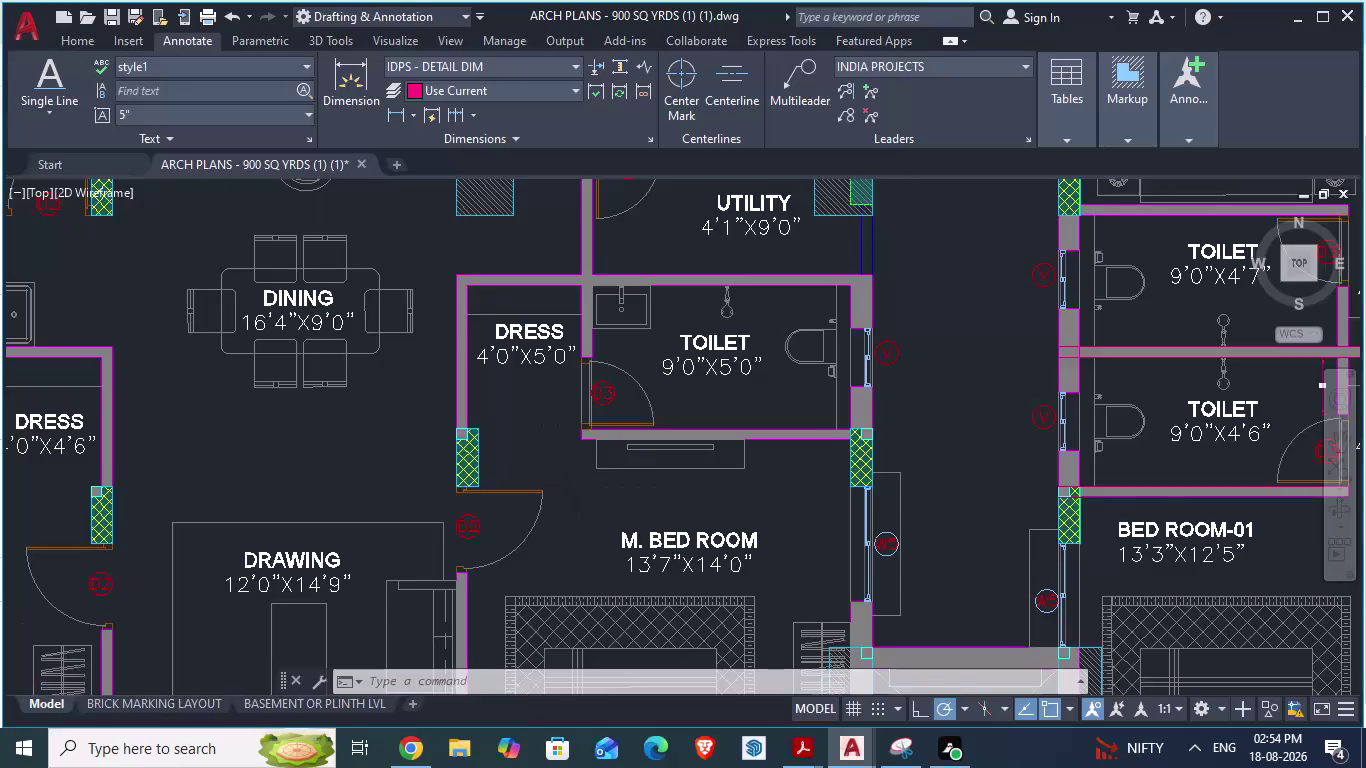
Zoom around the ARCH PLANS reference to find the wall opening above the utility room.
scroll(down, 3)
scroll(up, 3)
scroll(down, 3)
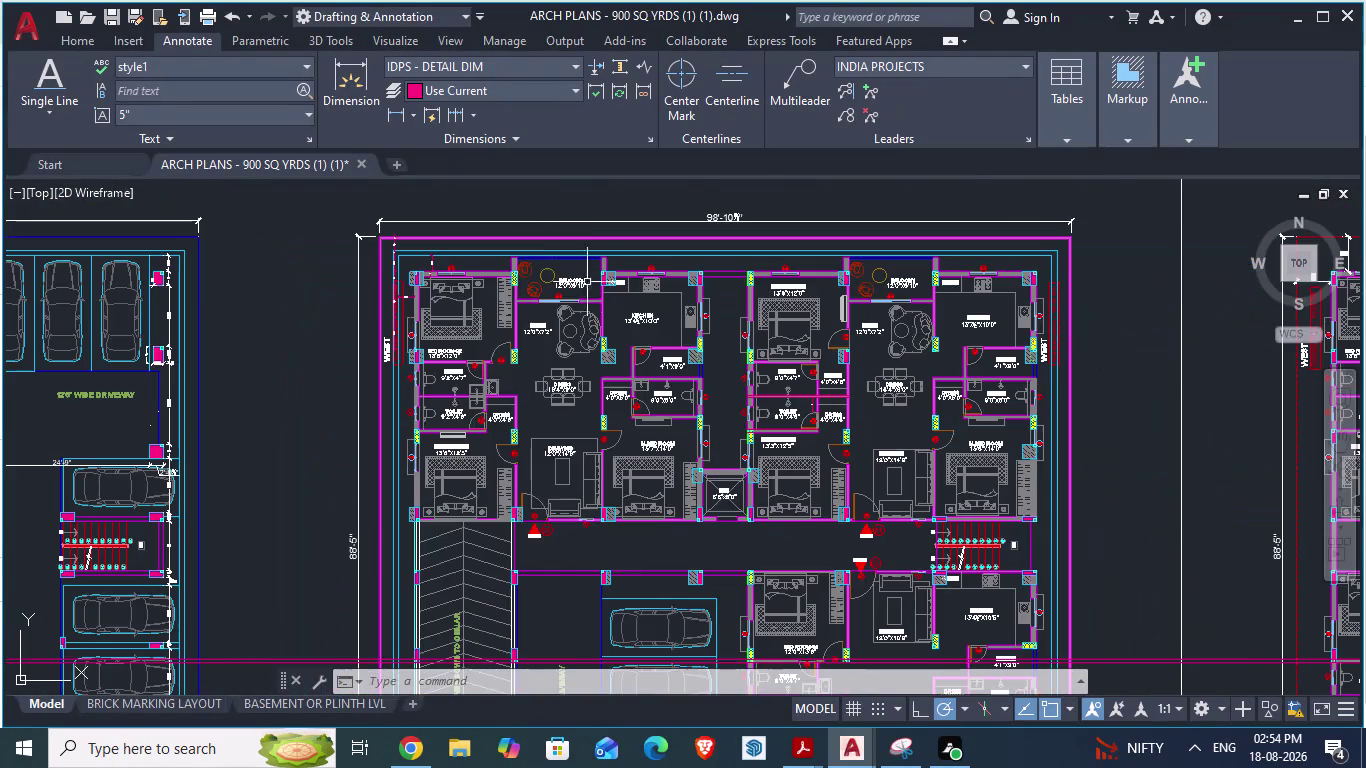
scroll(up, 3)
scroll(up, 3)
scroll(up, 3)
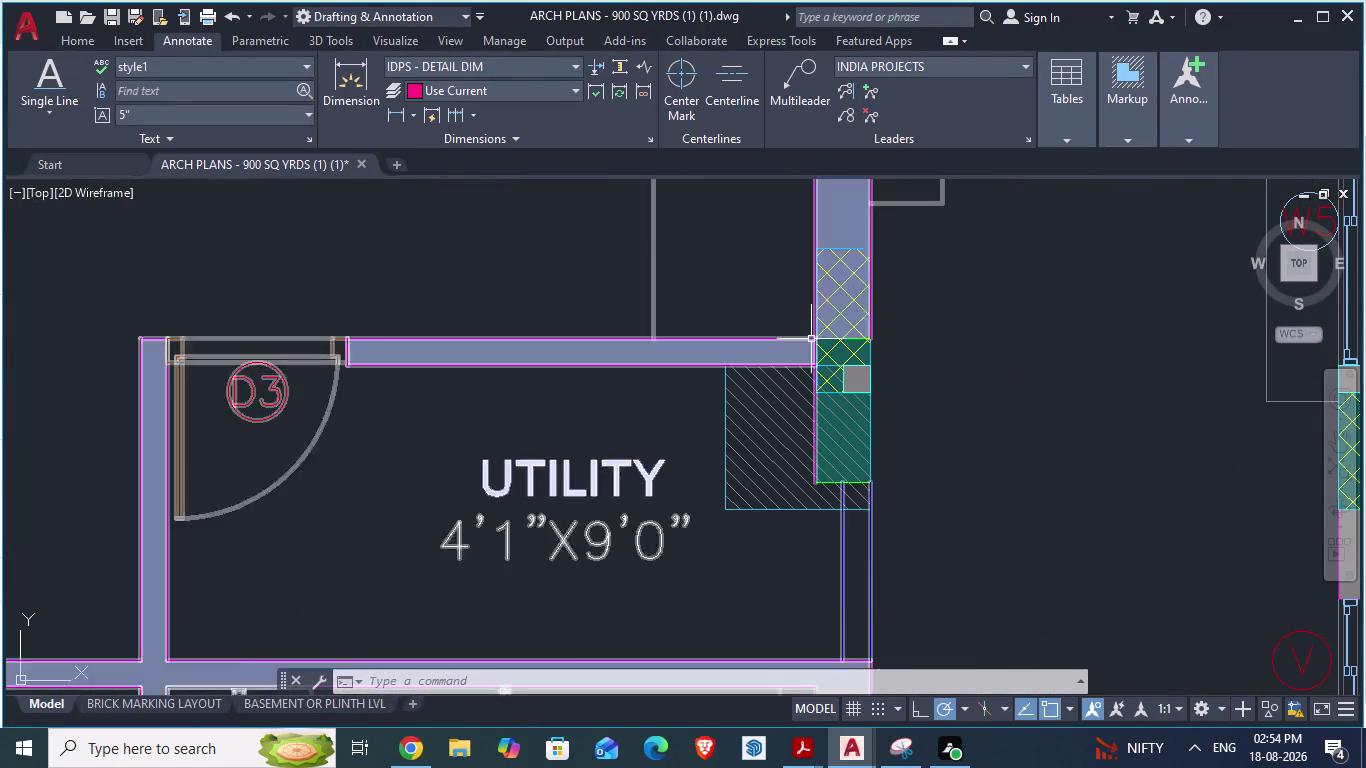
scroll(down, 3)
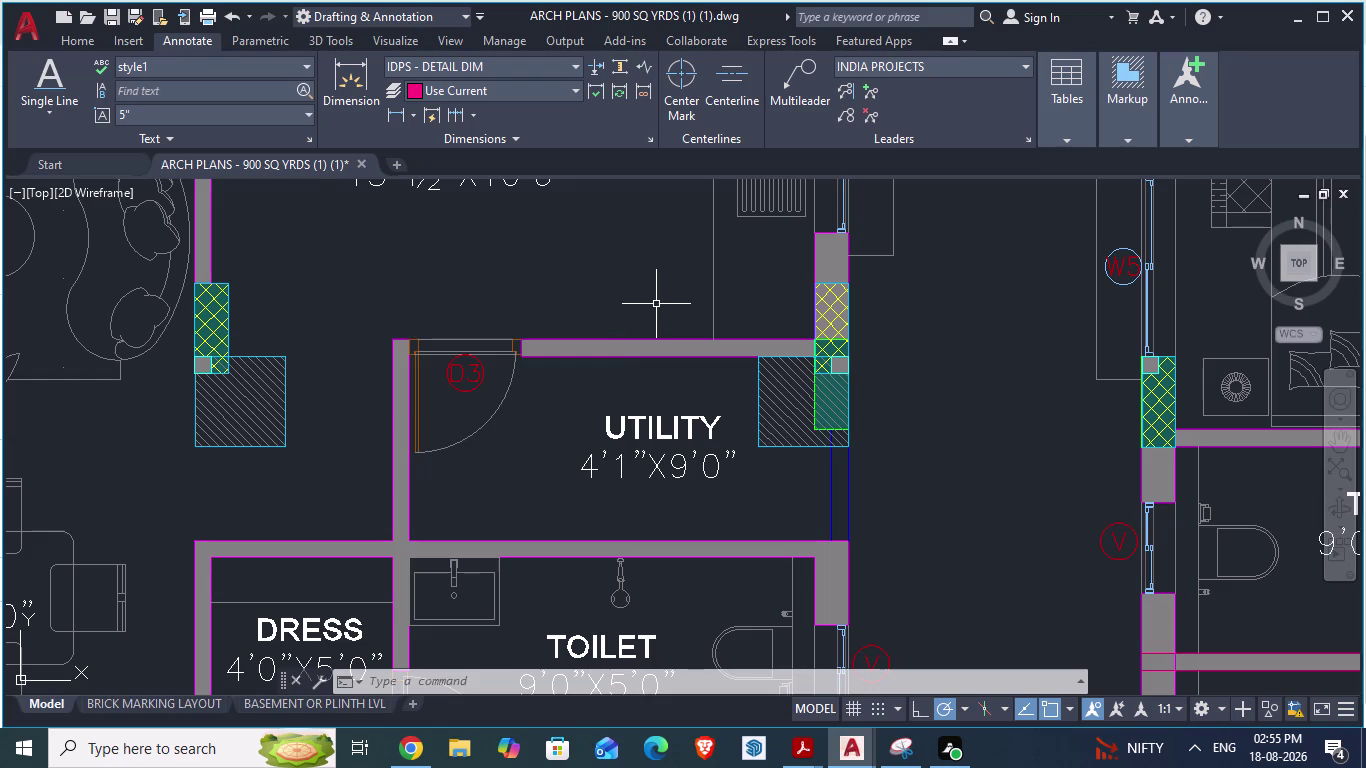
scroll(down, 3)
scroll(up, 3)
scroll(down, 3)
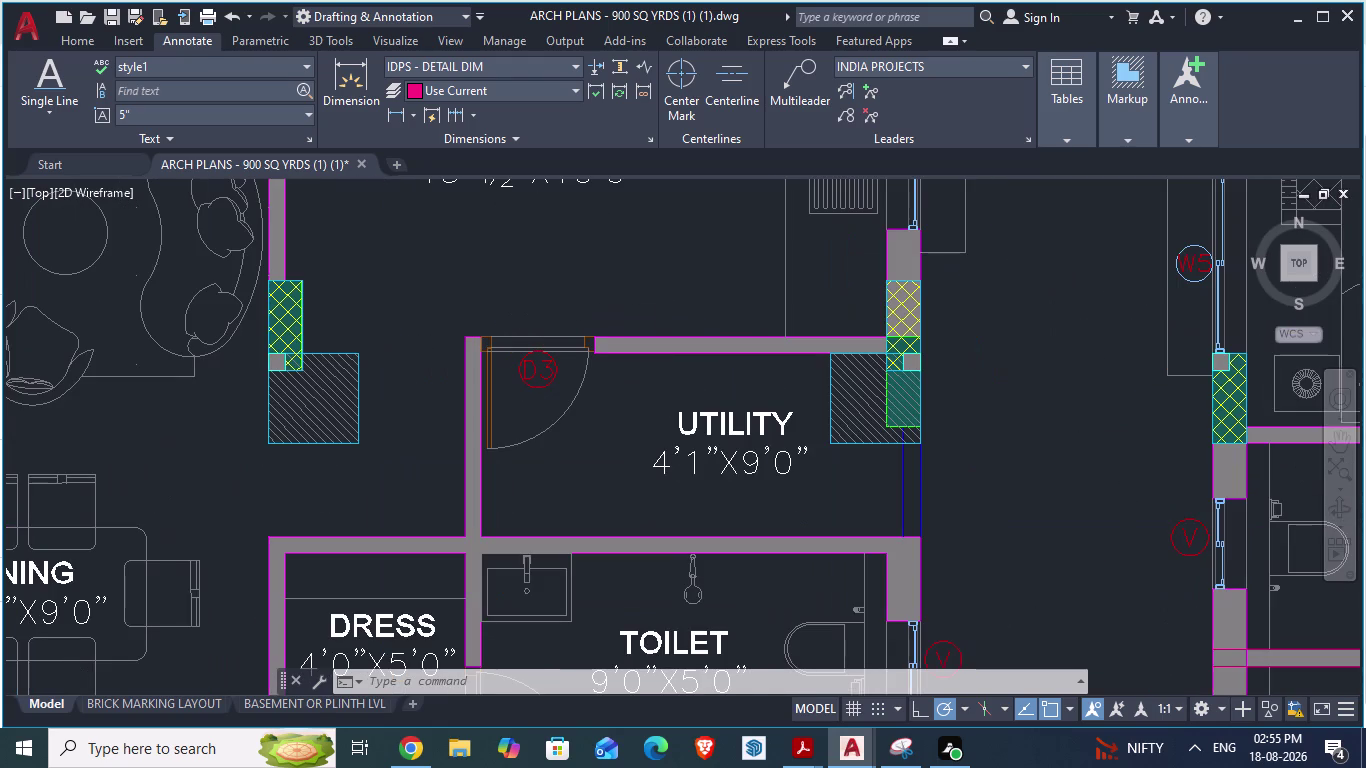
scroll(up, 3)
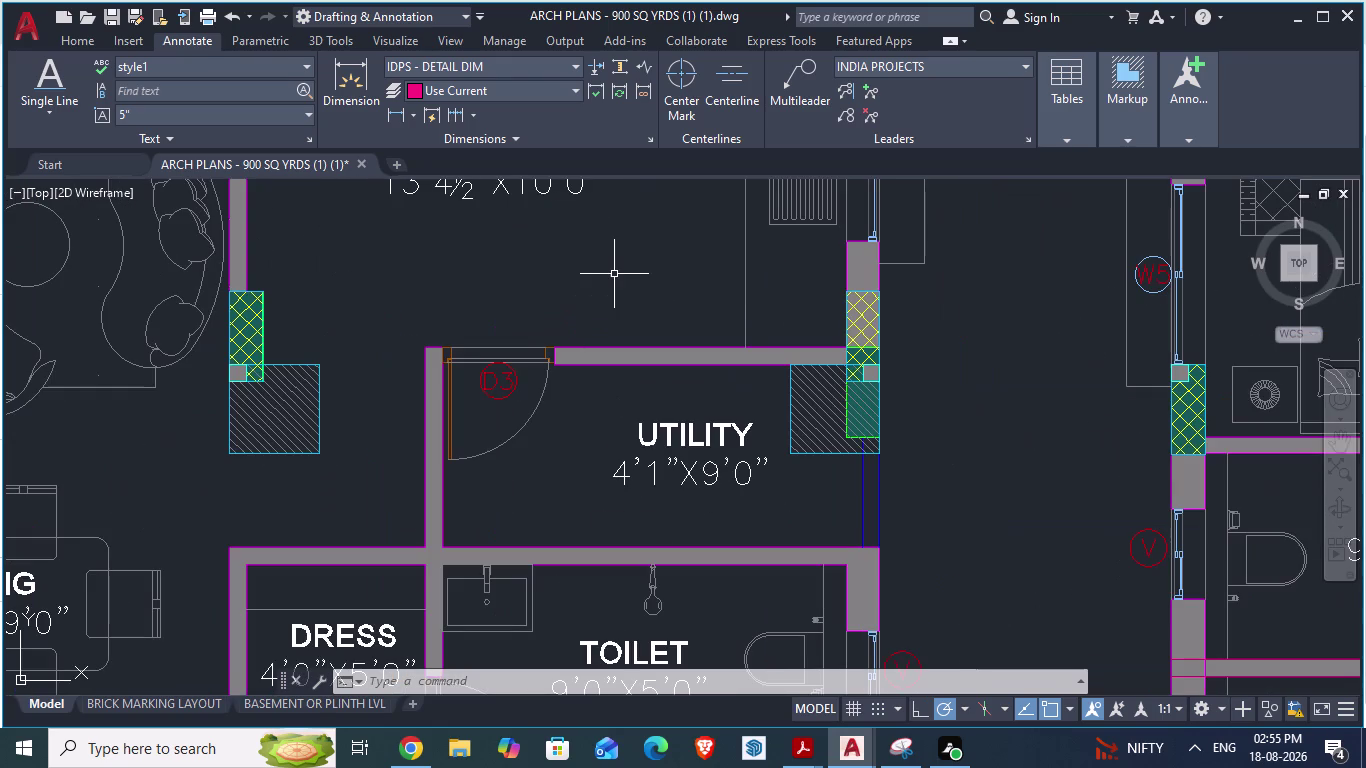
key(l)
key(Escape)
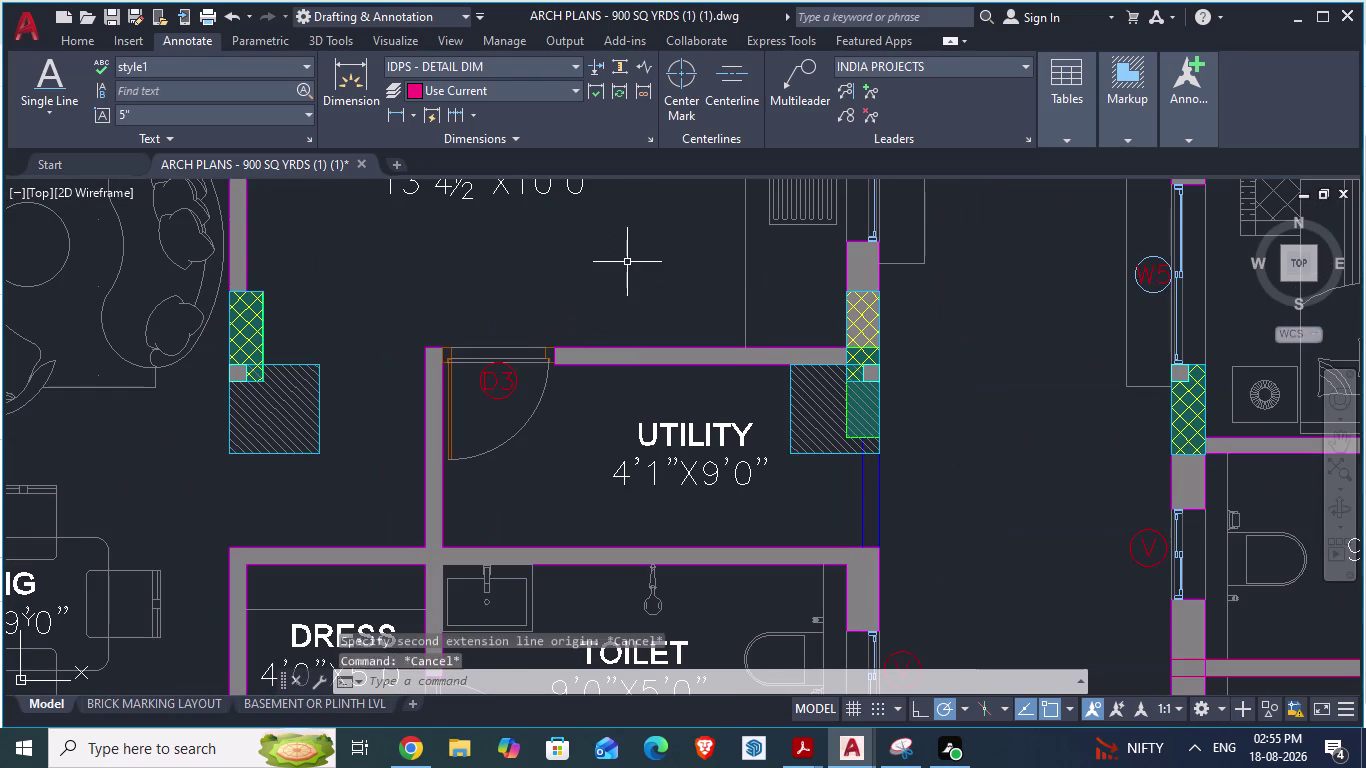
Measure the opening with an aligned dimension (5'-3"), then switch back to GF_AUTOCAD.
text(da)
key(Return)
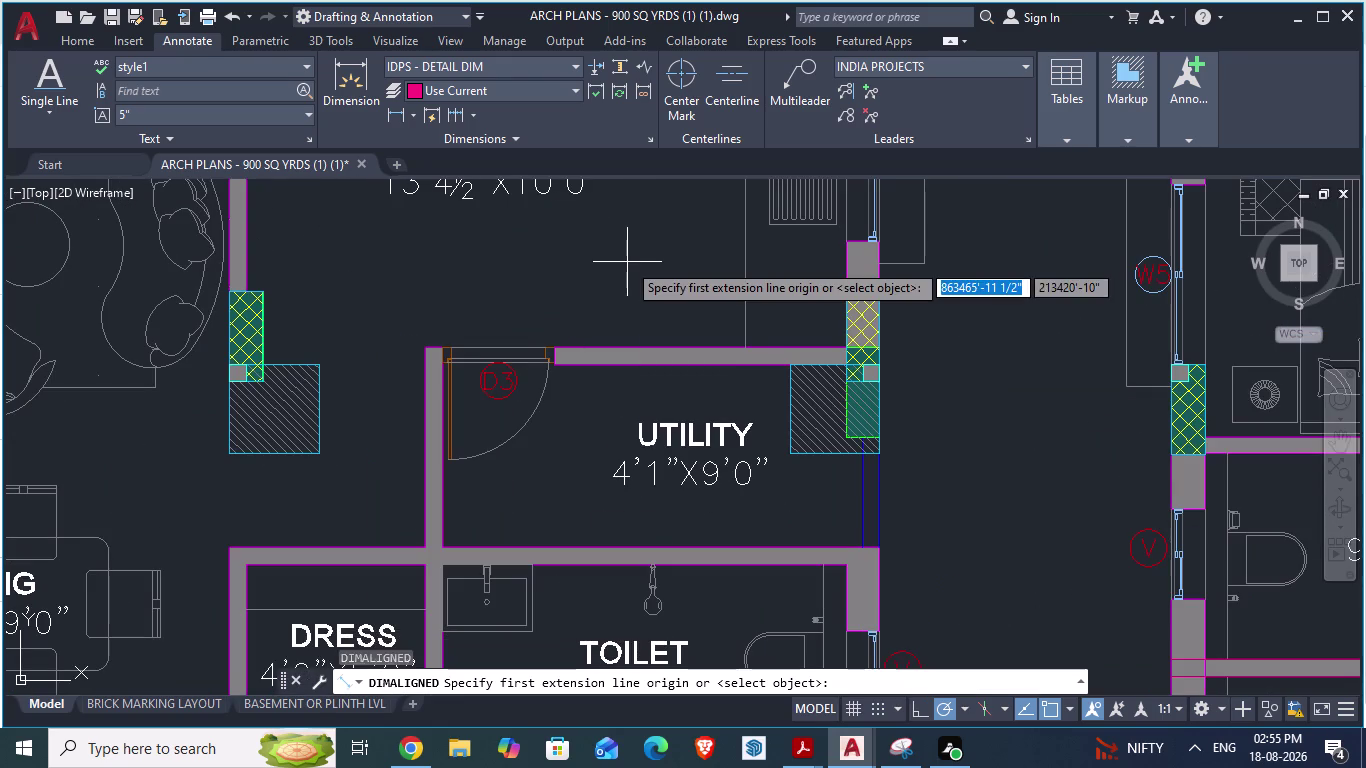
scroll(up, 3)
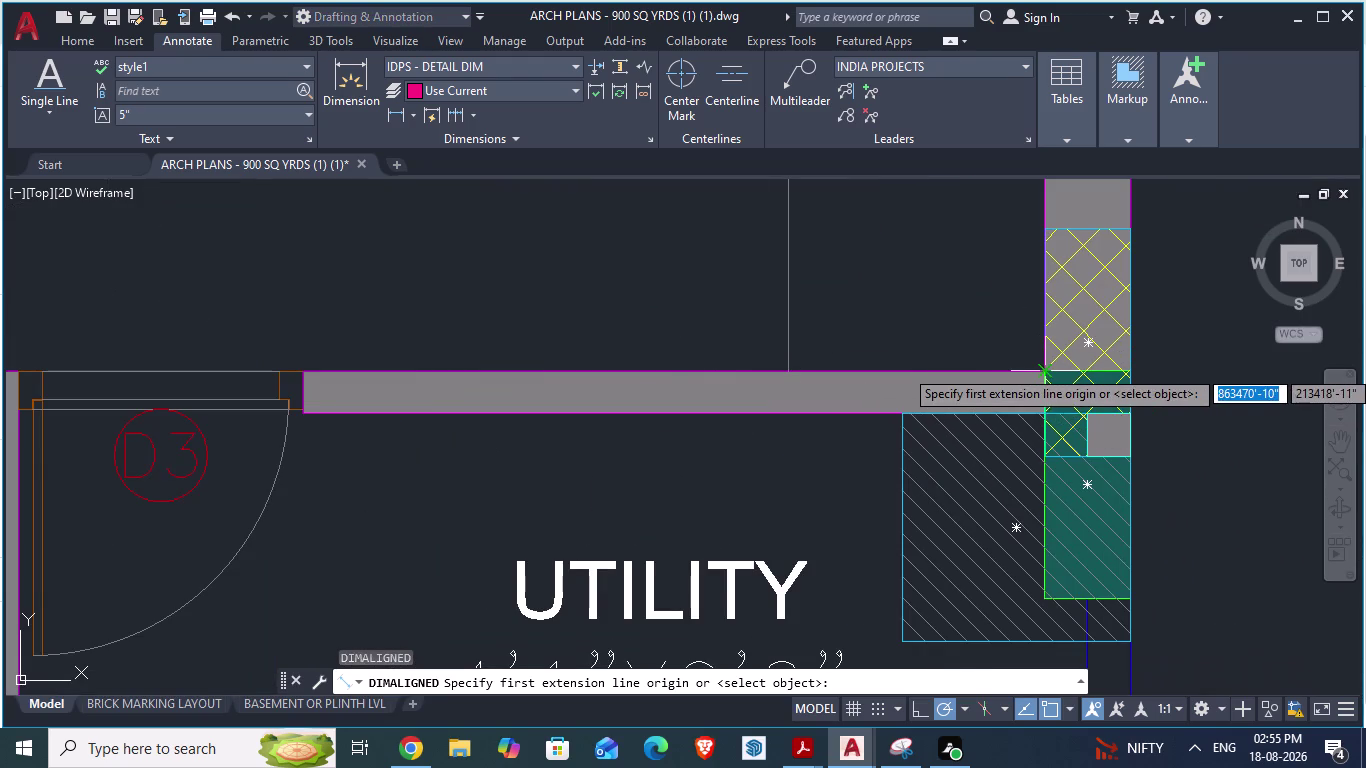
click(908, 416)
scroll(up, 3)
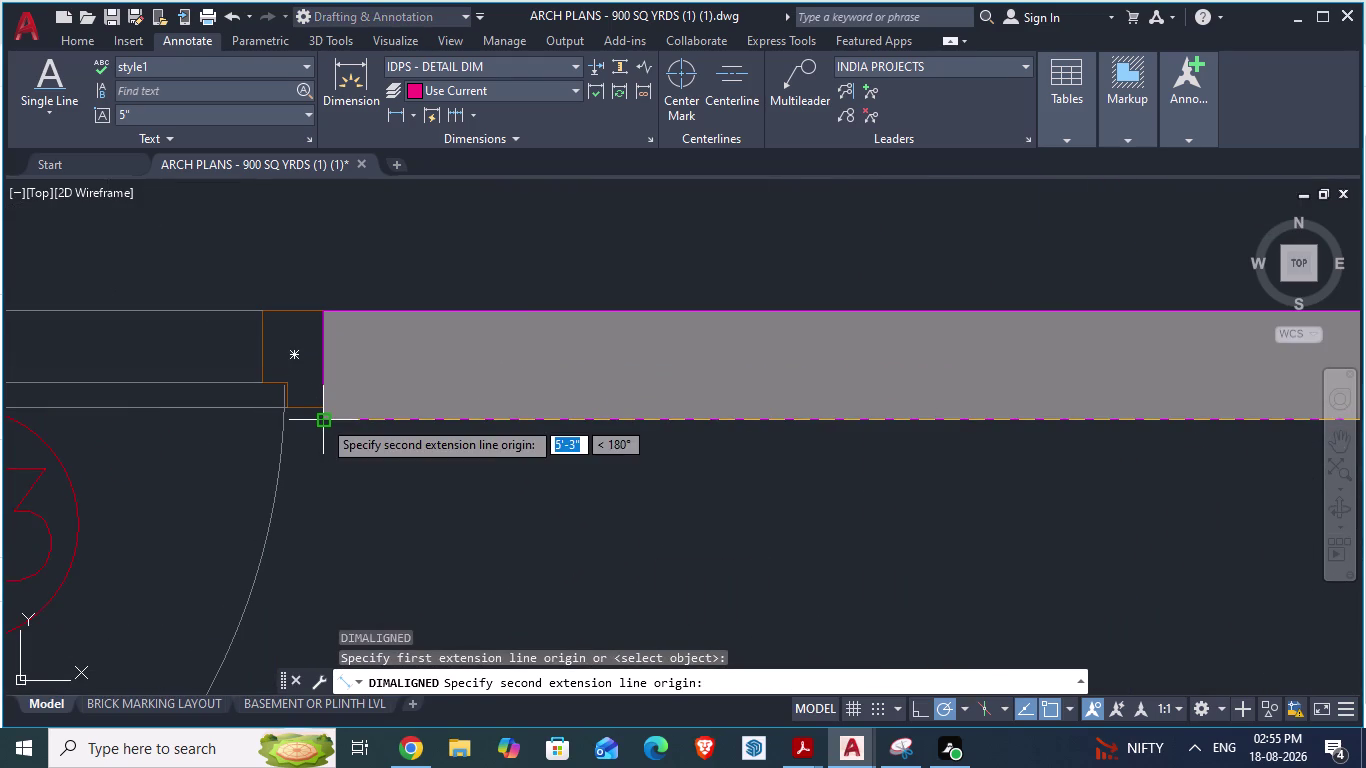
key(alt+Tab)
scroll(down, 3)
Place a 5'-3" aligned dimension from the wall corner along the dining-side wall.
scroll(up, 3)
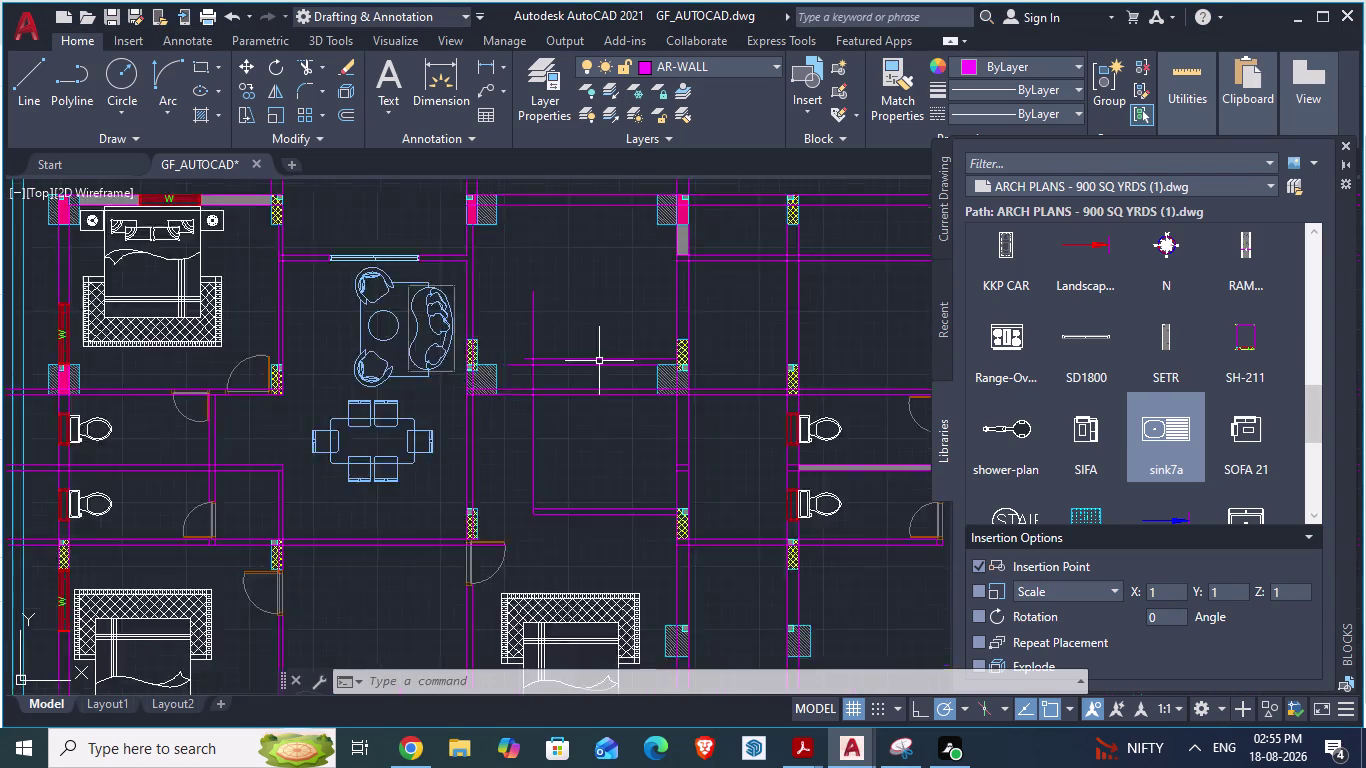
scroll(up, 3)
text(d)
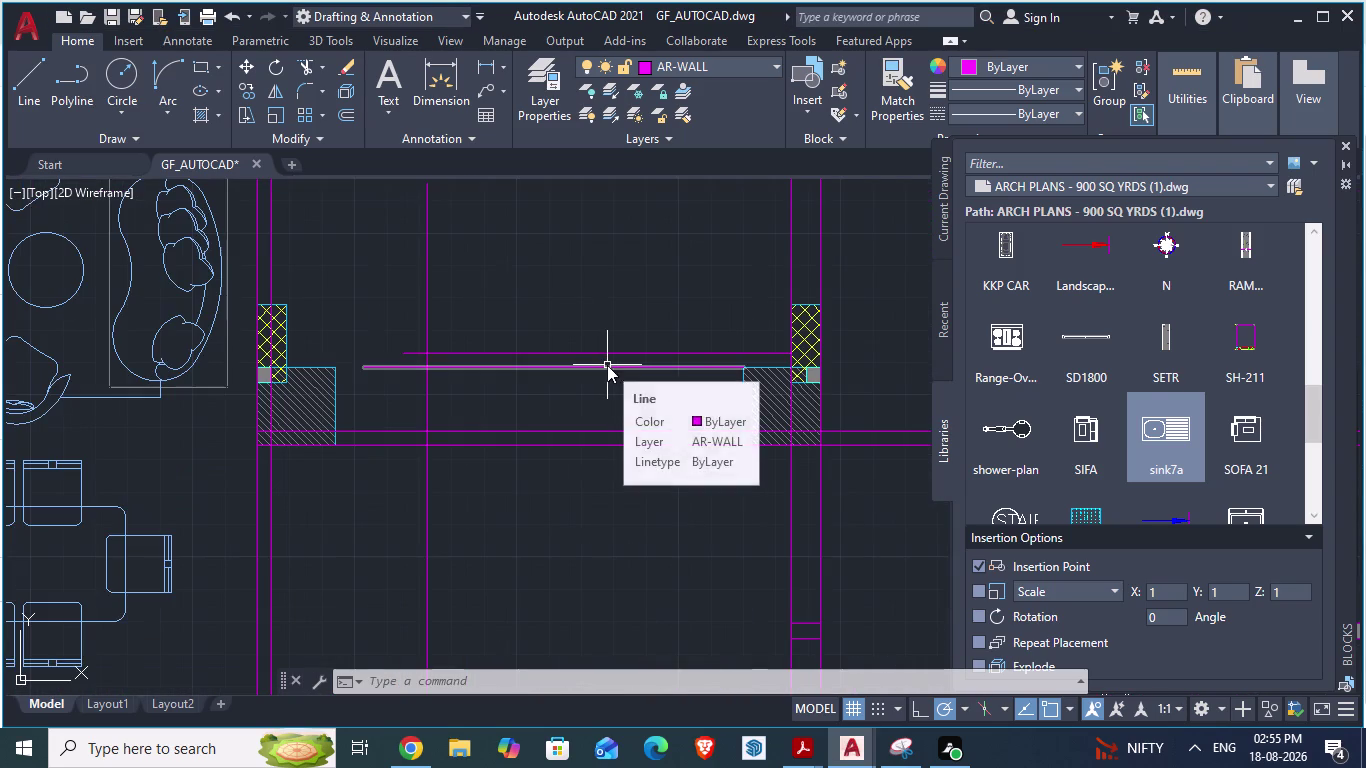
text(a)
key(Return)
scroll(up, 3)
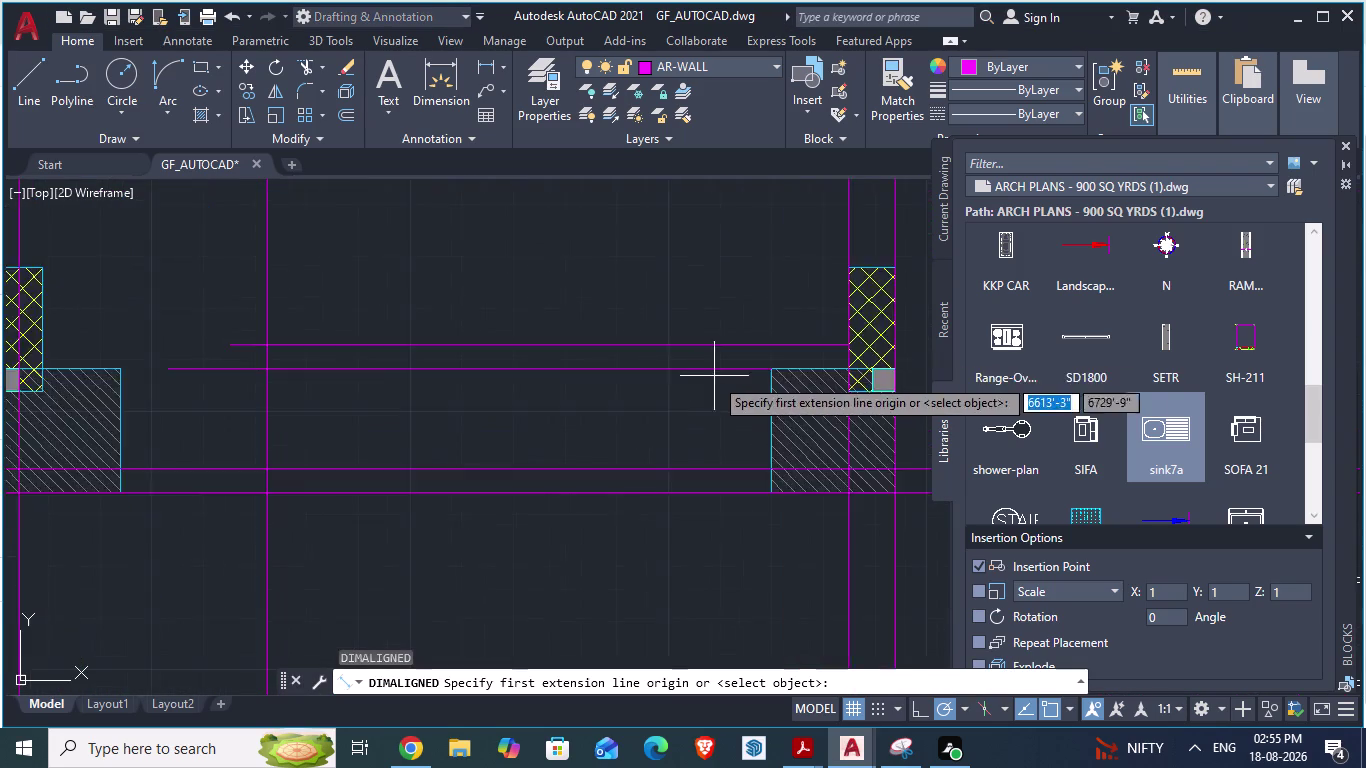
scroll(up, 3)
scroll(up, 3)
click(750, 378)
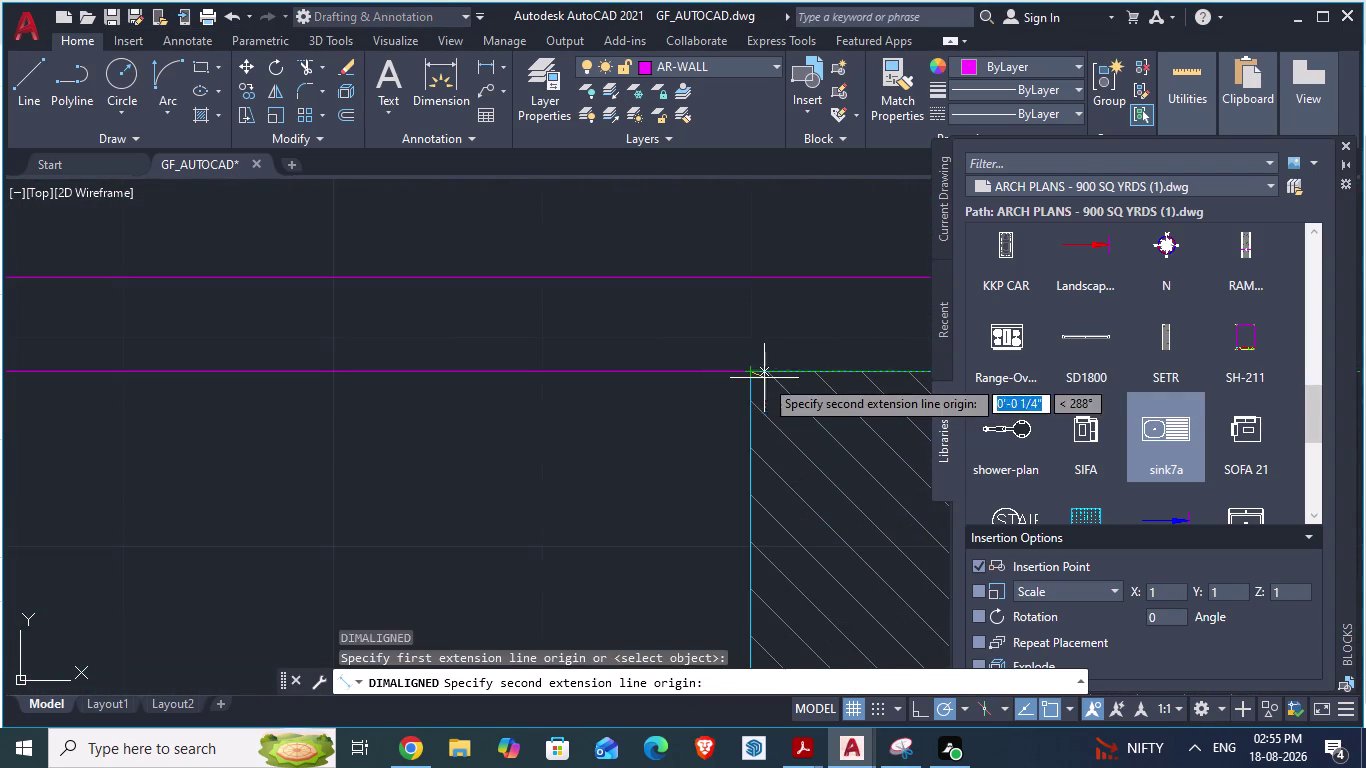
scroll(down, 3)
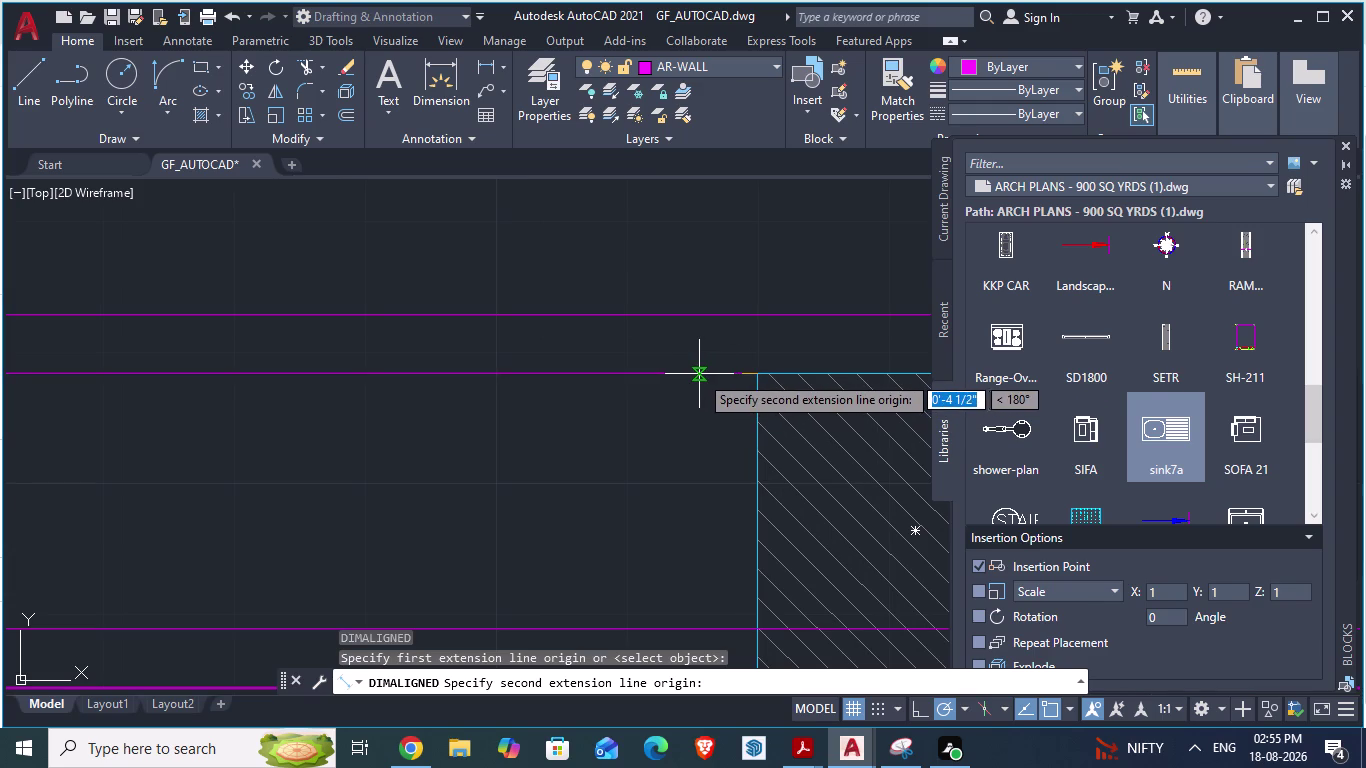
text(5')
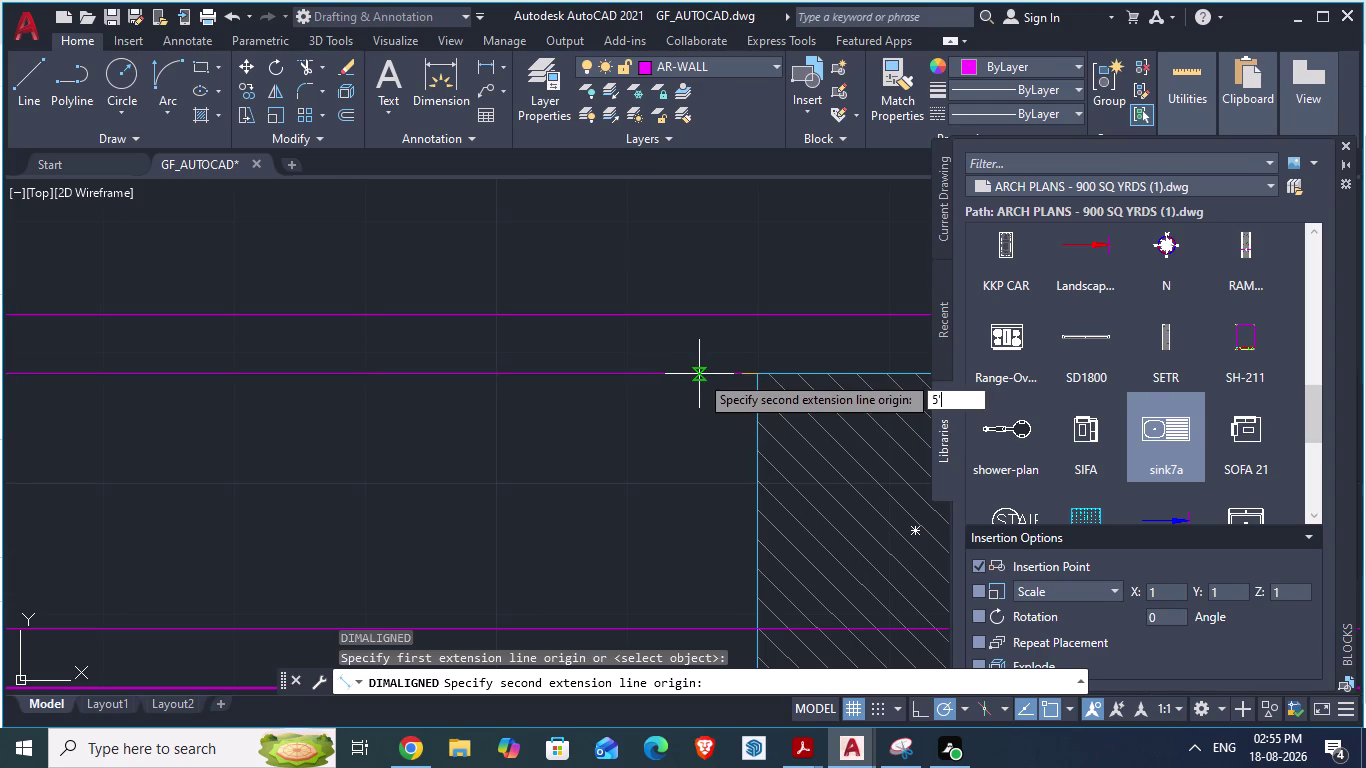
text(3")
key(Return)
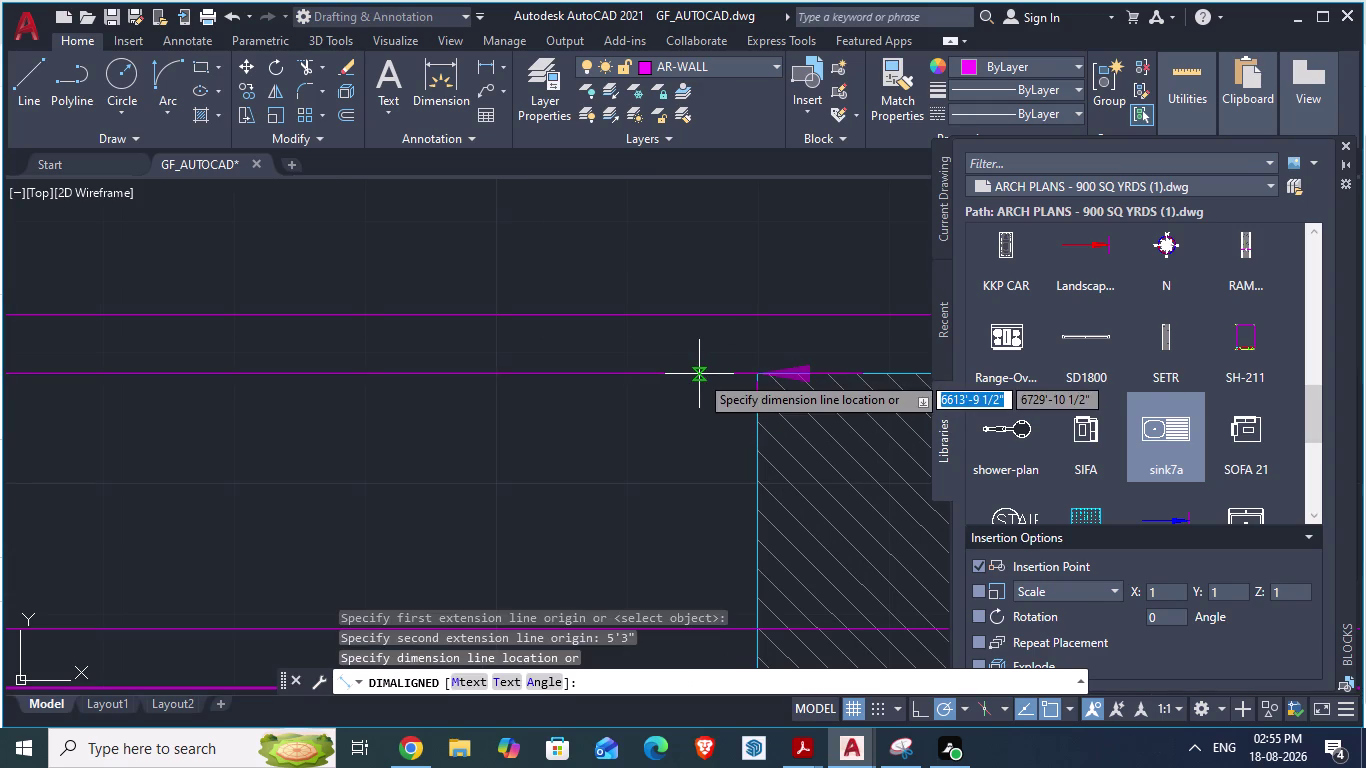
scroll(down, 3)
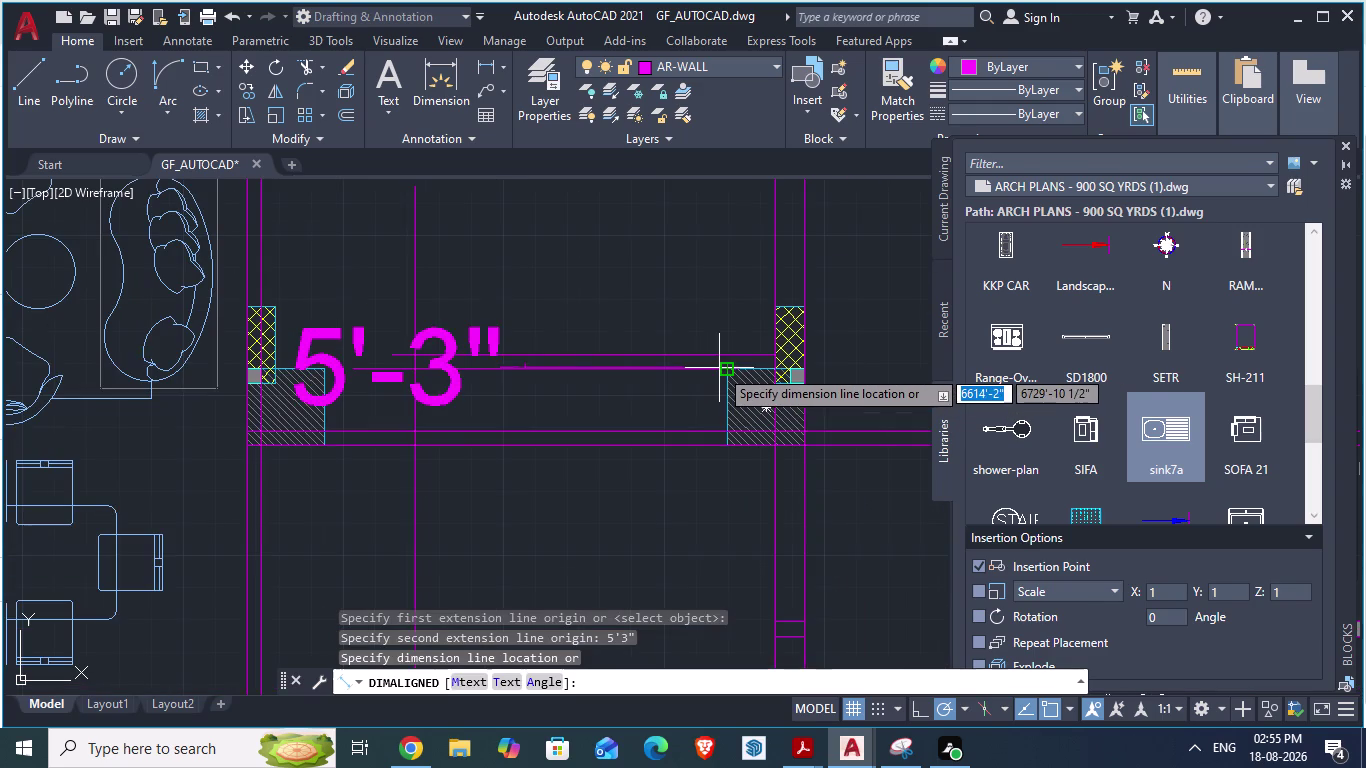
click(483, 418)
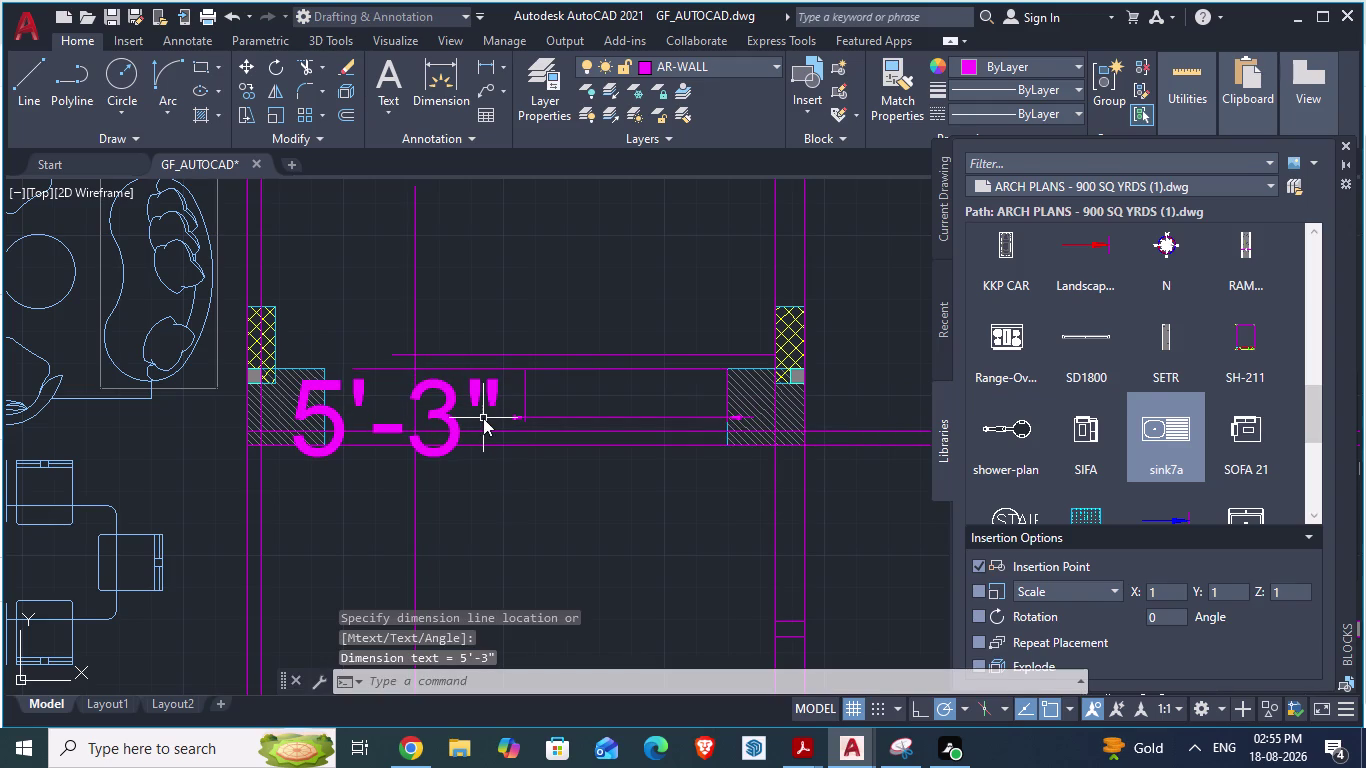
Draw a short vertical guide line up from the 5'-3" point.
key(Return)
scroll(up, 3)
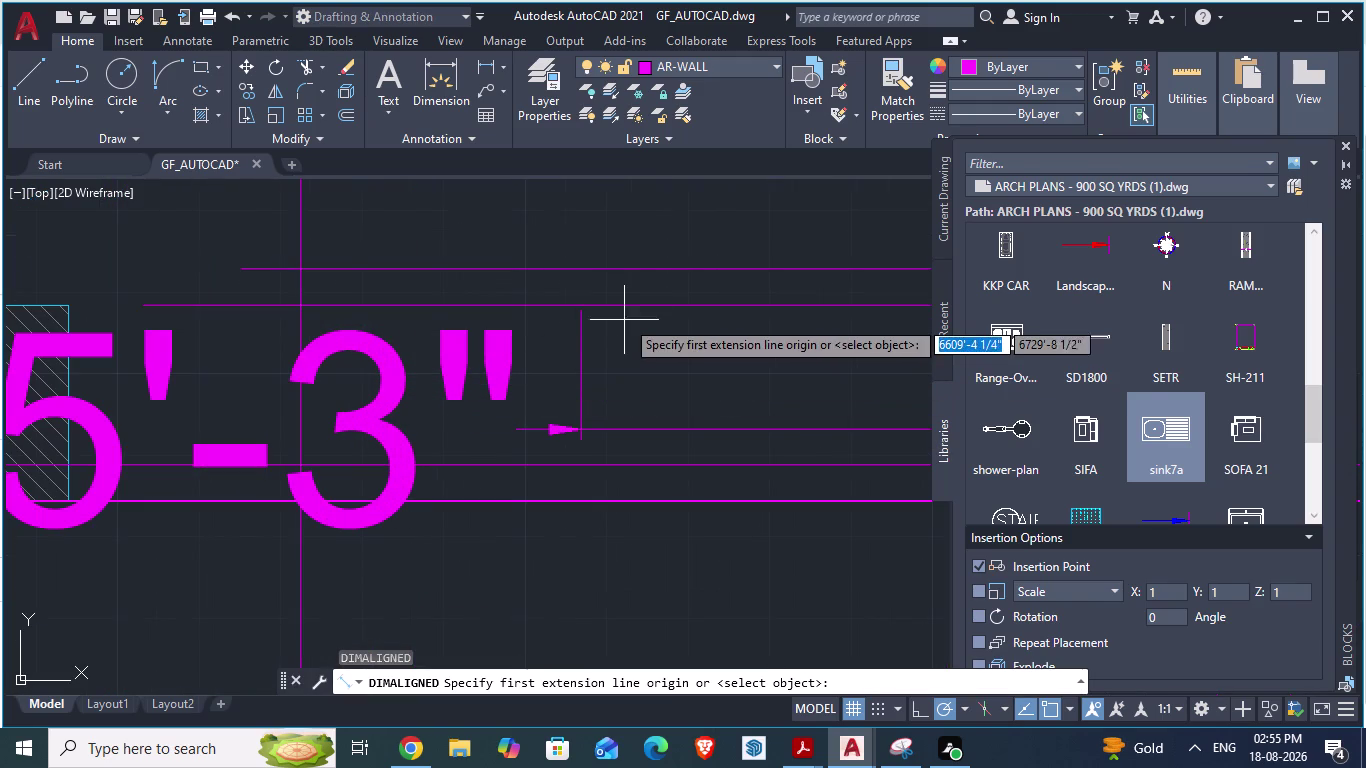
key(l)
key(Return)
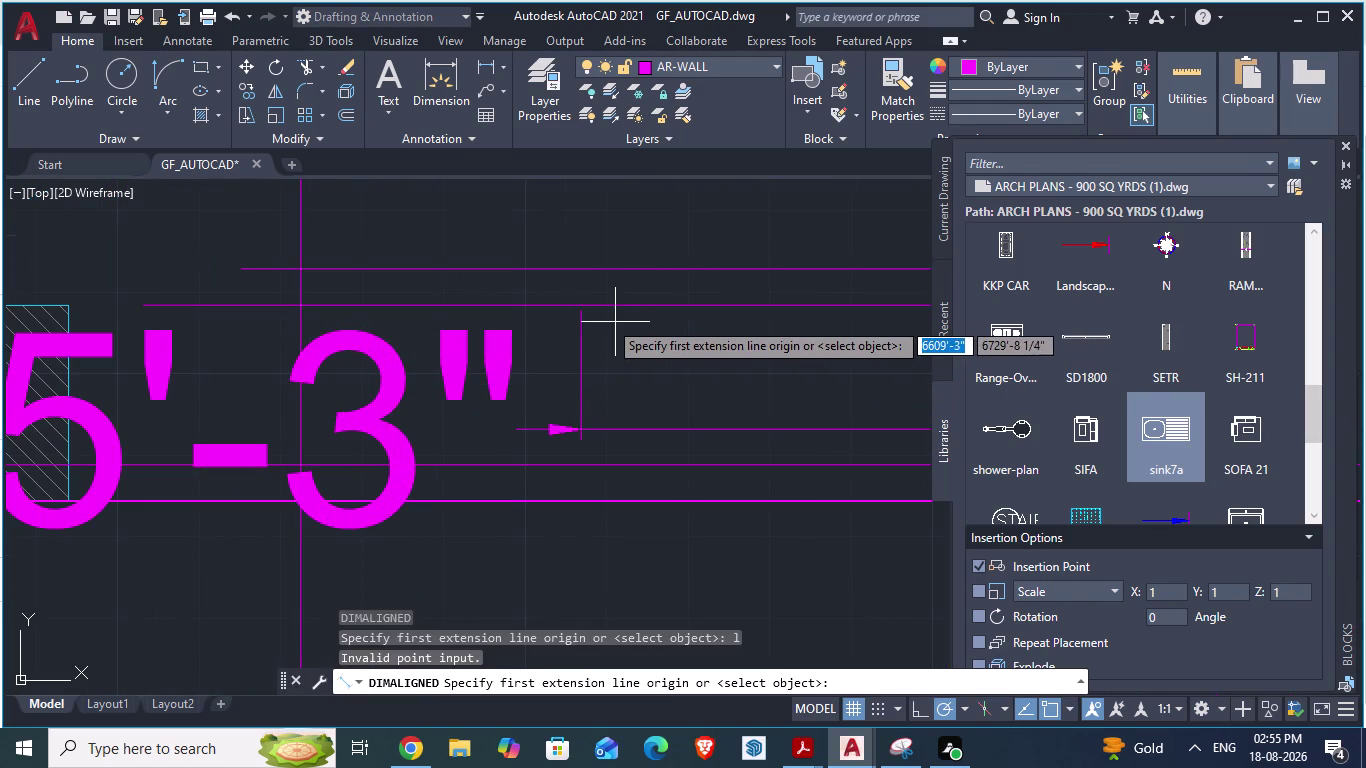
click(579, 316)
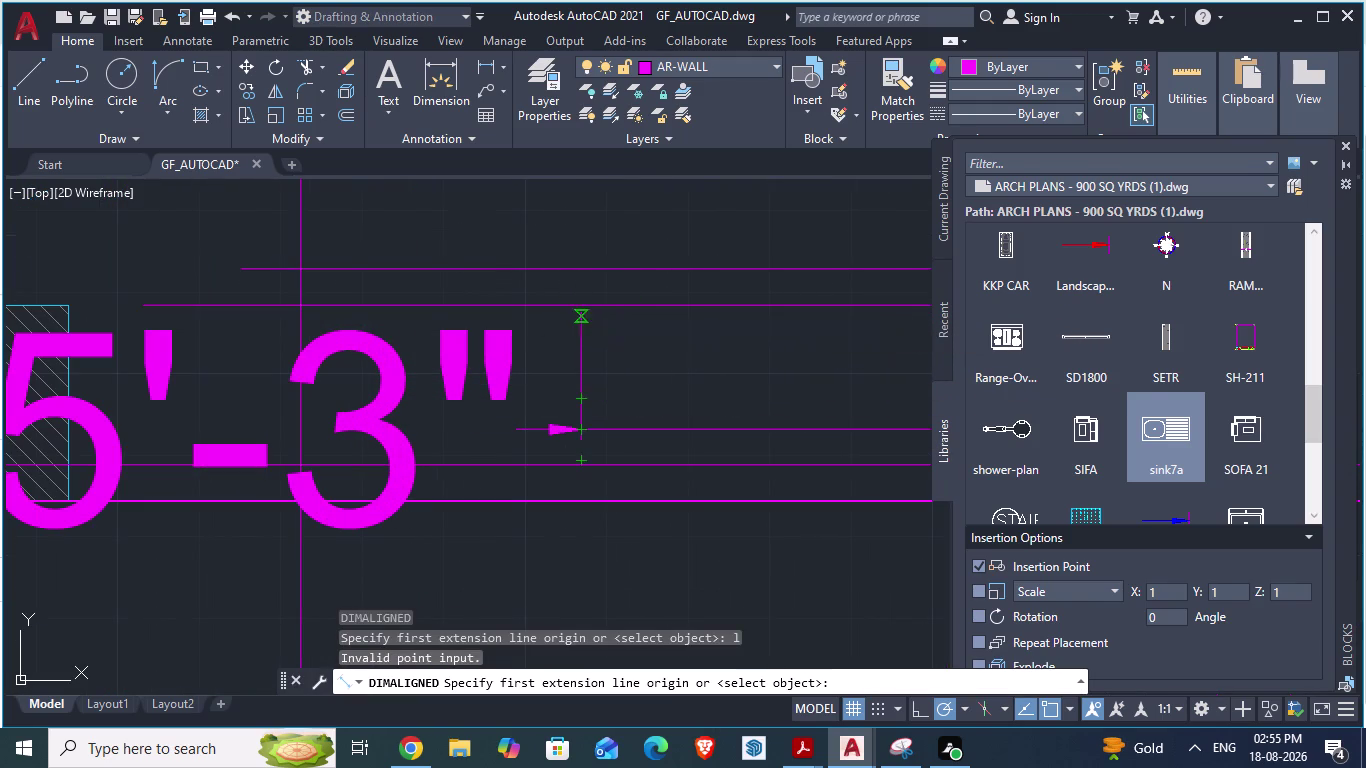
click(585, 244)
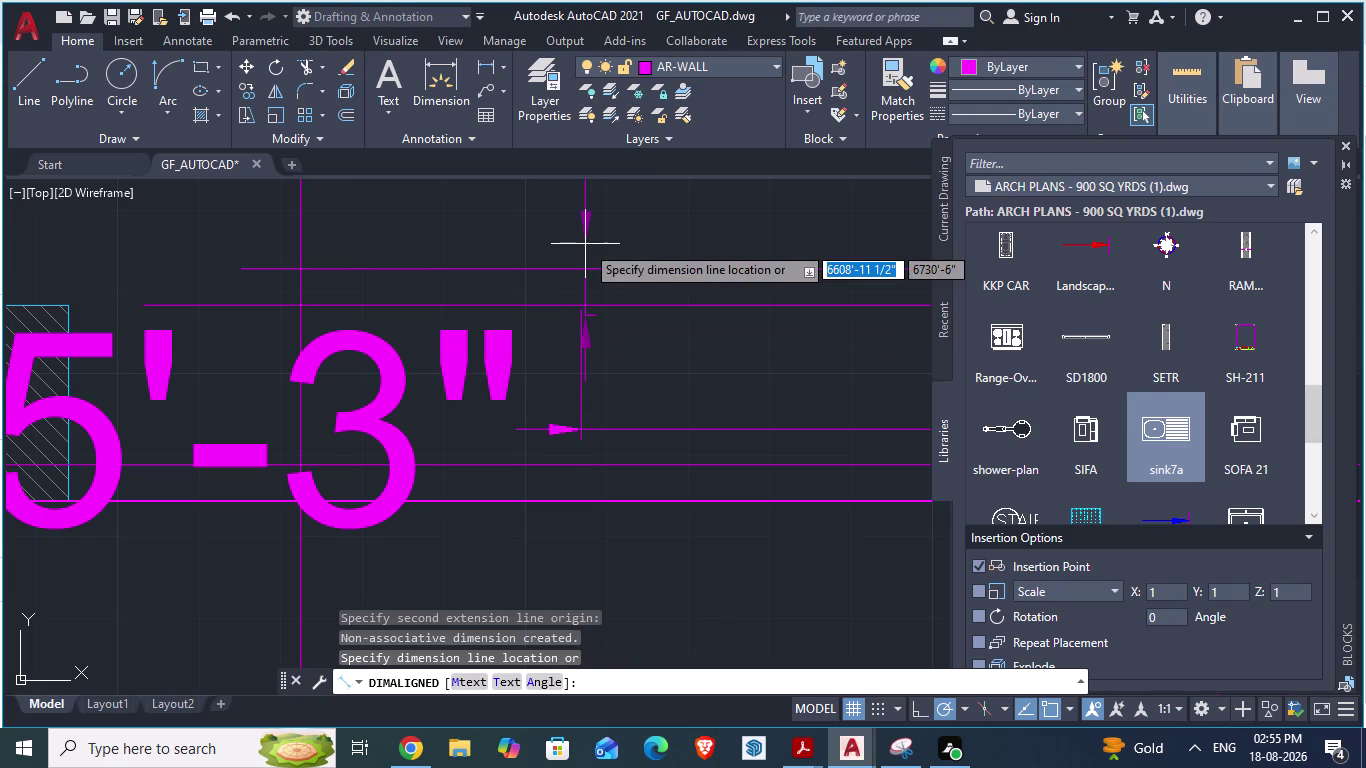
key(Return)
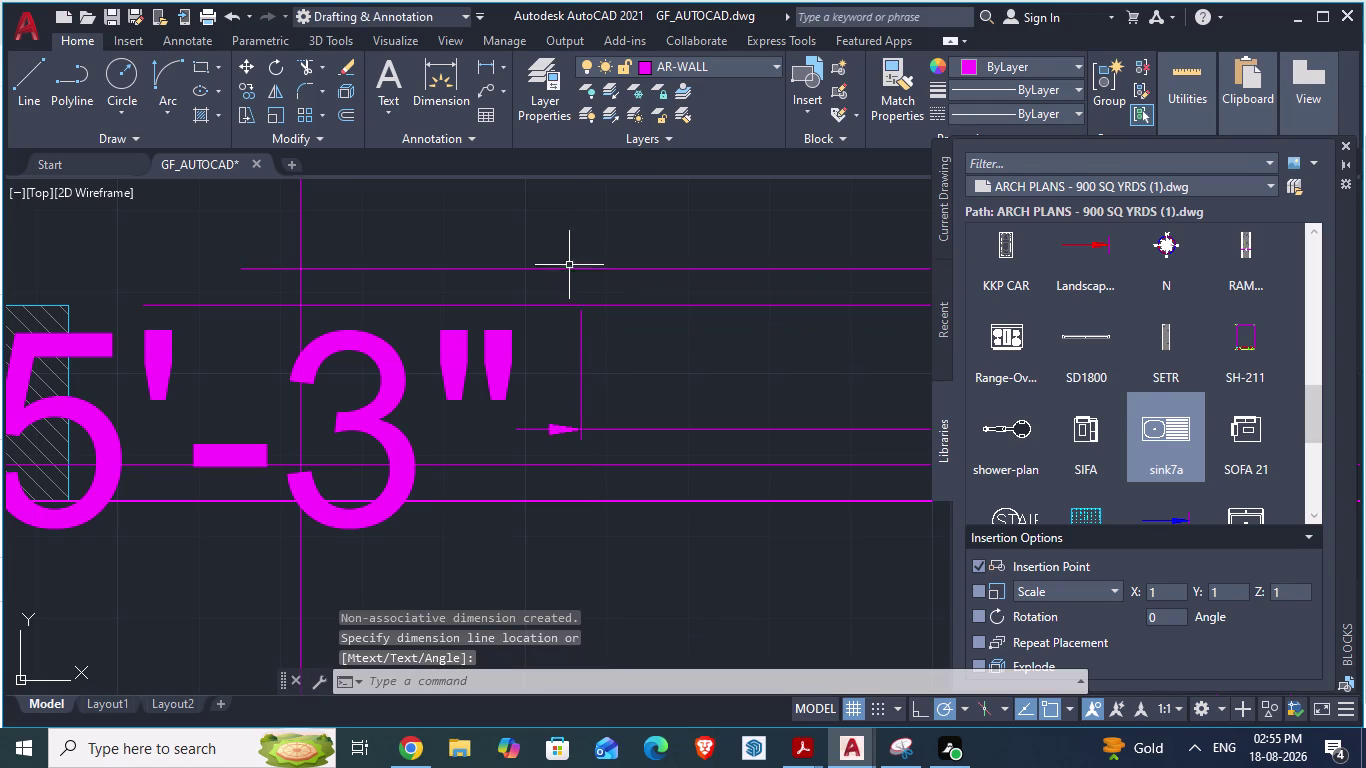
scroll(up, 3)
key(l)
key(Return)
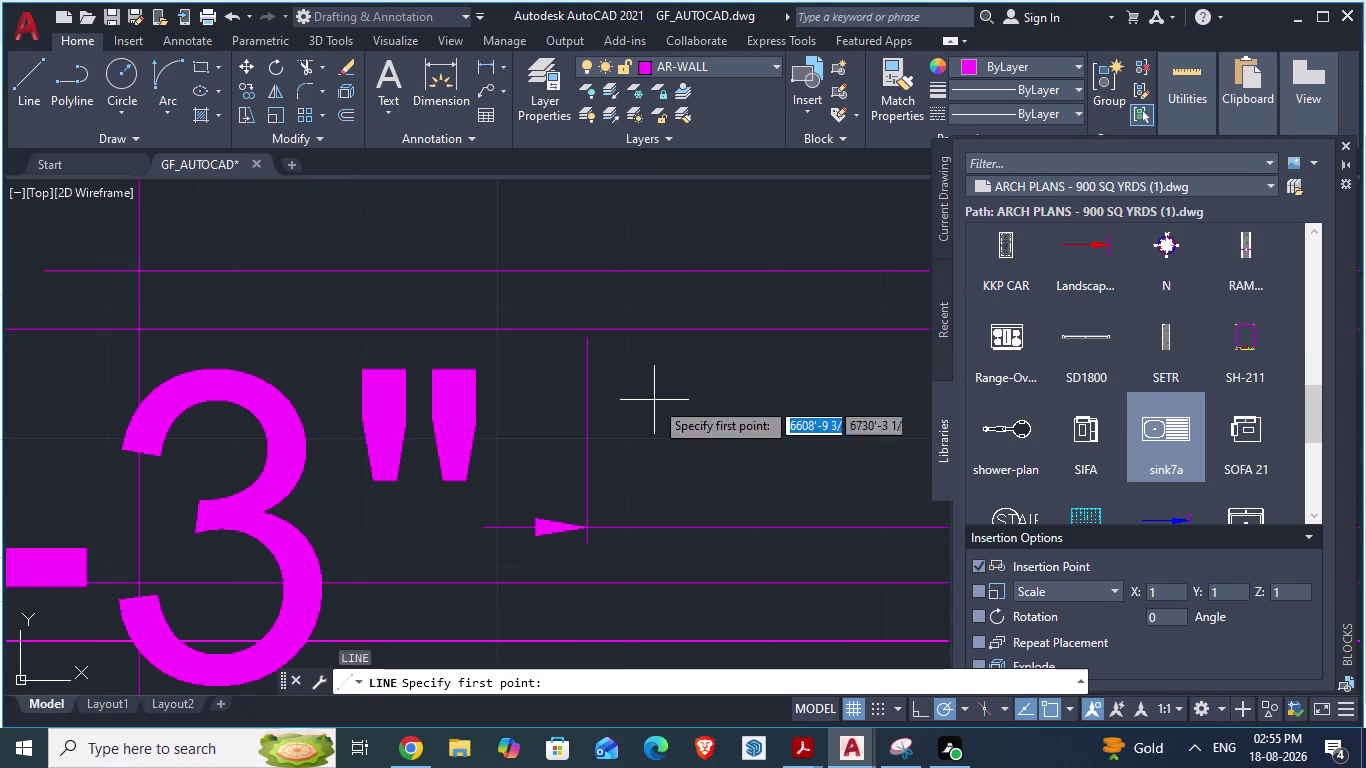
click(594, 340)
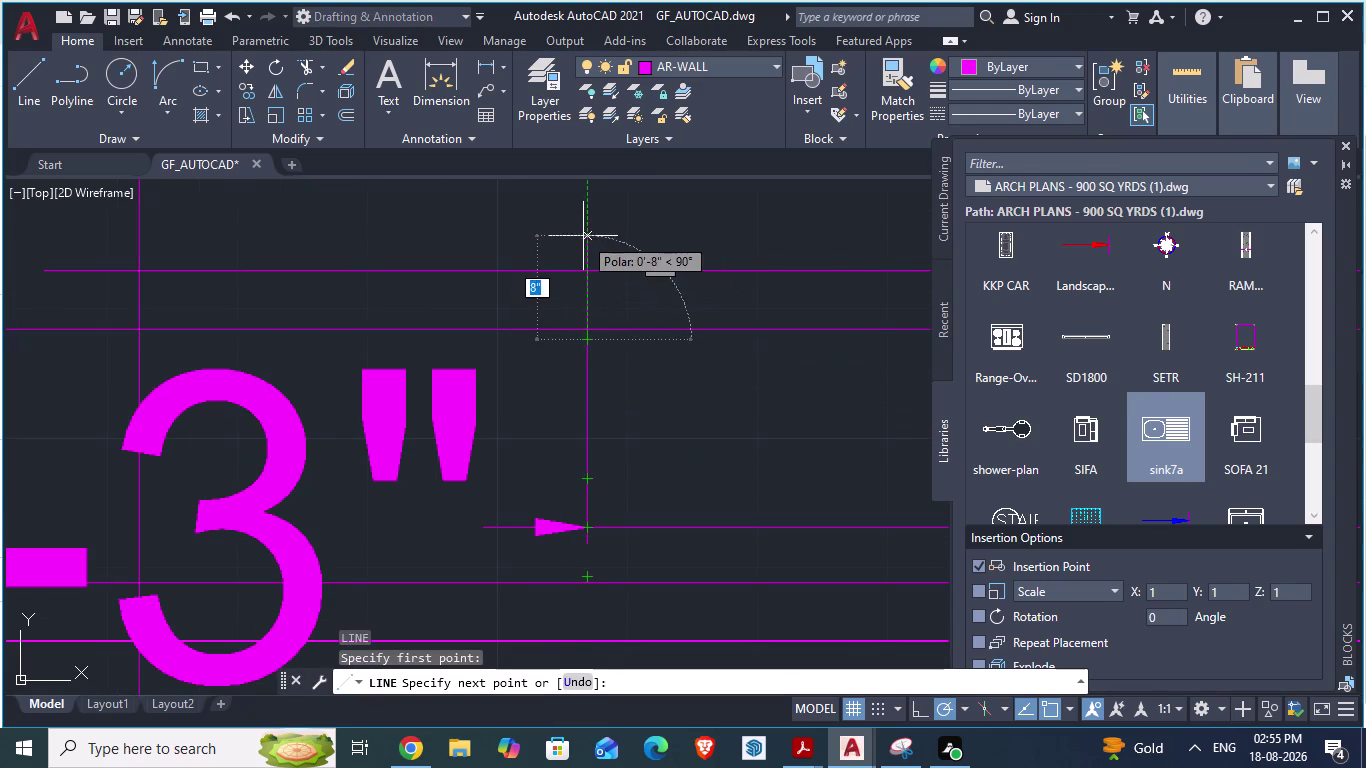
click(582, 236)
key(Return)
Delete the temporary 5'-3" dimension.
scroll(down, 3)
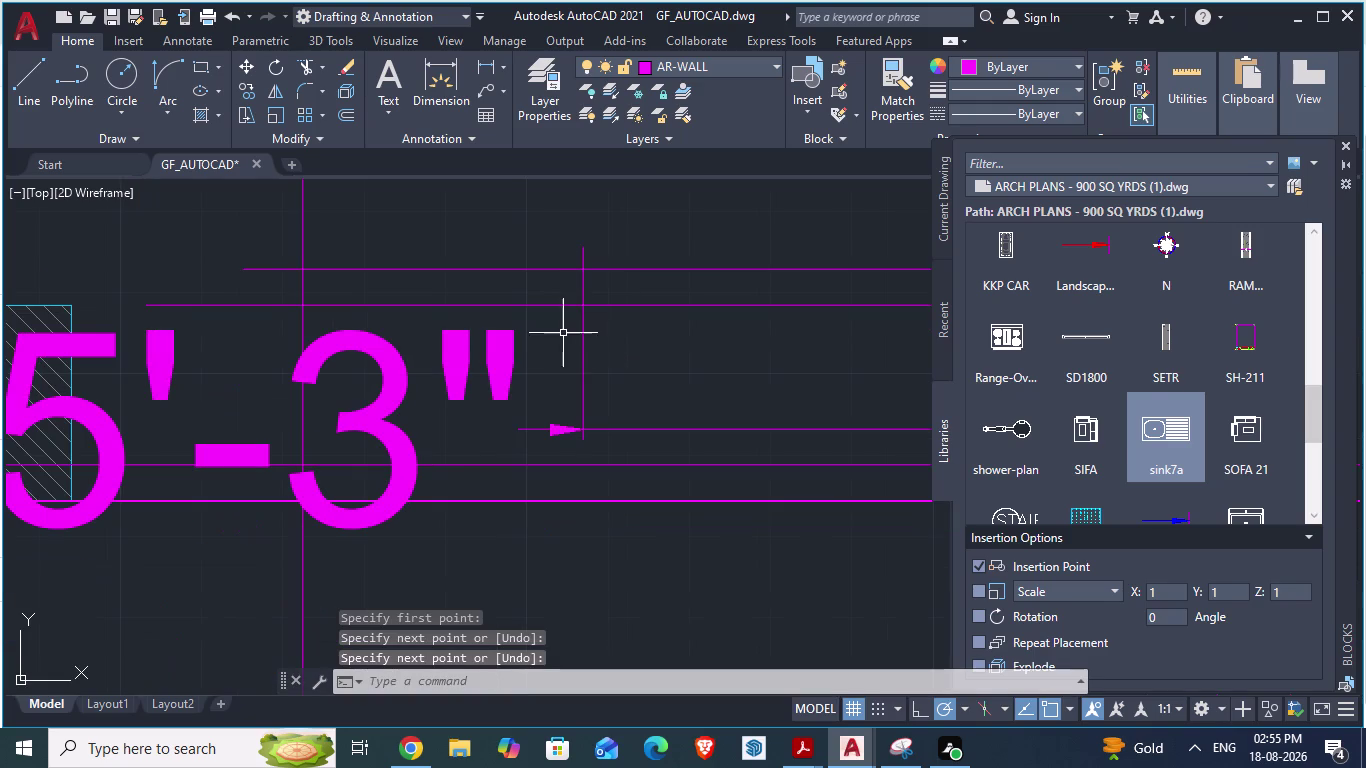
key(Escape)
click(550, 432)
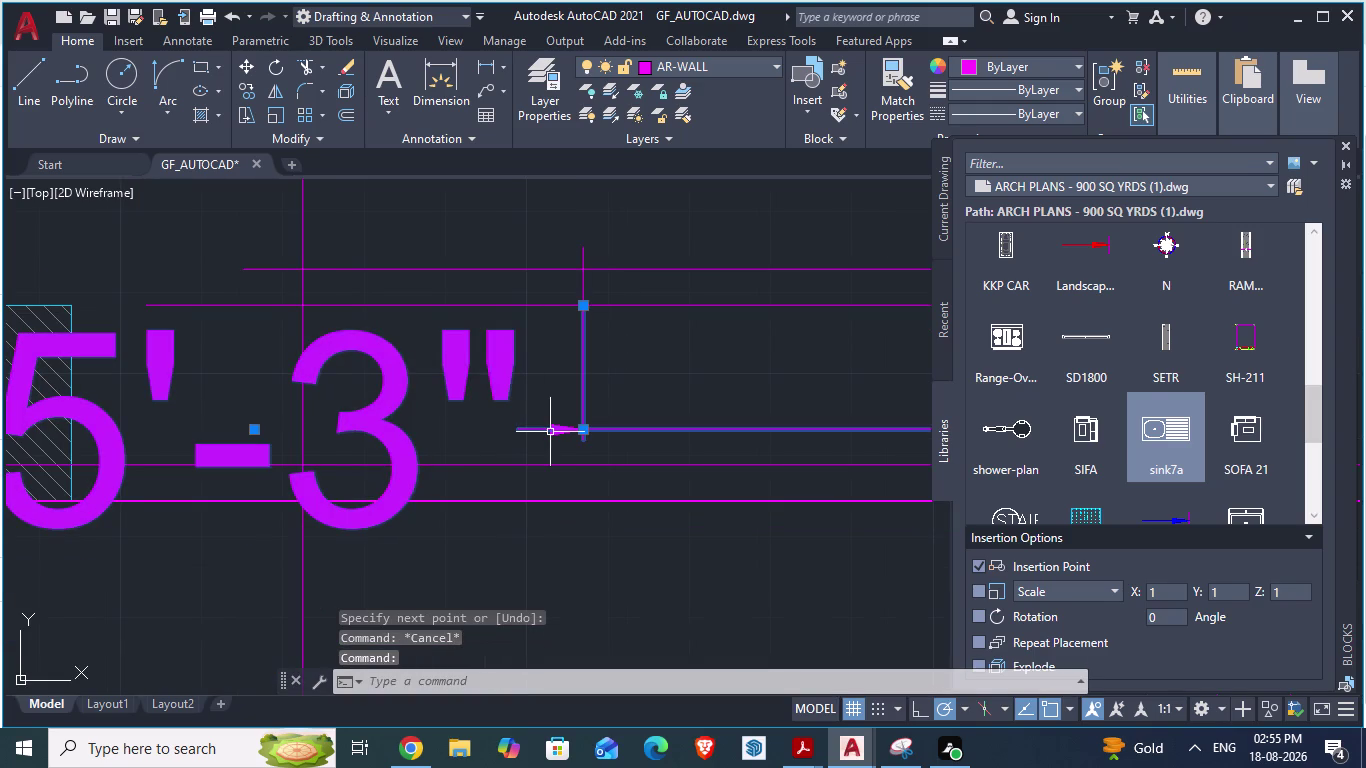
key(Delete)
scroll(down, 3)
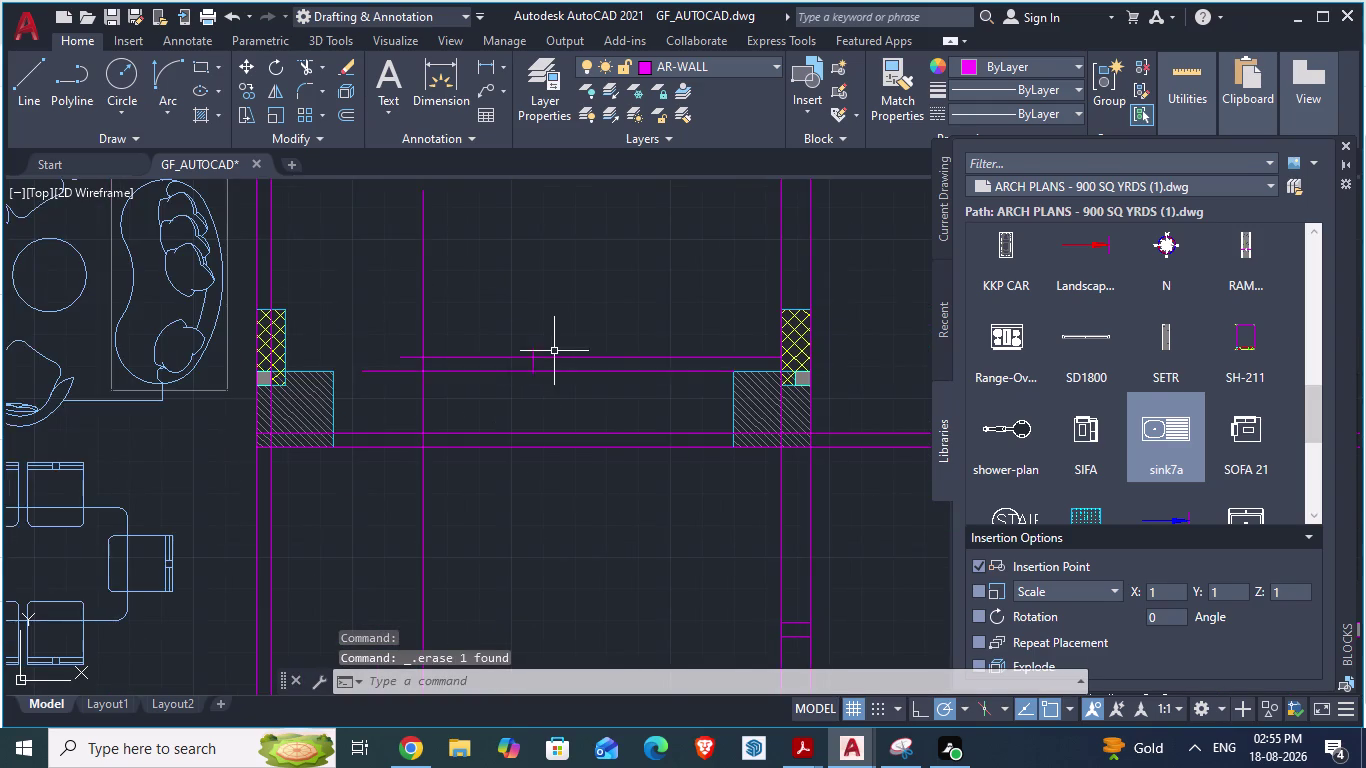
Fence-trim the stray line segments across the wall opening between the two columns.
scroll(up, 3)
text(tr)
key(Return)
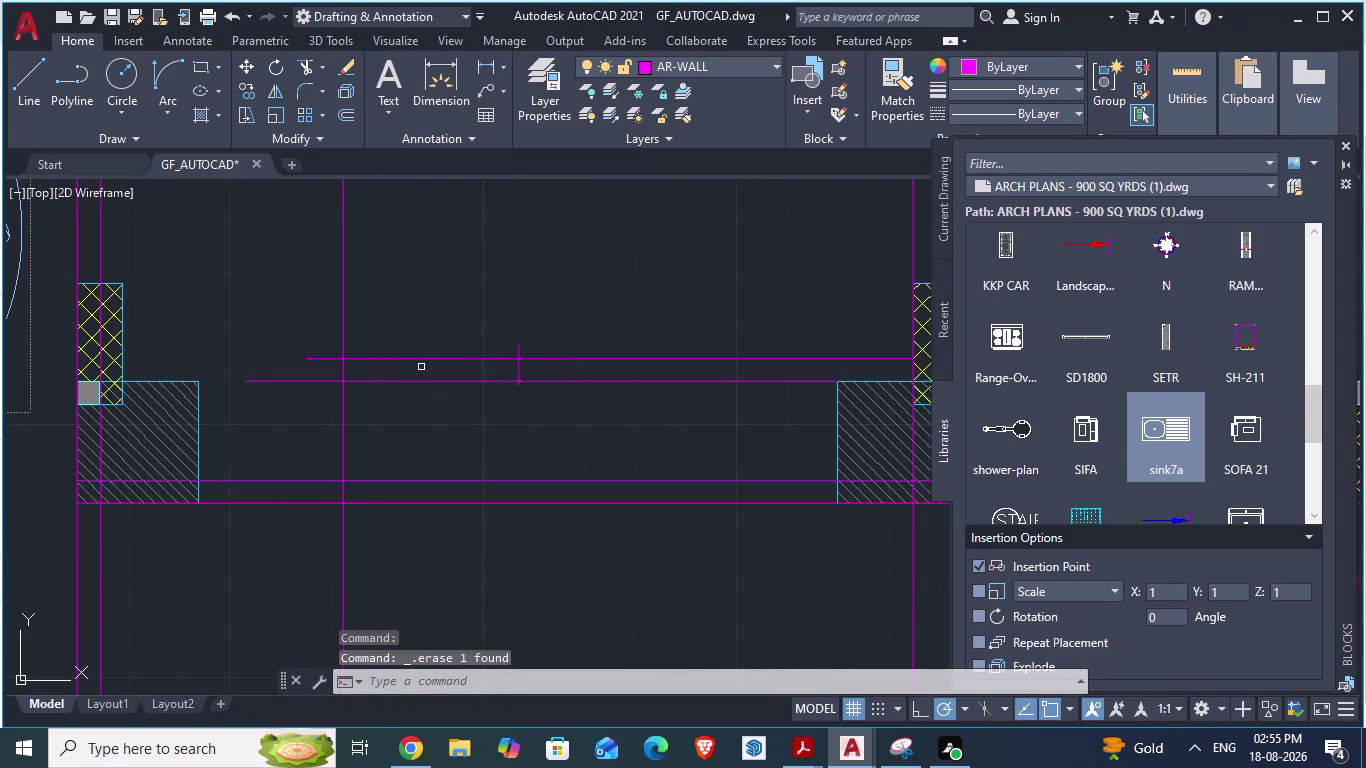
drag(435, 318, 435, 431)
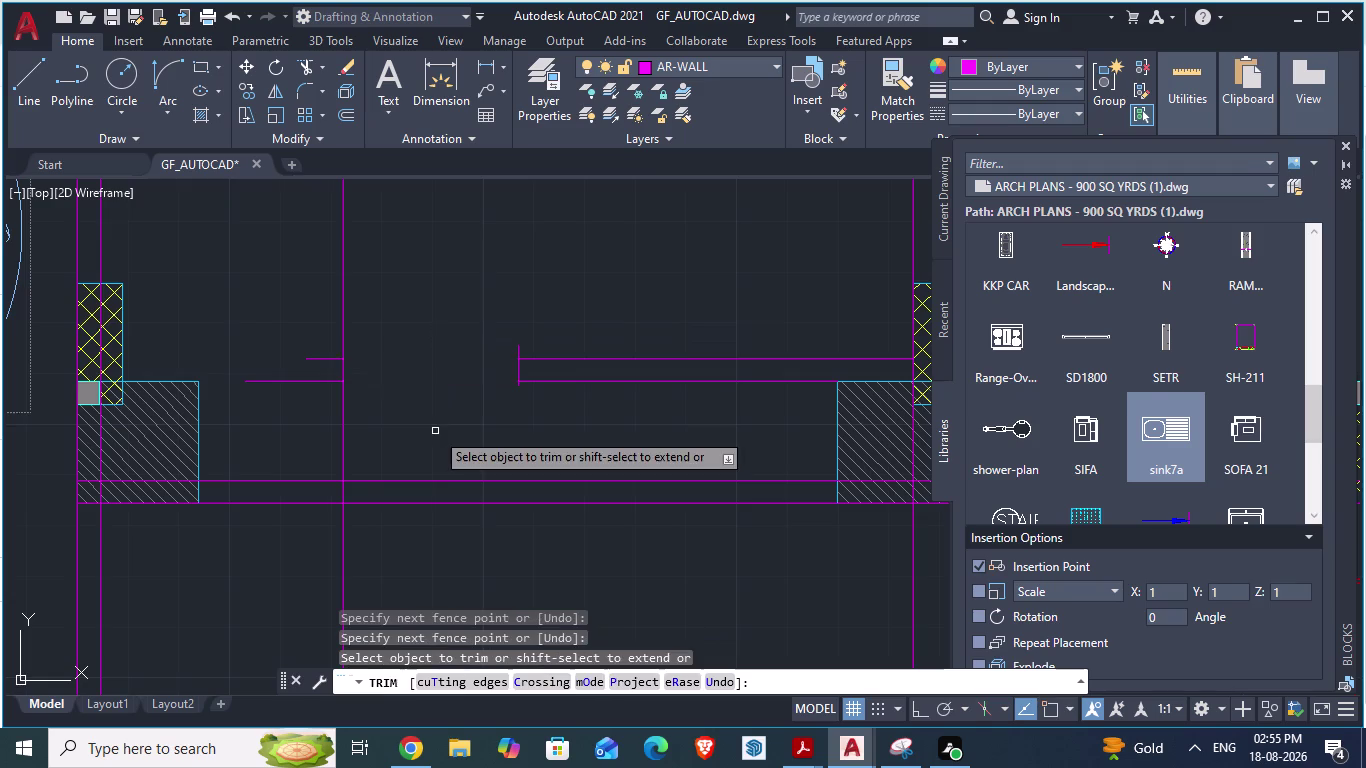
scroll(up, 3)
drag(324, 343, 367, 447)
drag(357, 351, 357, 390)
drag(635, 339, 694, 348)
scroll(up, 3)
click(602, 376)
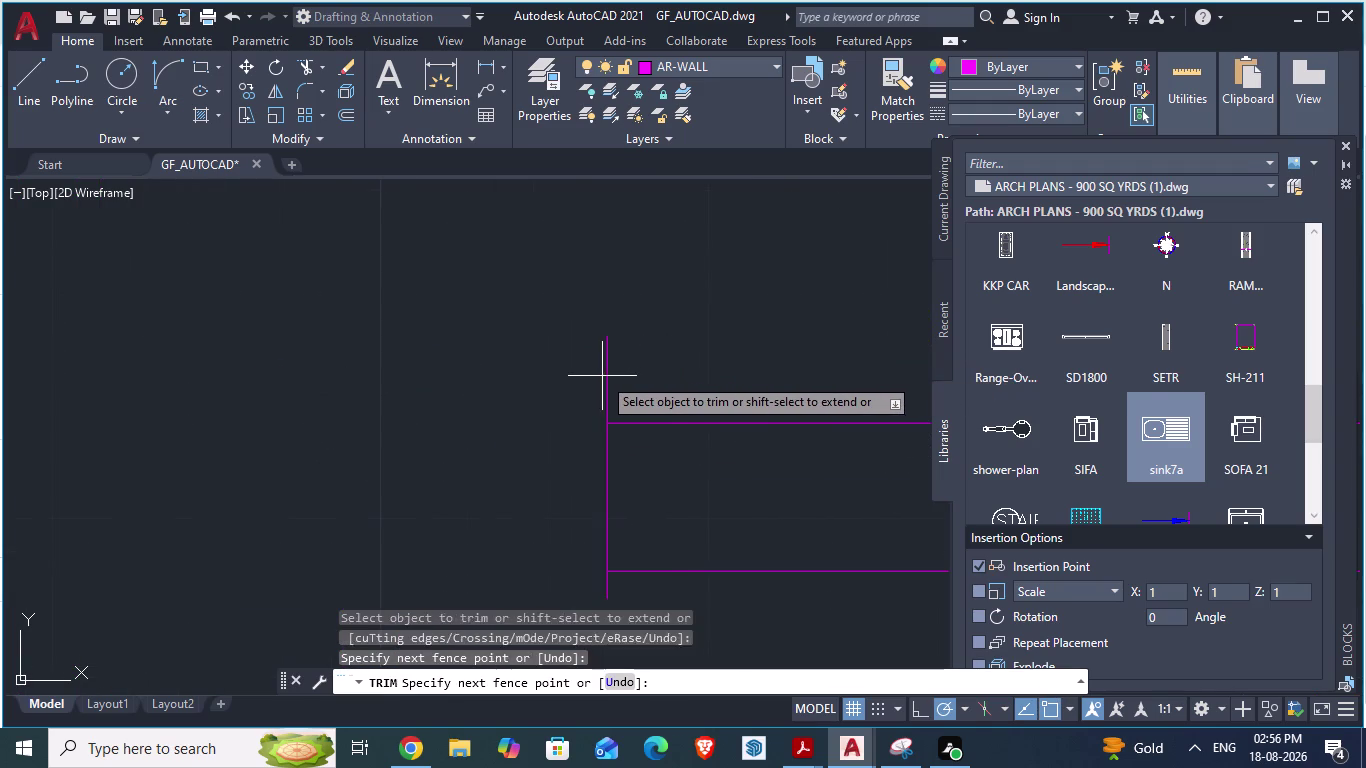
click(617, 377)
scroll(down, 3)
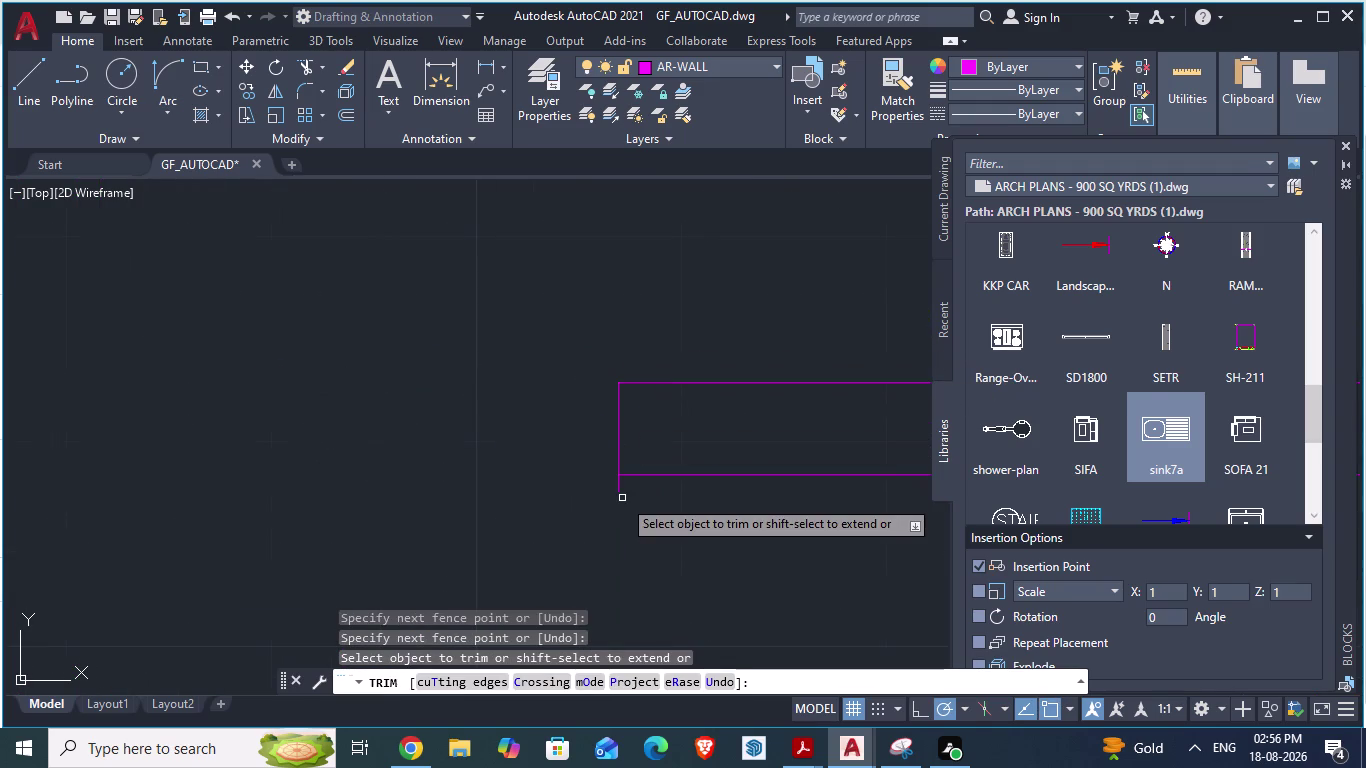
click(620, 481)
Save GF_AUTOCAD and switch to the ARCH PLANS reference.
scroll(down, 3)
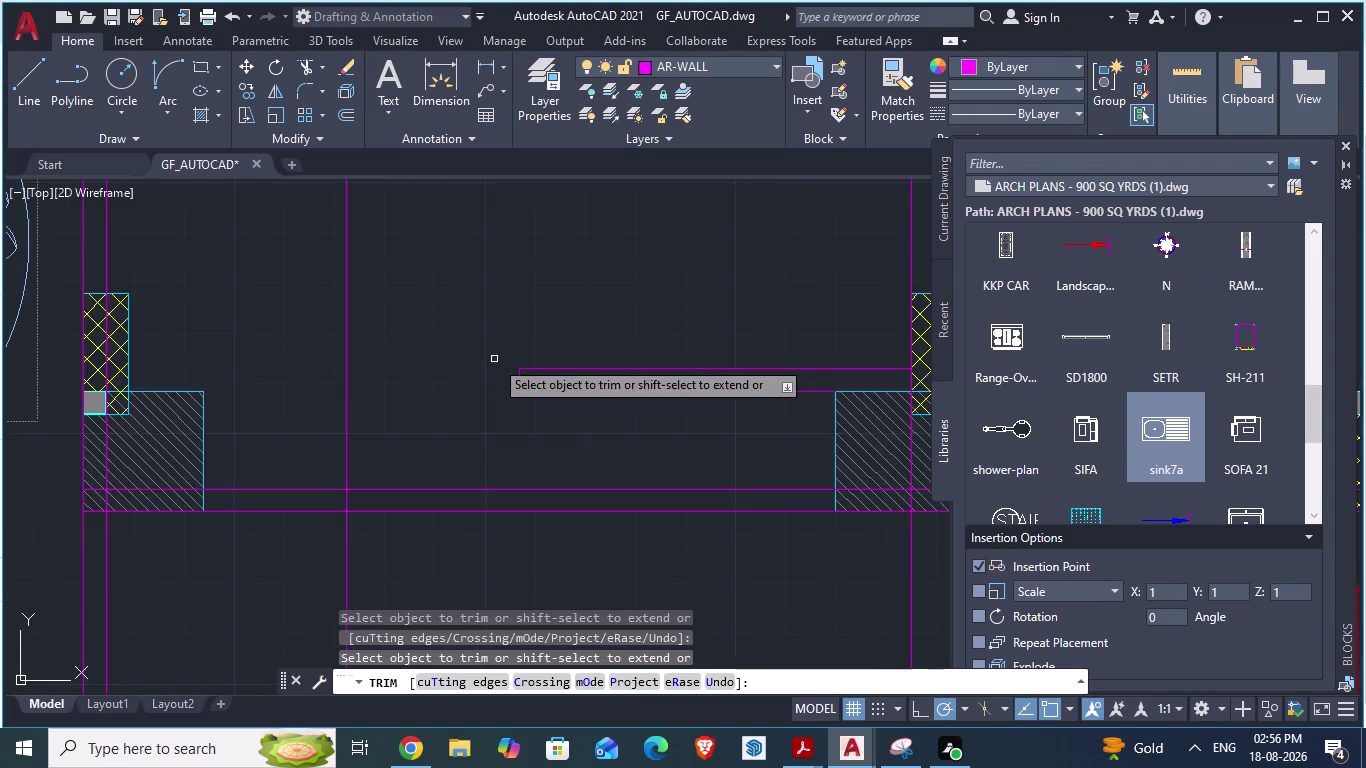
scroll(down, 3)
key(ctrl+s)
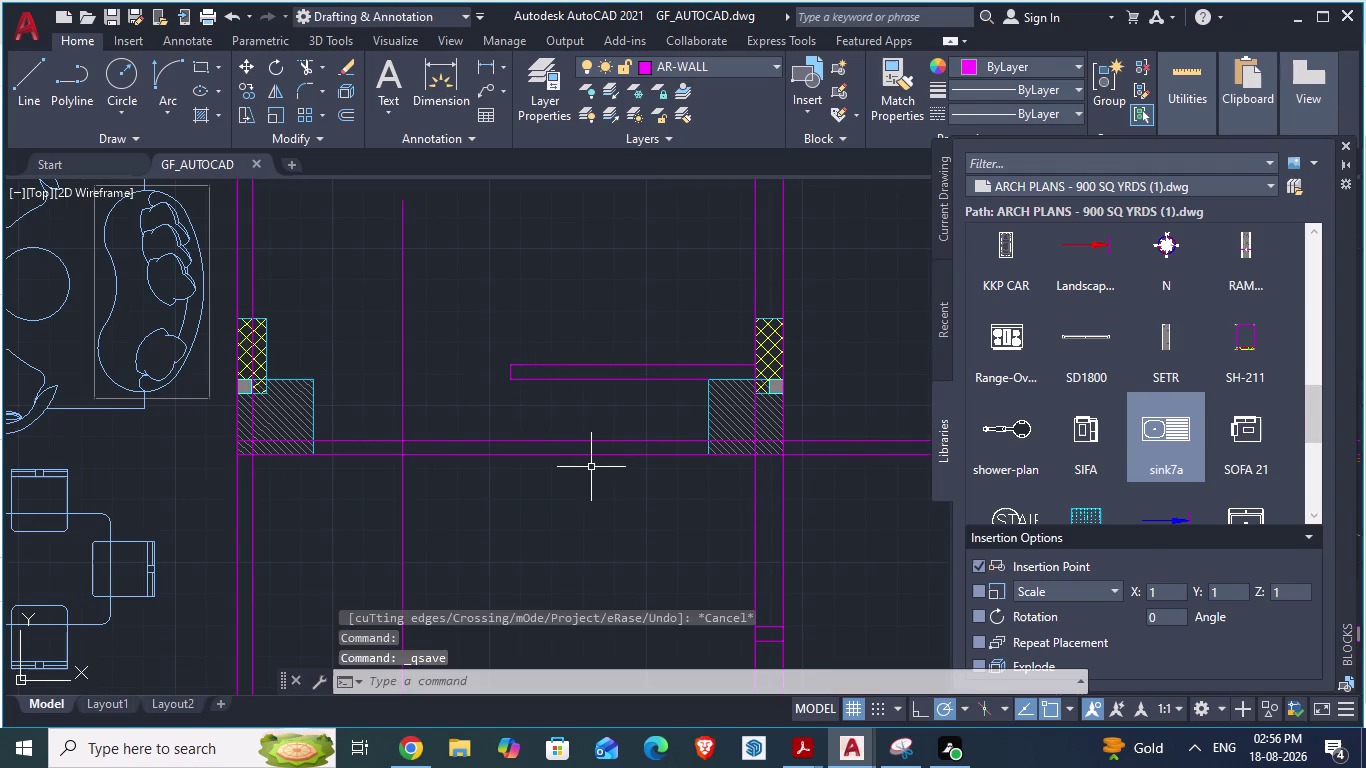
key(alt+Tab)
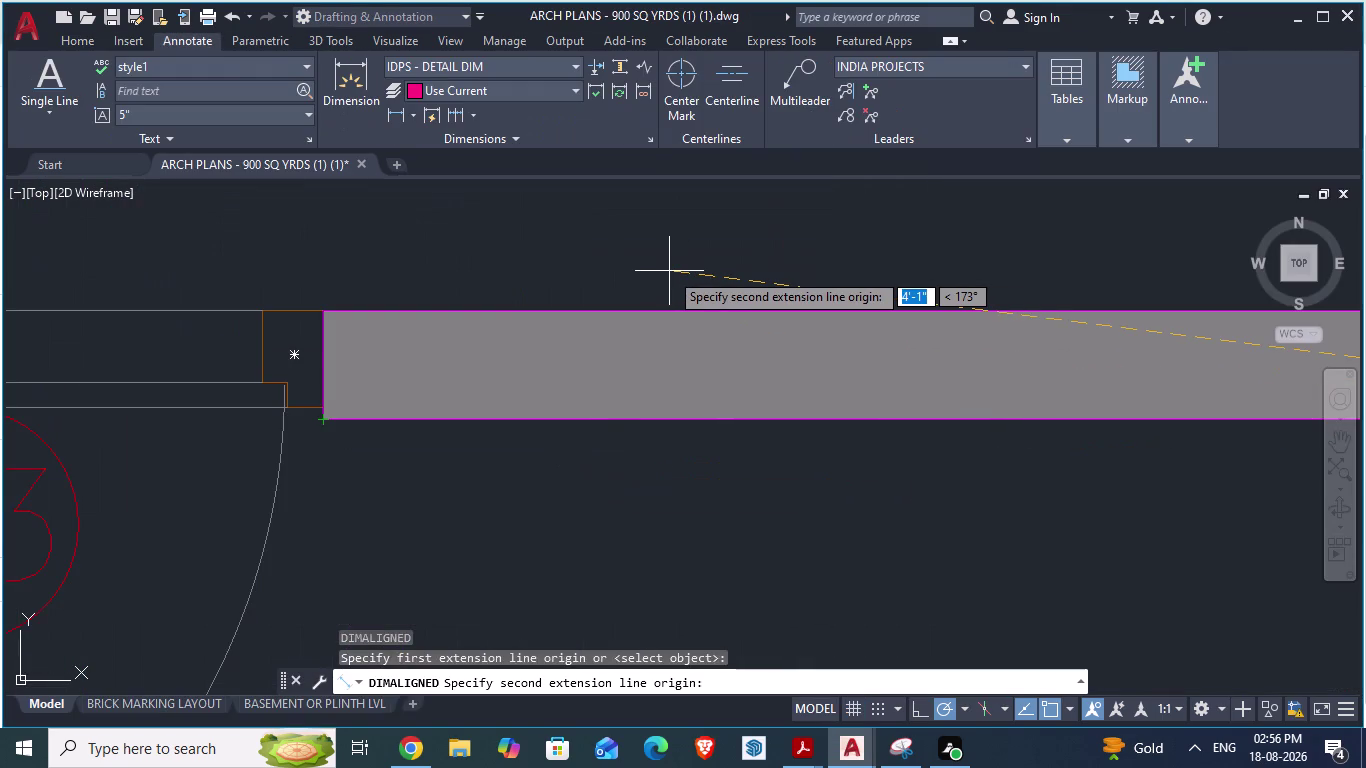
key(Escape)
scroll(down, 3)
scroll(down, 3)
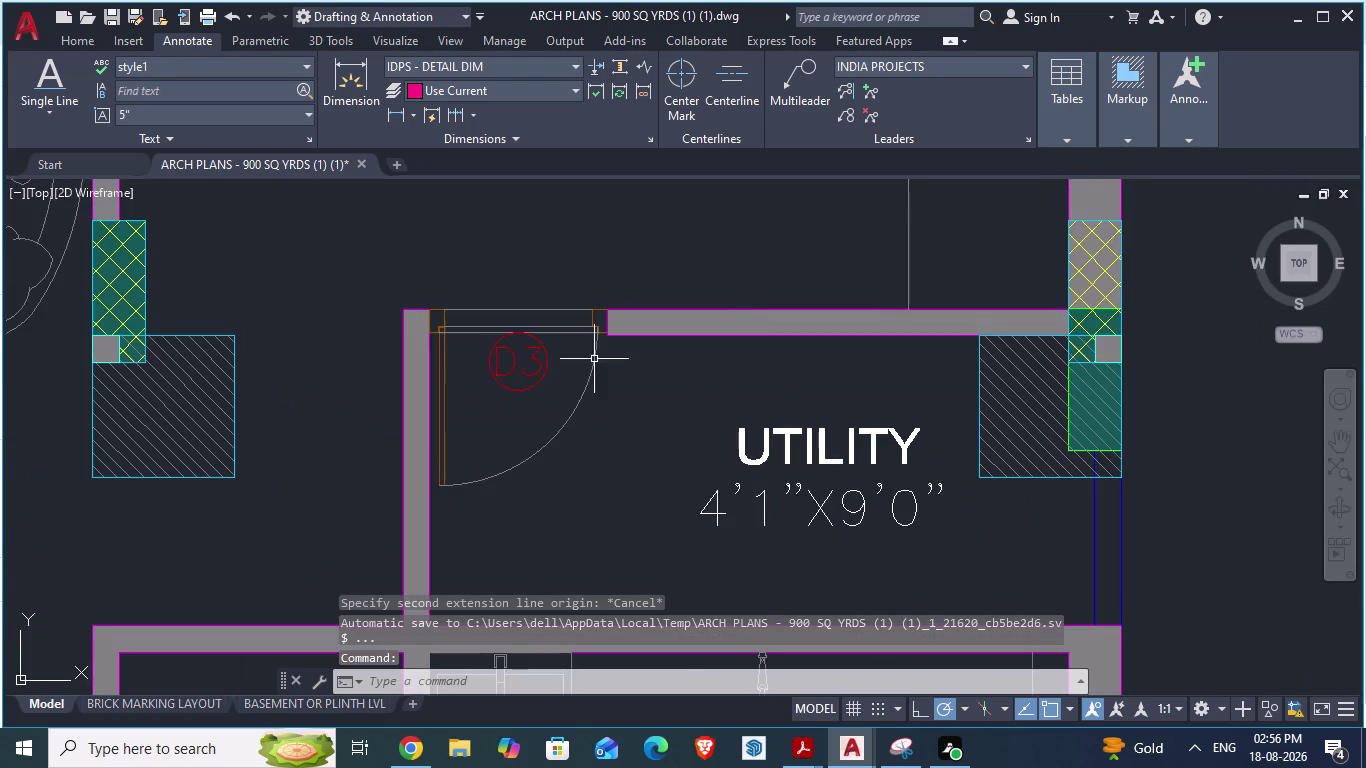
scroll(up, 3)
scroll(down, 3)
scroll(up, 3)
scroll(up, 3)
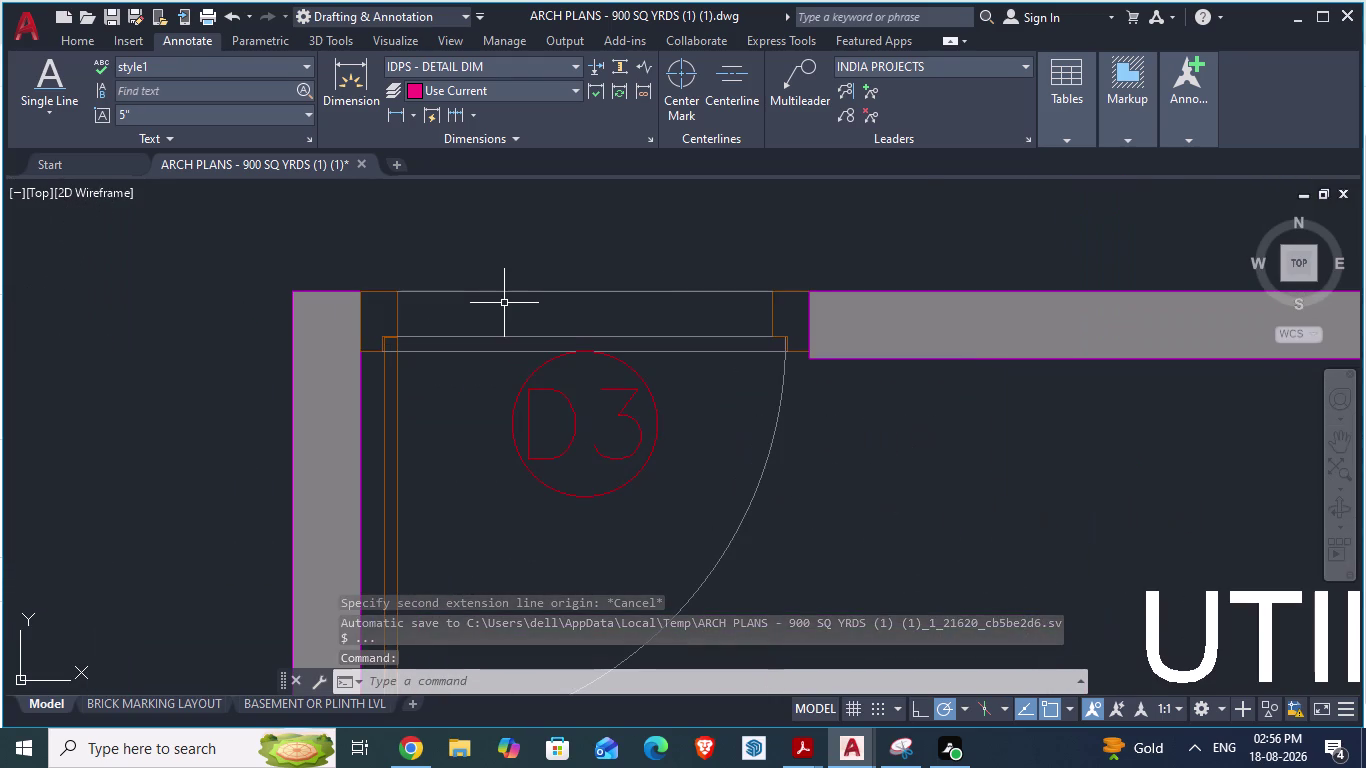
text(da)
key(Return)
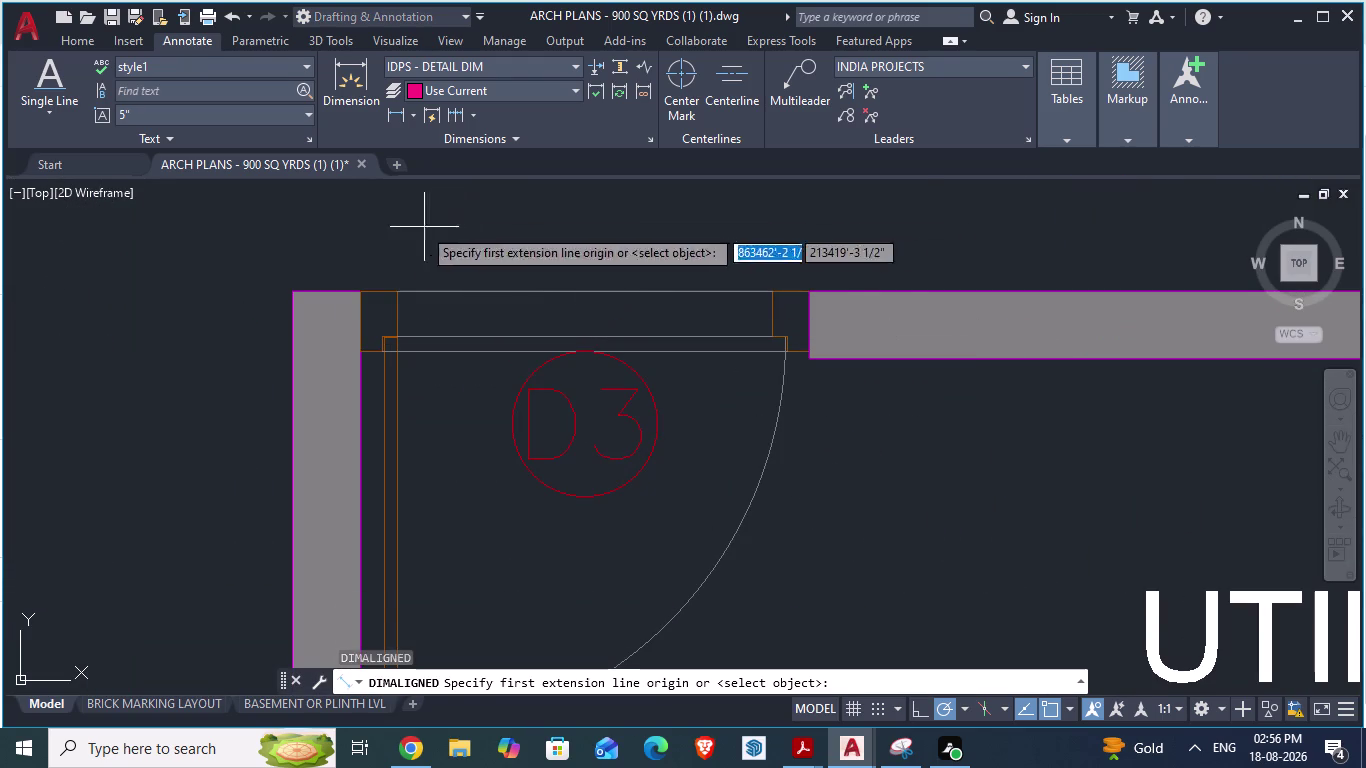
click(366, 292)
scroll(up, 3)
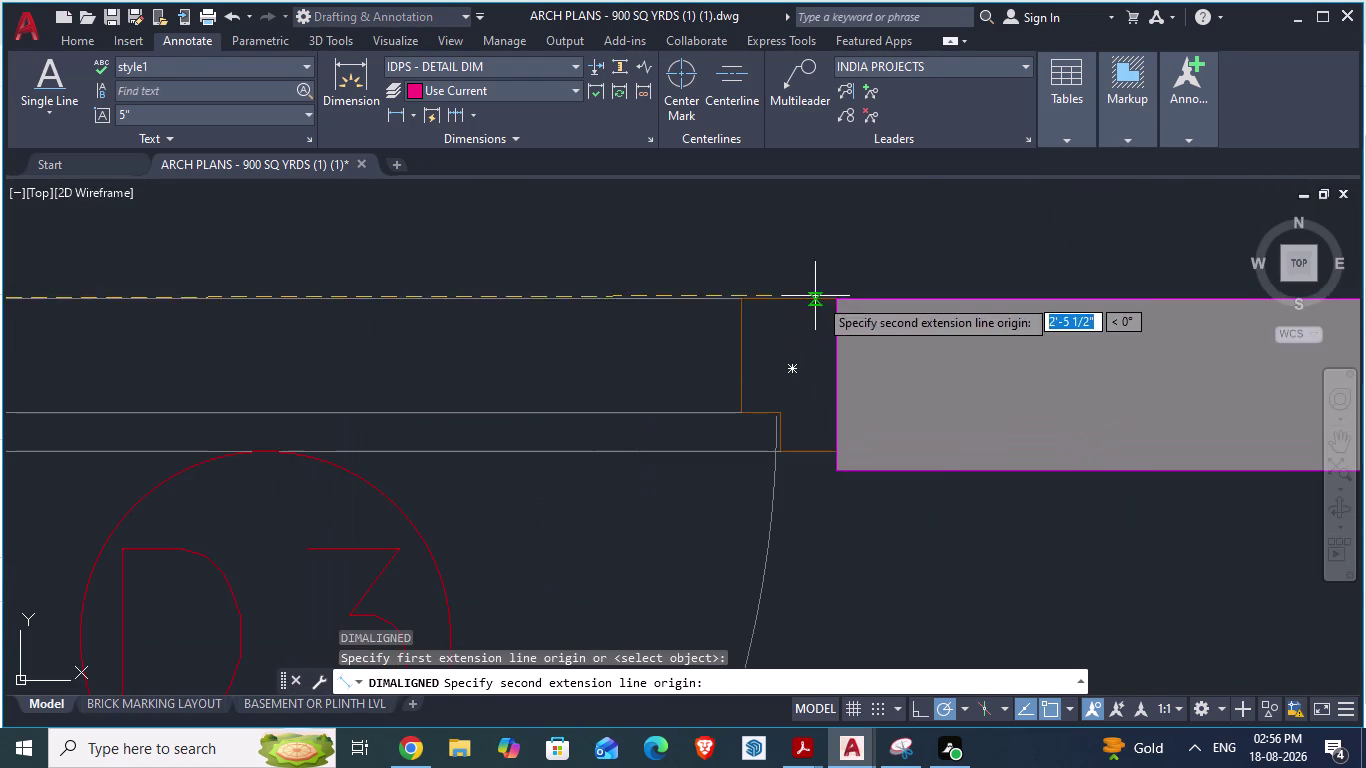
key(alt+Tab)
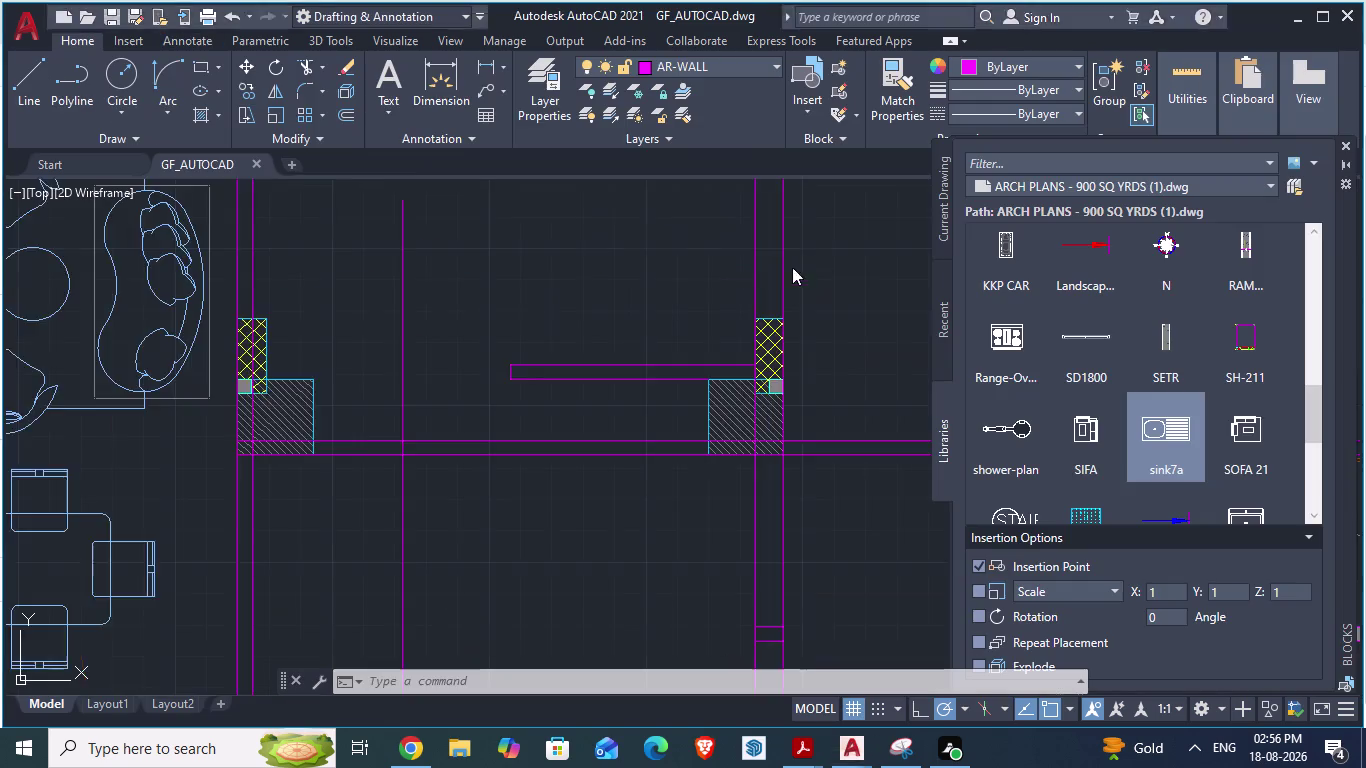
scroll(down, 3)
scroll(up, 3)
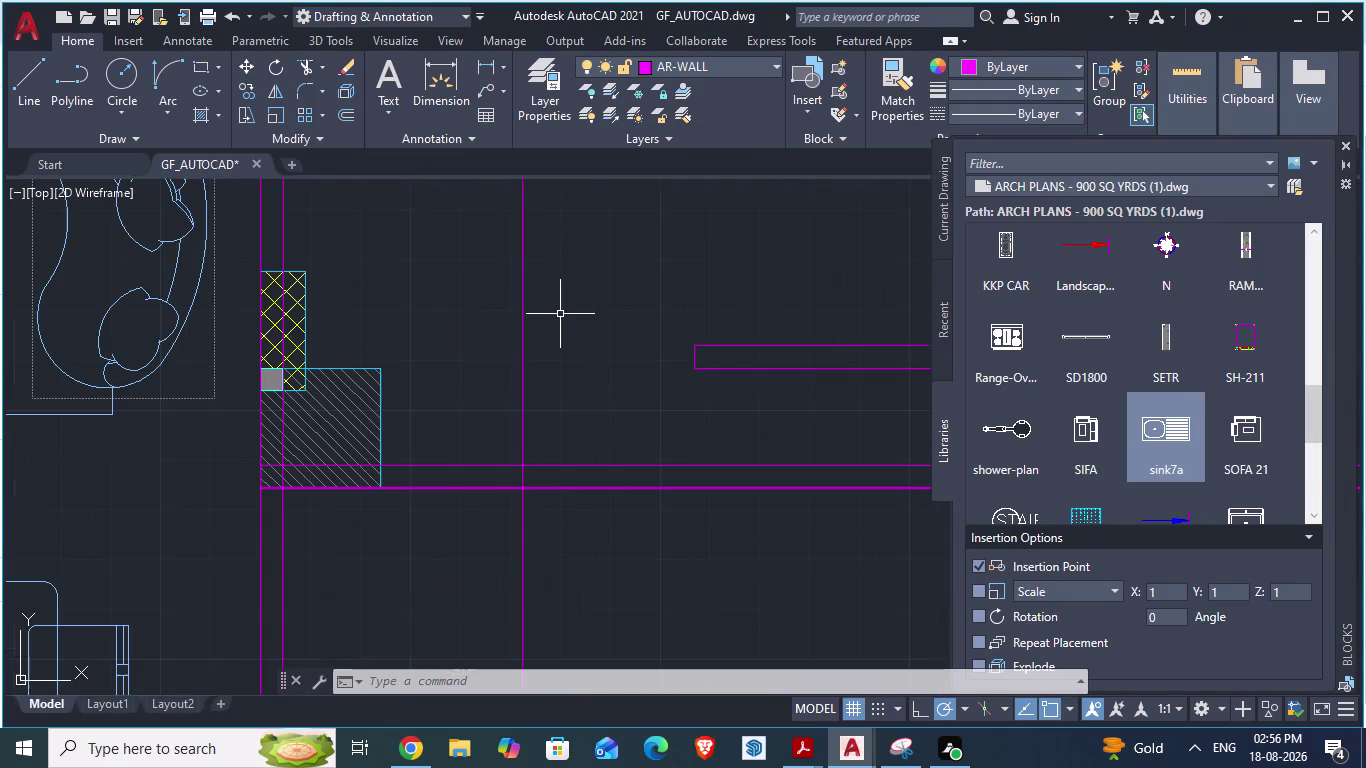
scroll(down, 3)
key(Escape)
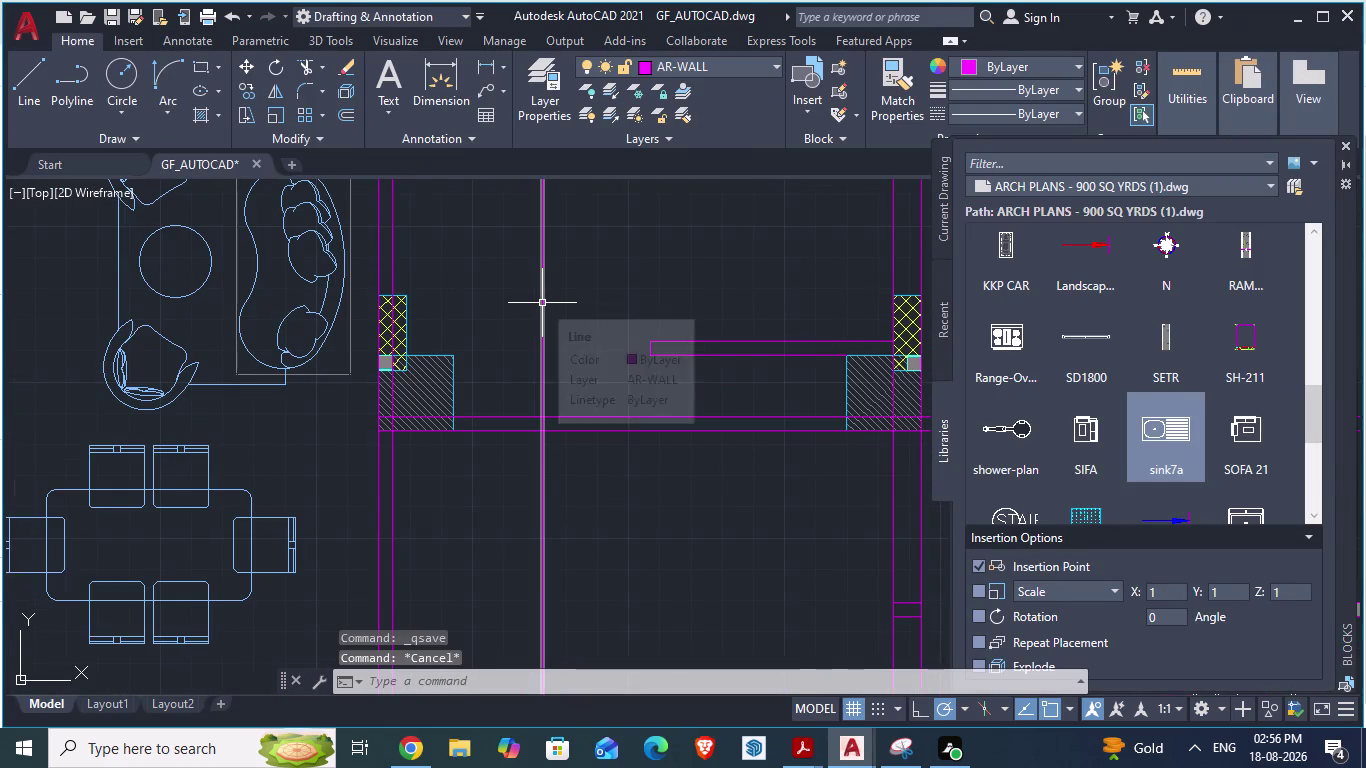
Offset the vertical wall line 4 1/2" to its right.
key(o)
key(Return)
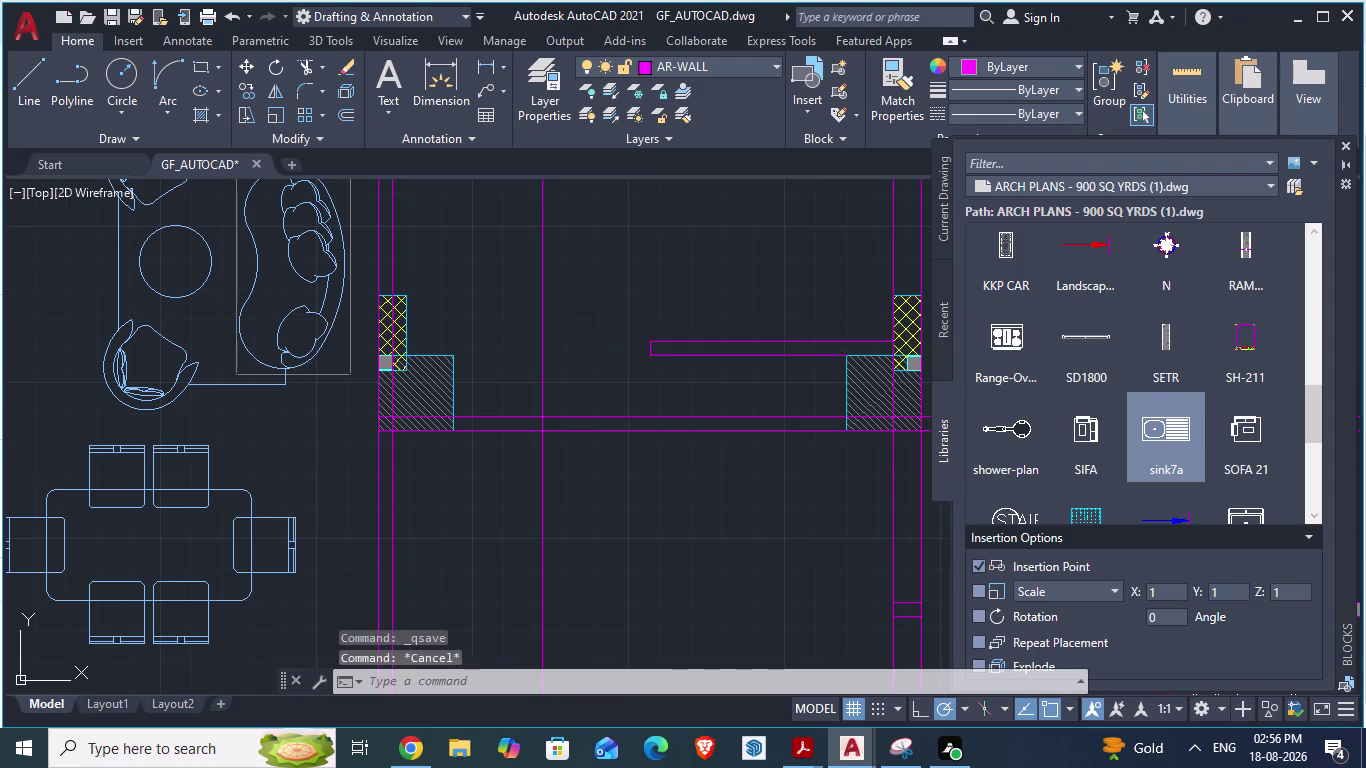
text(4.5)
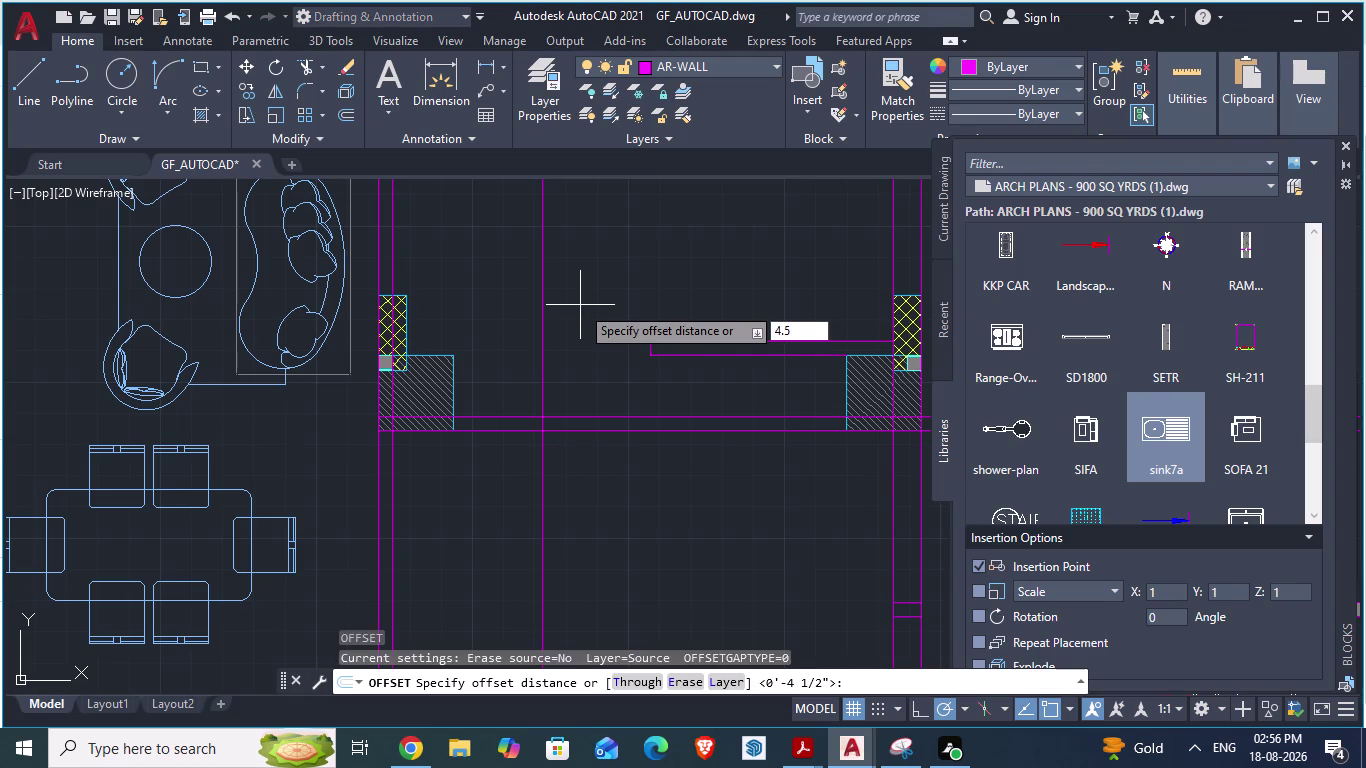
text(")
key(Return)
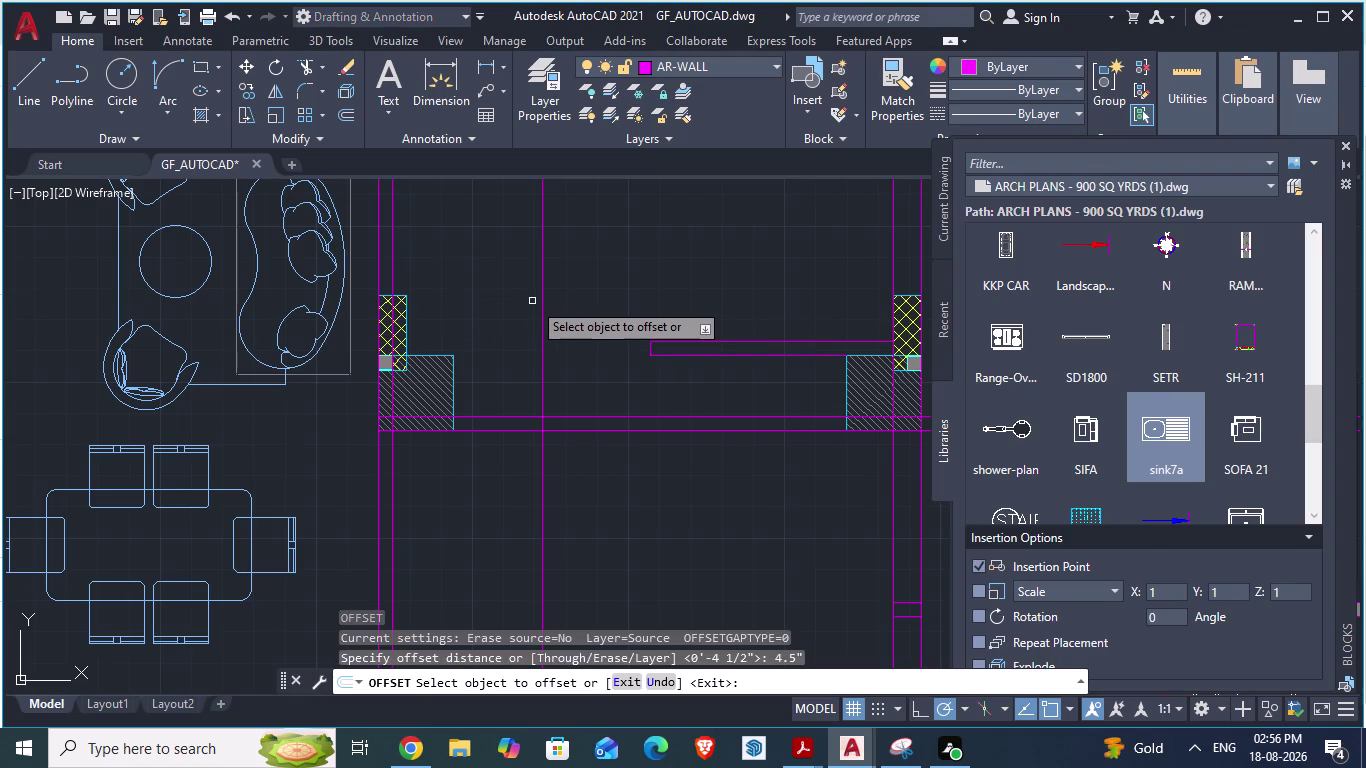
click(541, 301)
click(579, 306)
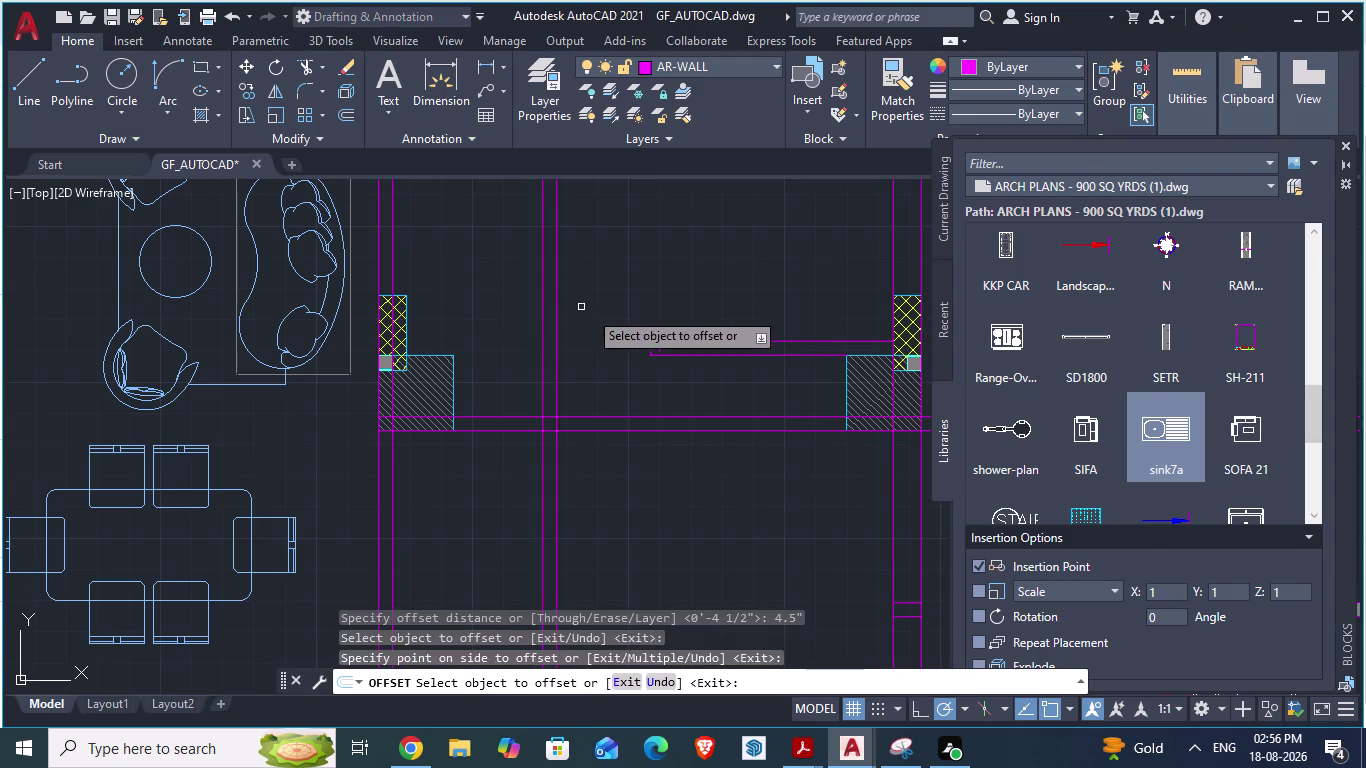
scroll(up, 3)
key(space)
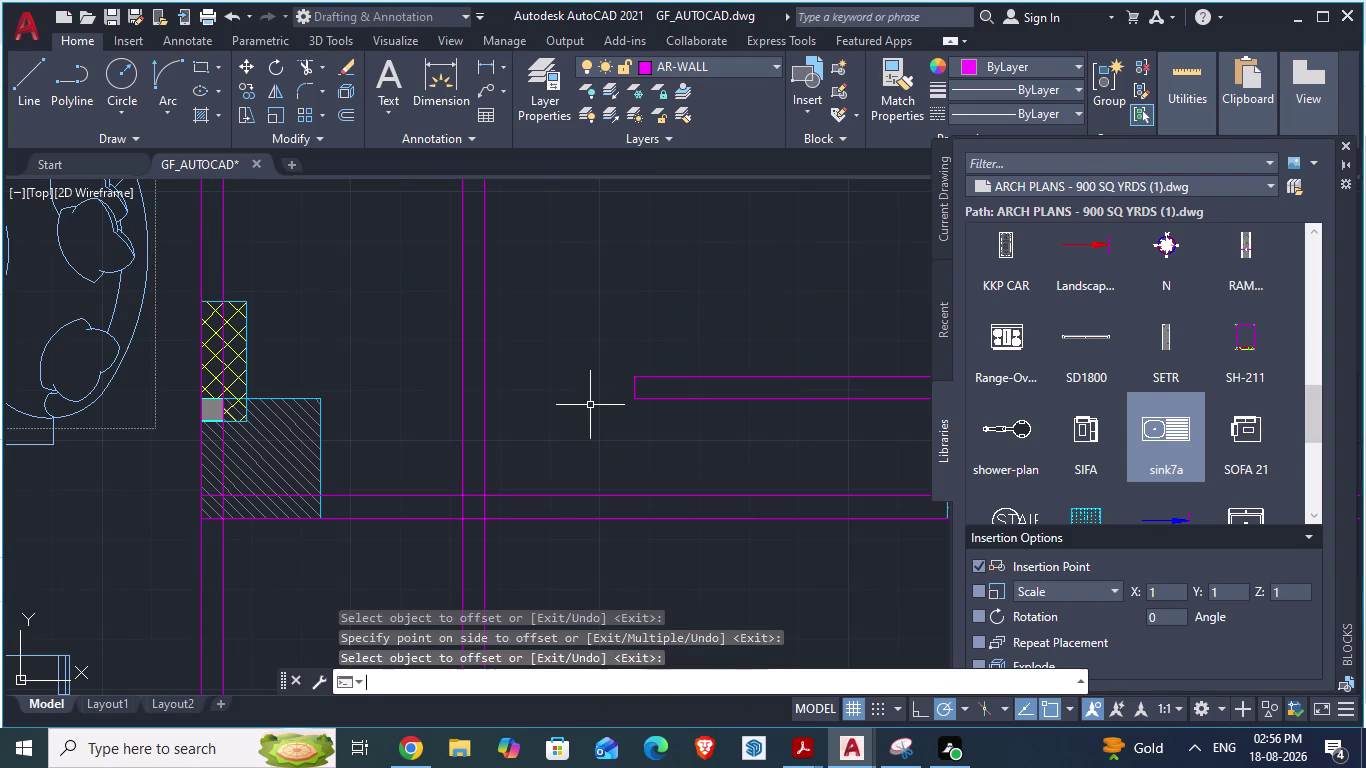
Start a line from the short wall's lower corner, then cancel it.
key(l)
key(Return)
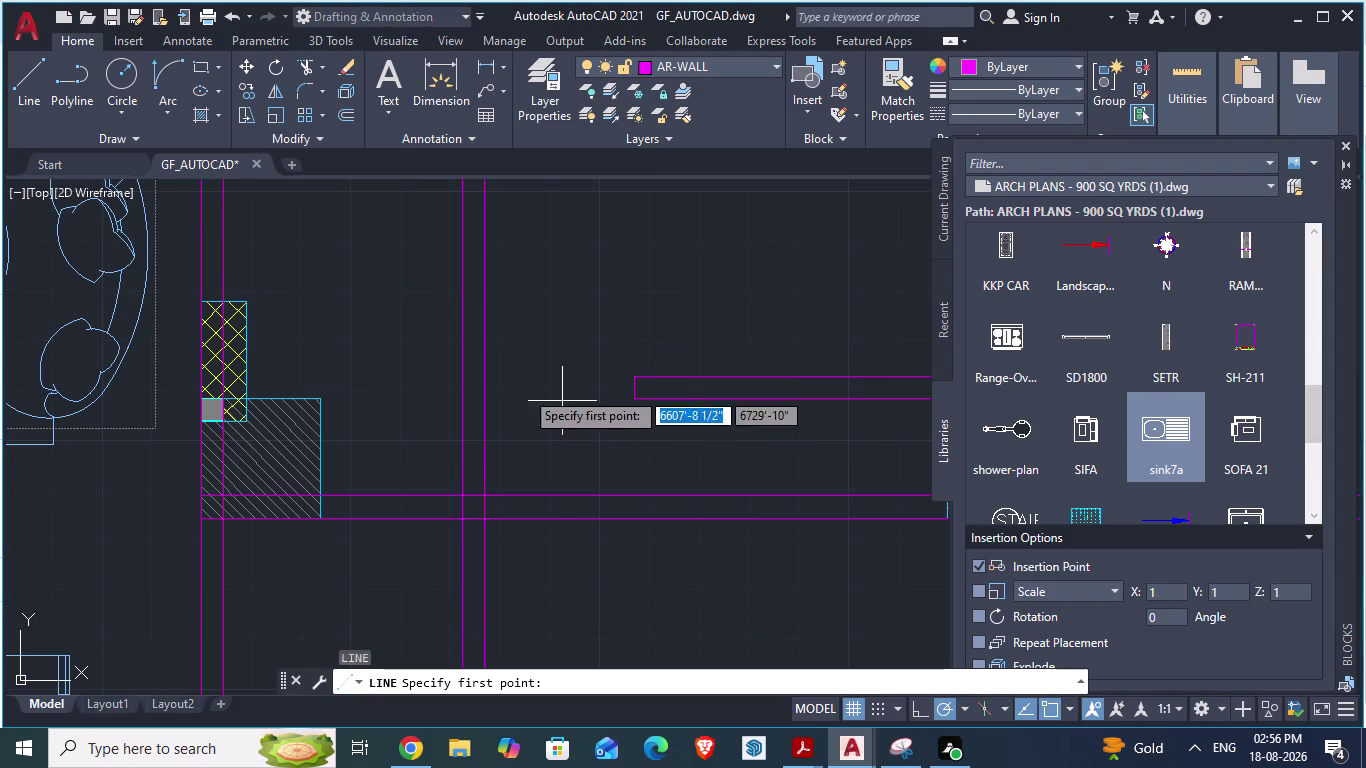
click(487, 397)
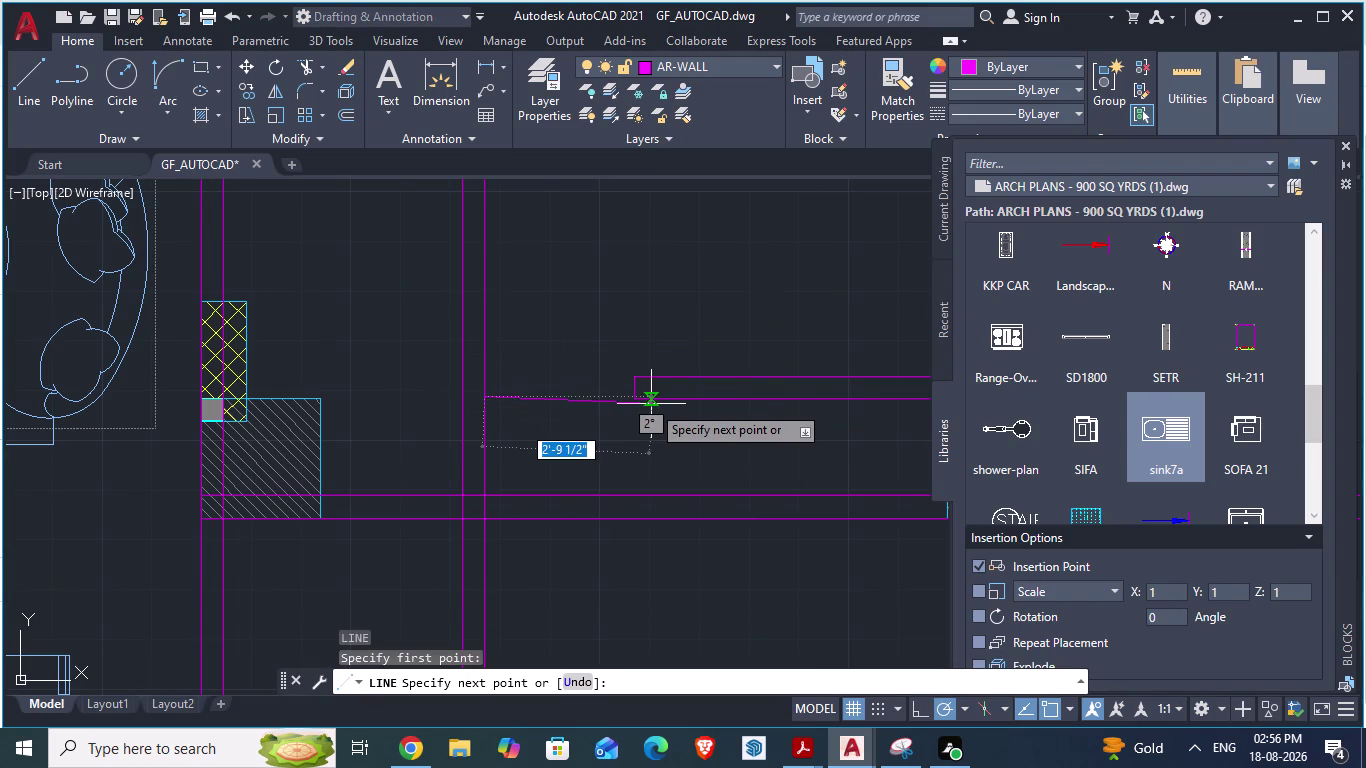
scroll(up, 3)
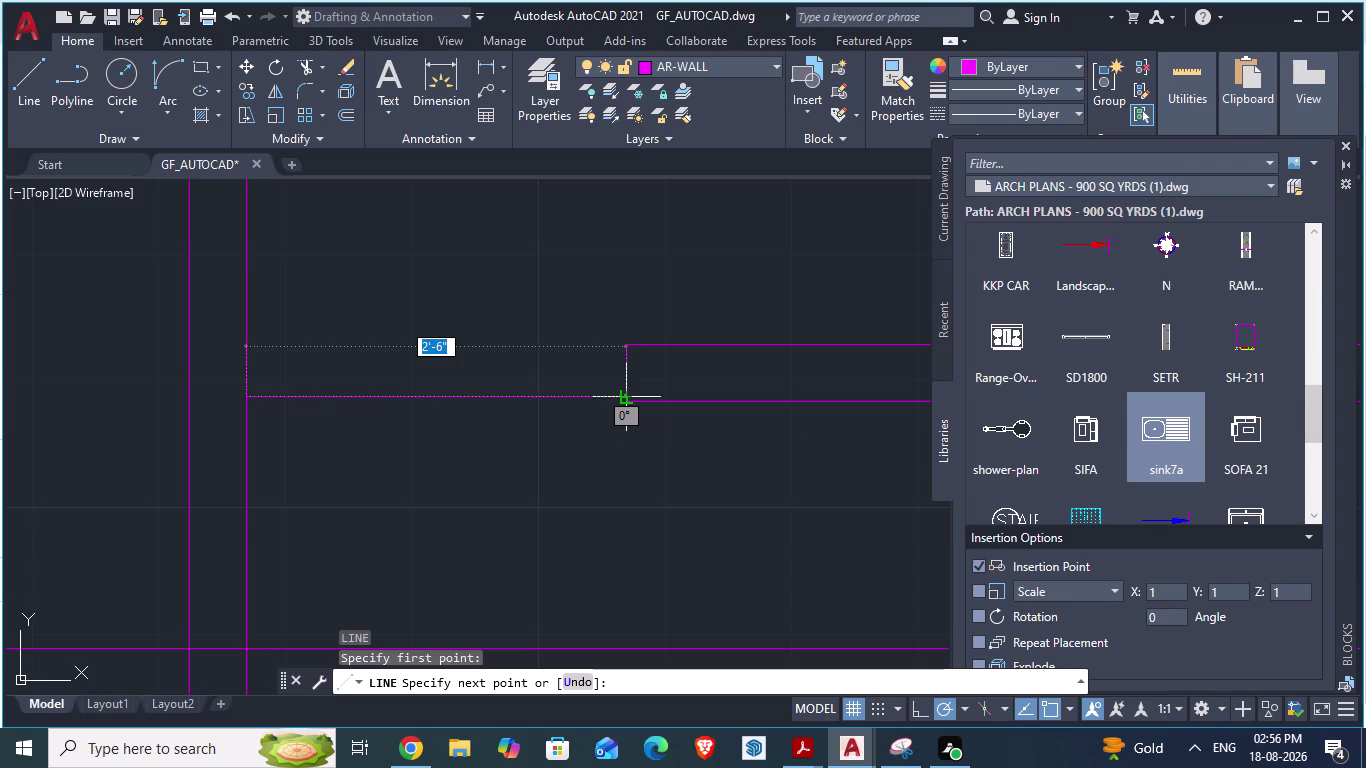
key(Escape)
scroll(down, 3)
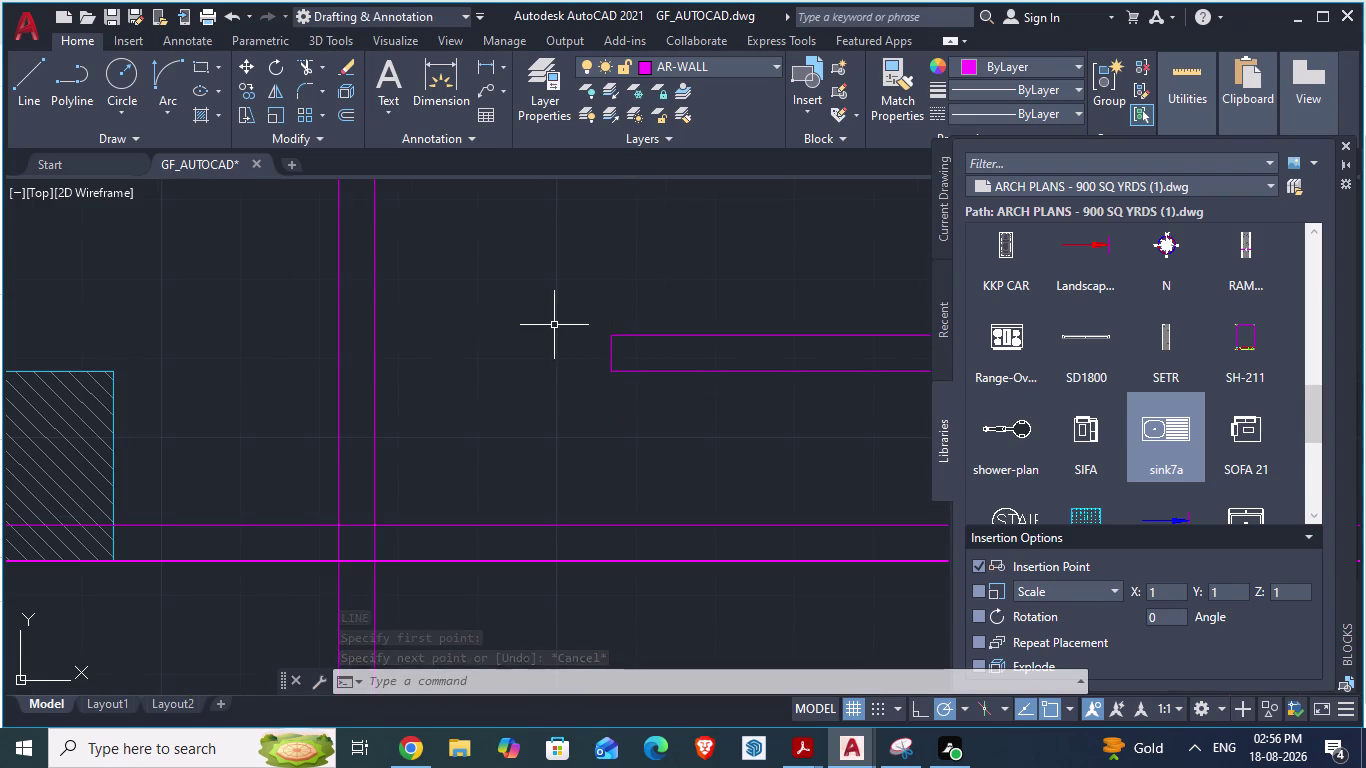
Extend the short wall's top and bottom edges to both wall lines, then save.
key(e)
key(x)
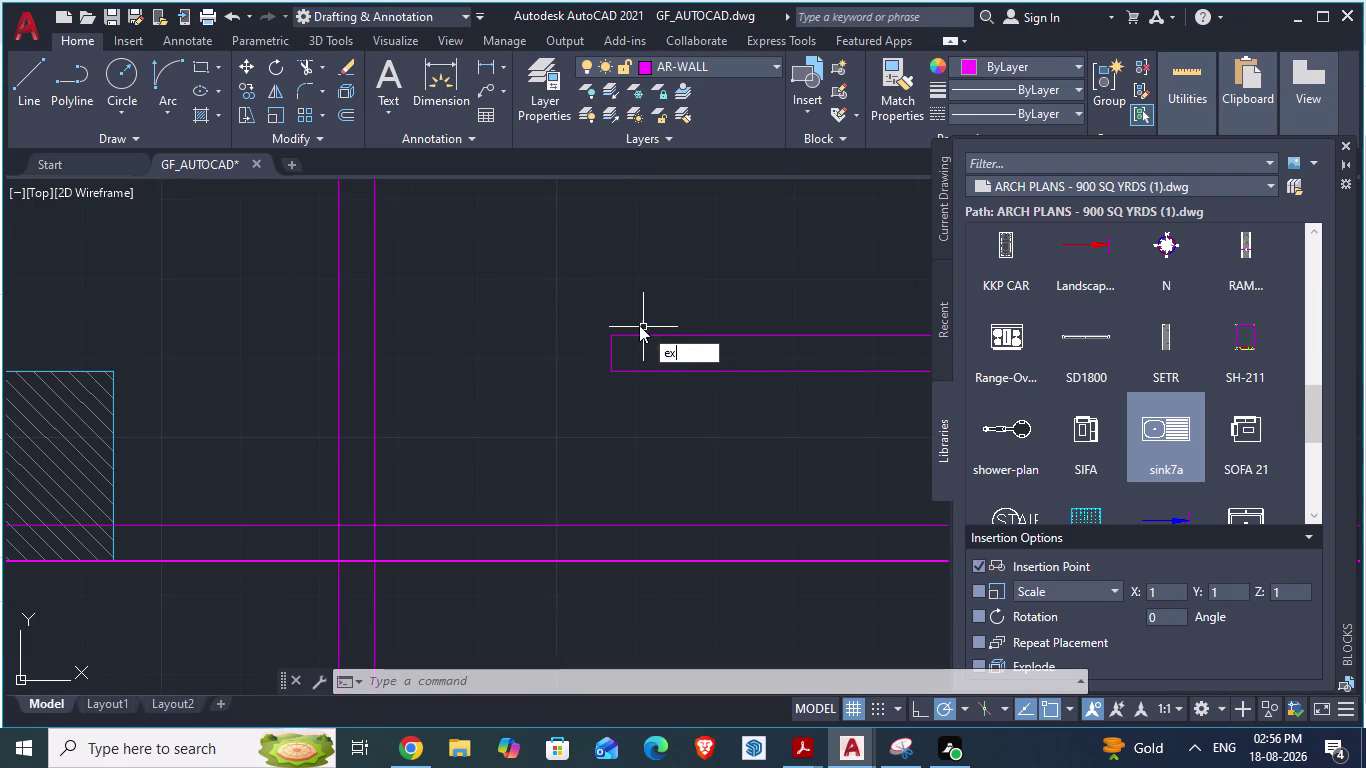
key(Return)
click(636, 335)
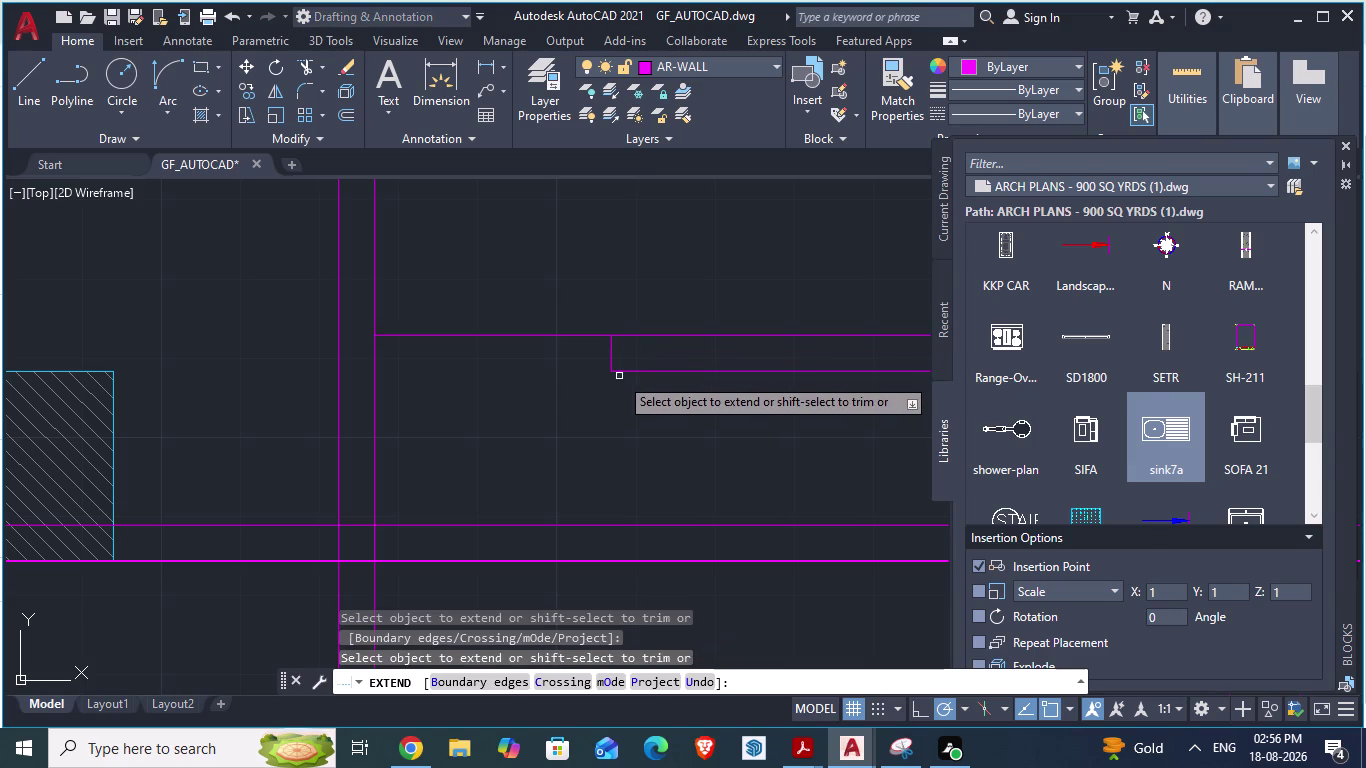
click(630, 370)
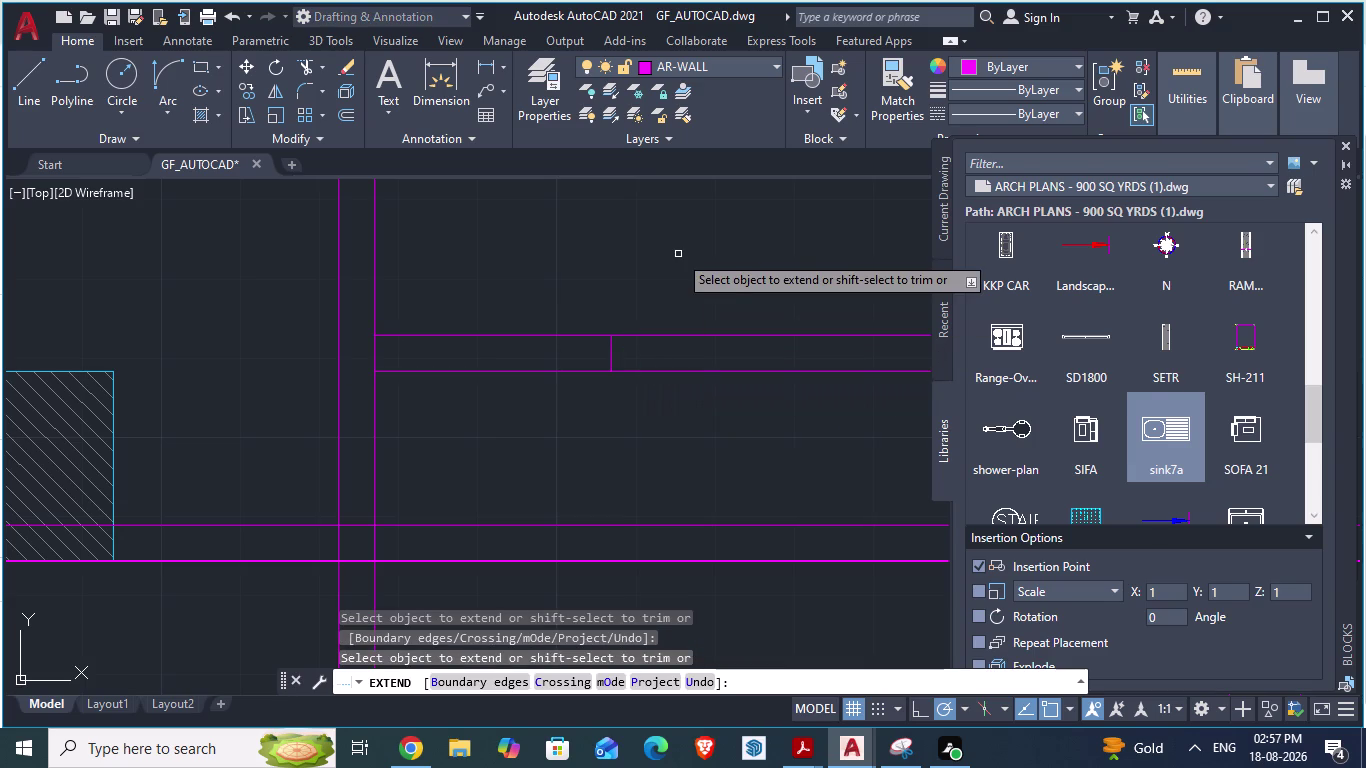
click(385, 338)
click(394, 373)
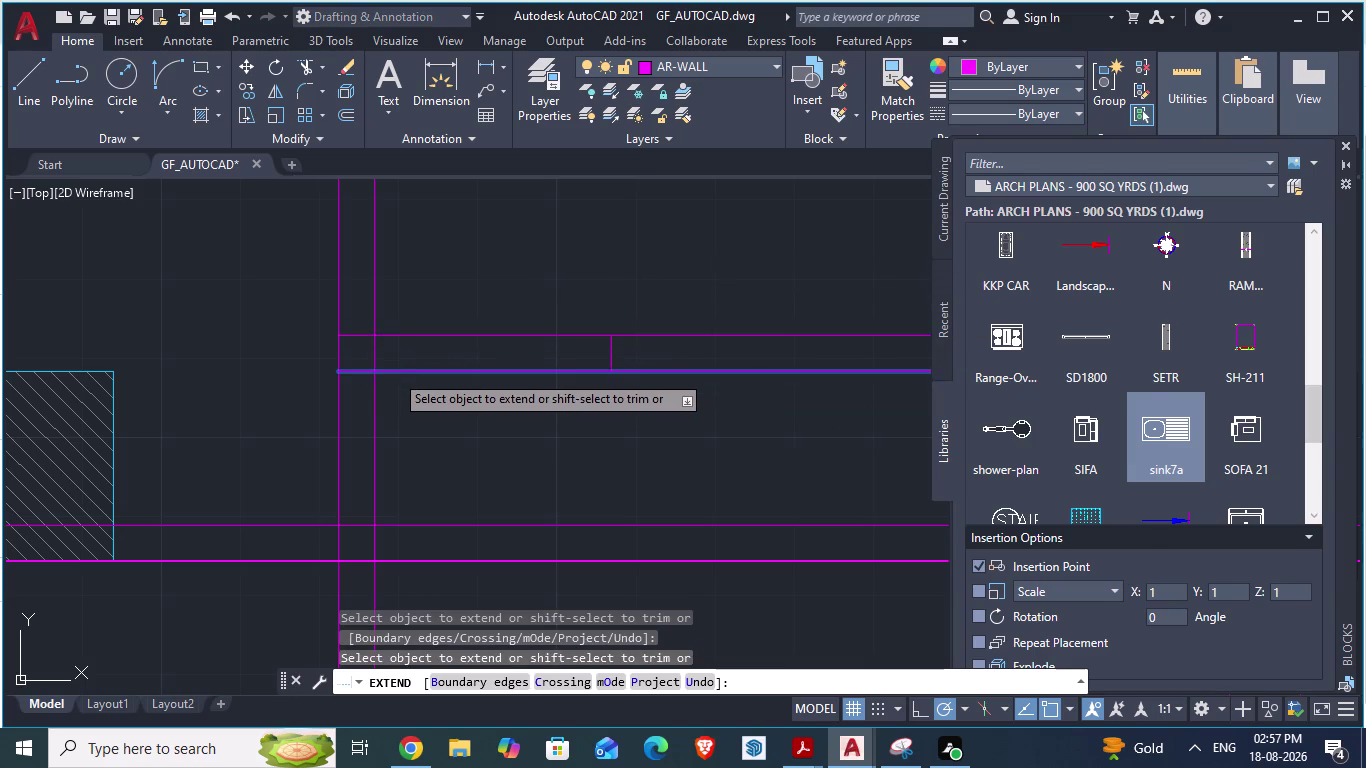
key(Escape)
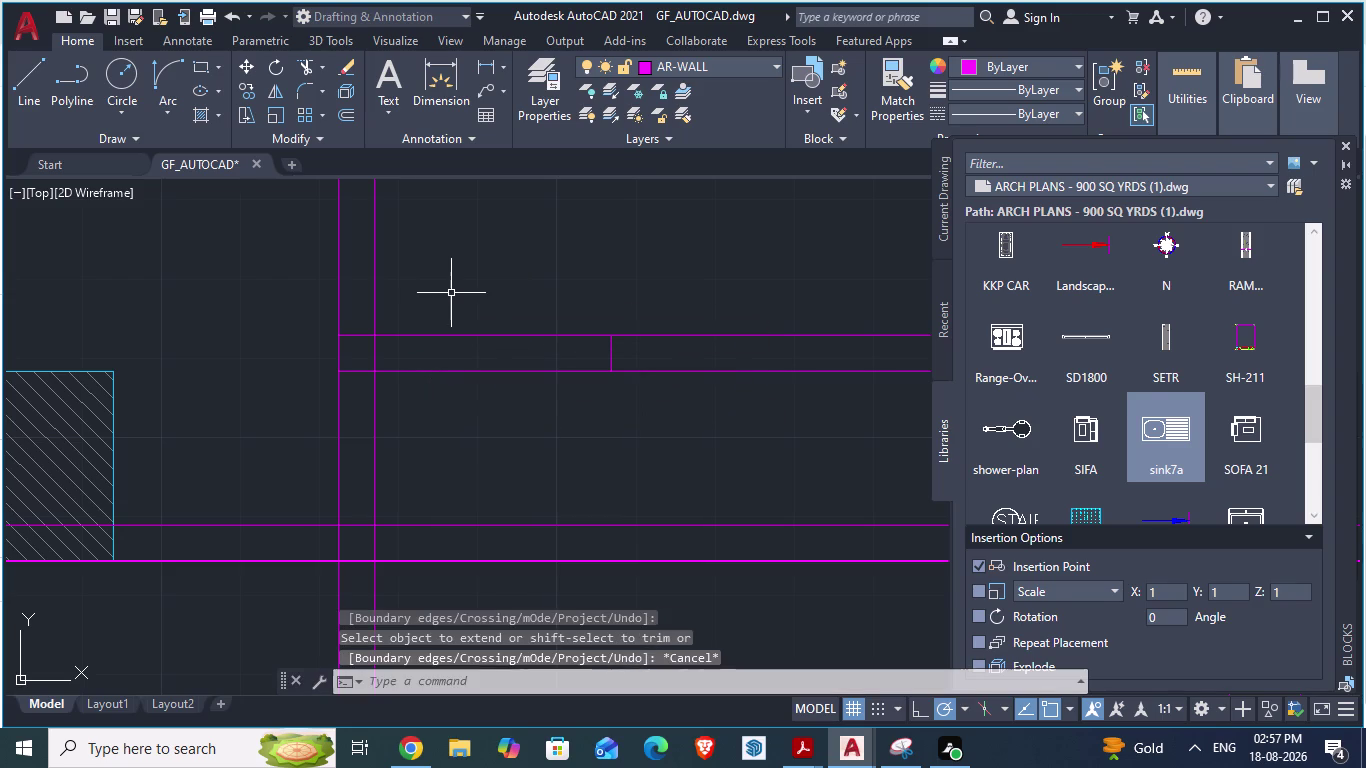
key(ctrl+s)
Trim the stray line pieces across the new wall, save, and switch to ARCH PLANS.
scroll(down, 3)
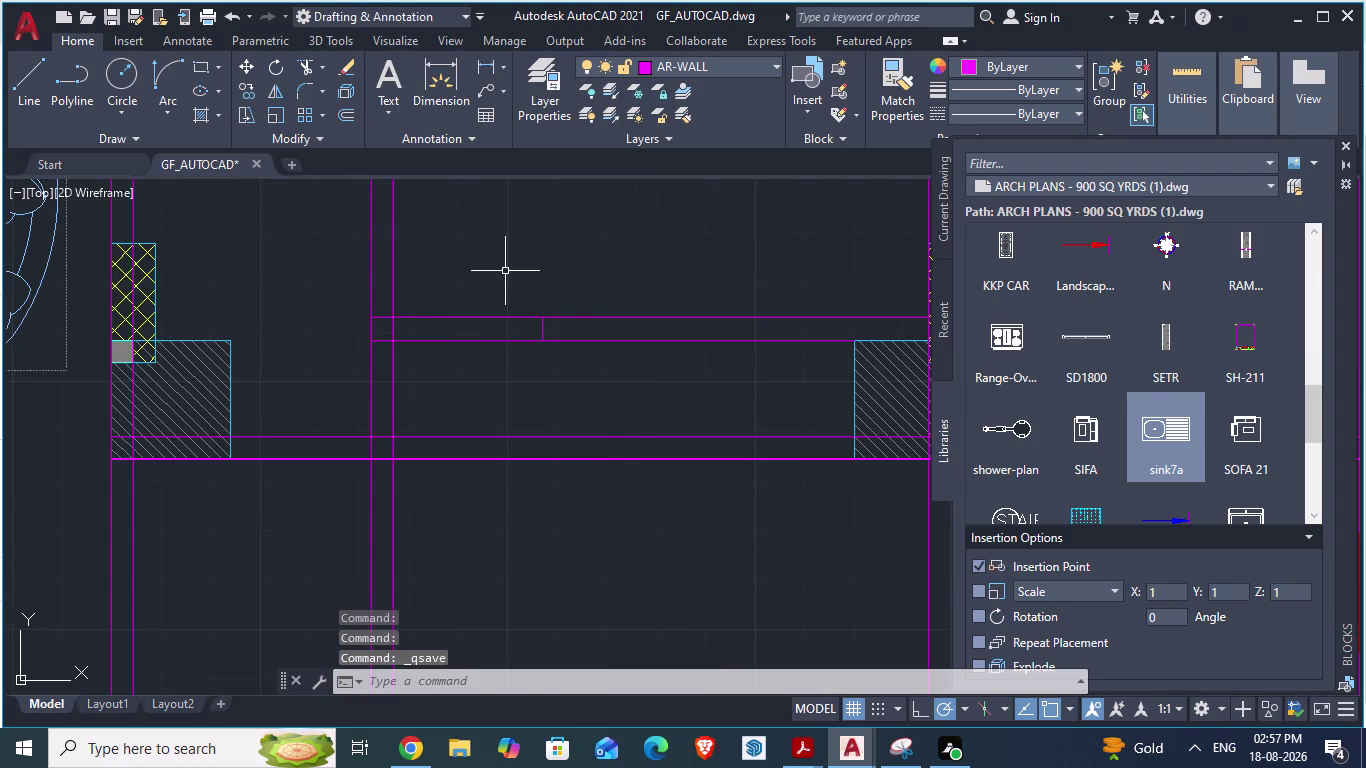
text(tr)
key(Return)
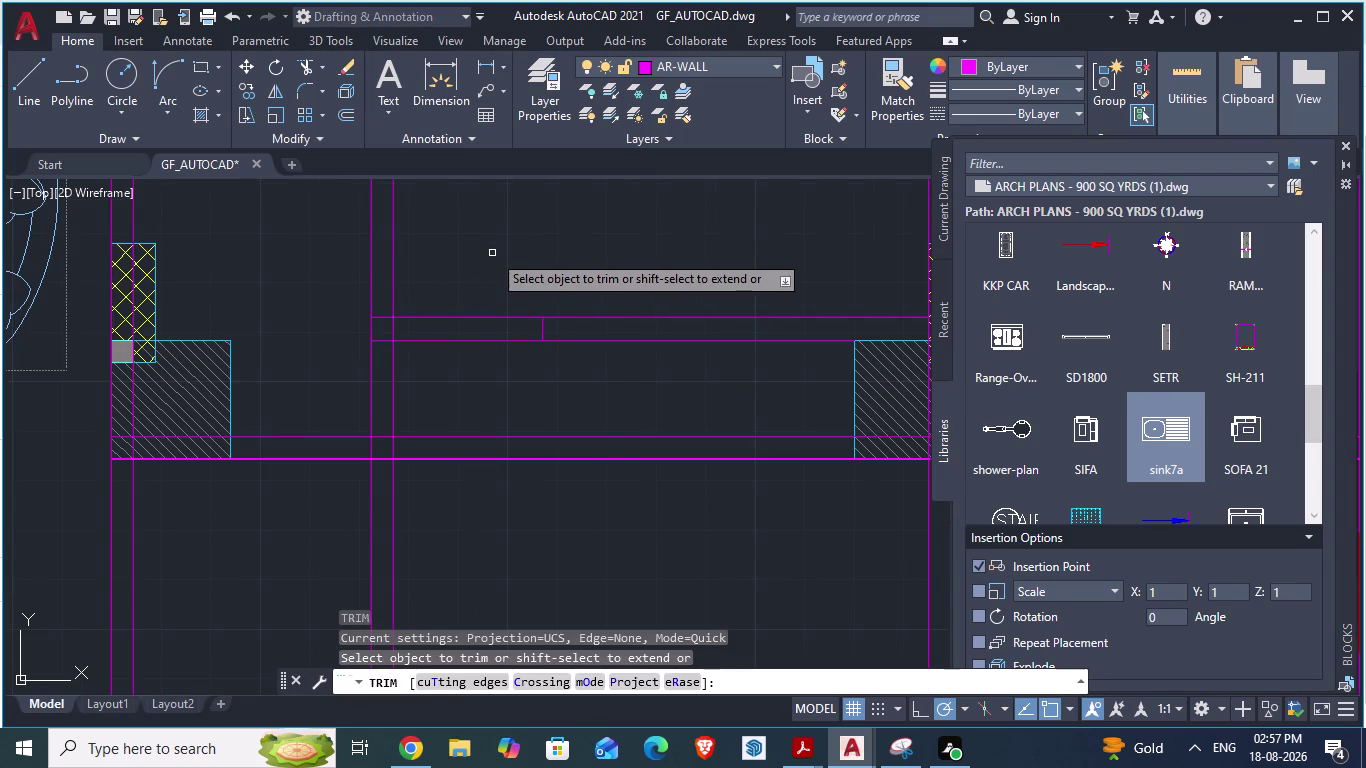
drag(489, 263, 490, 419)
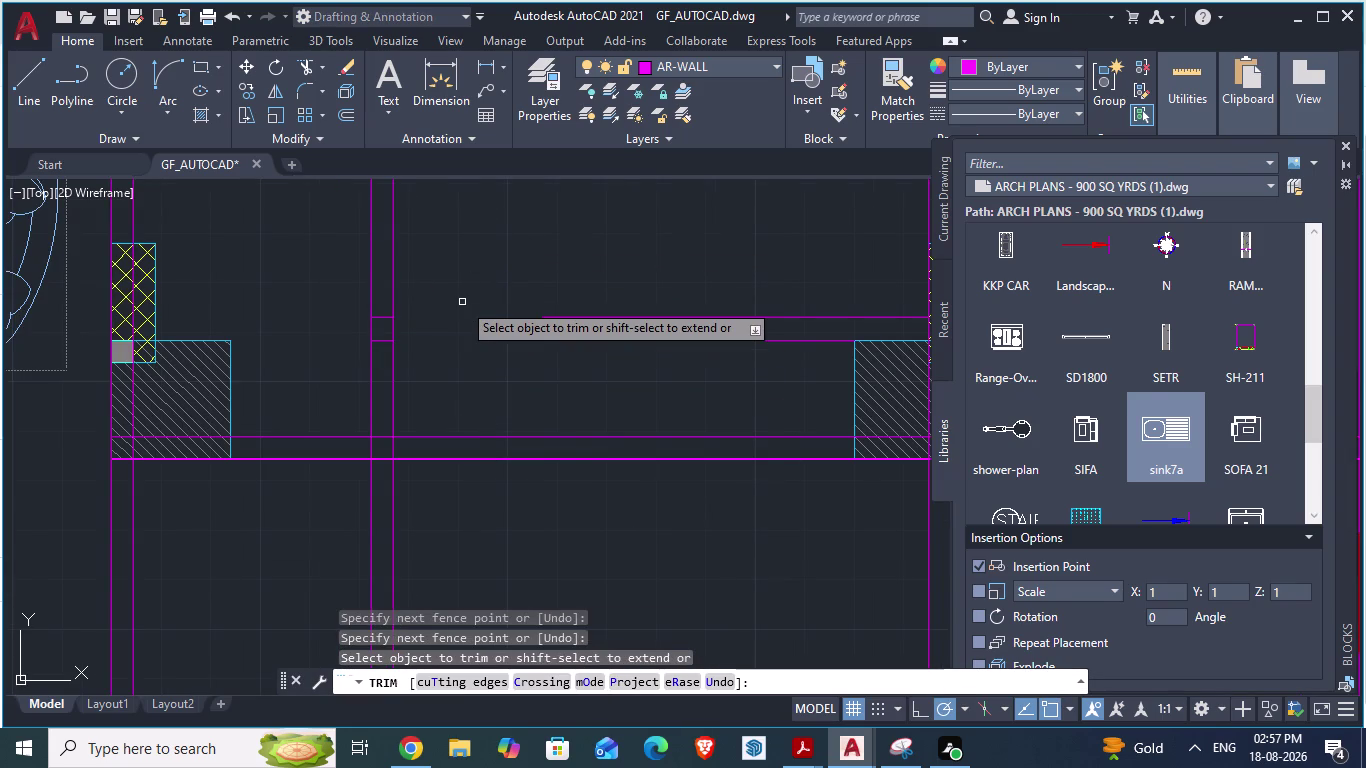
key(ctrl+s)
scroll(down, 3)
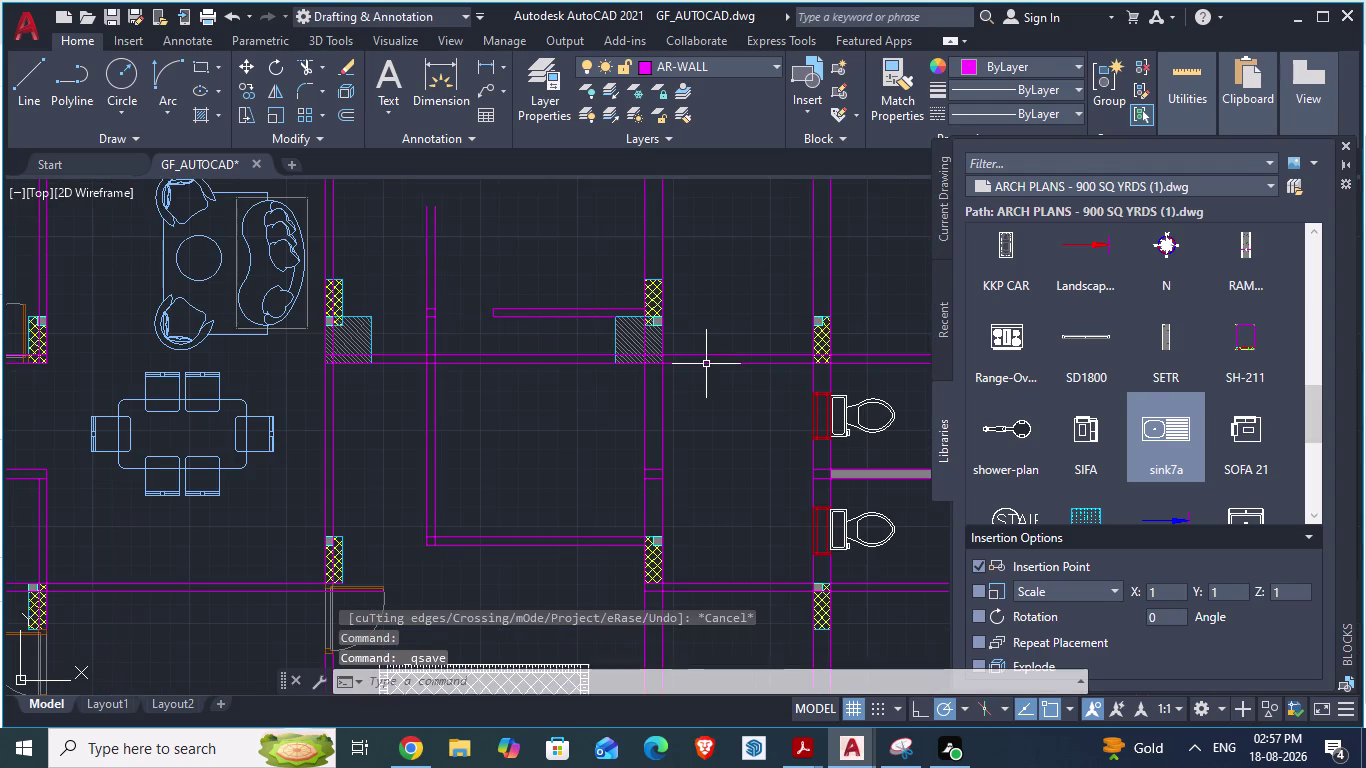
key(alt+Tab)
Cancel the unfinished ARCH PLANS dimension and compare both drawings, ending on GF_AUTOCAD.
scroll(down, 3)
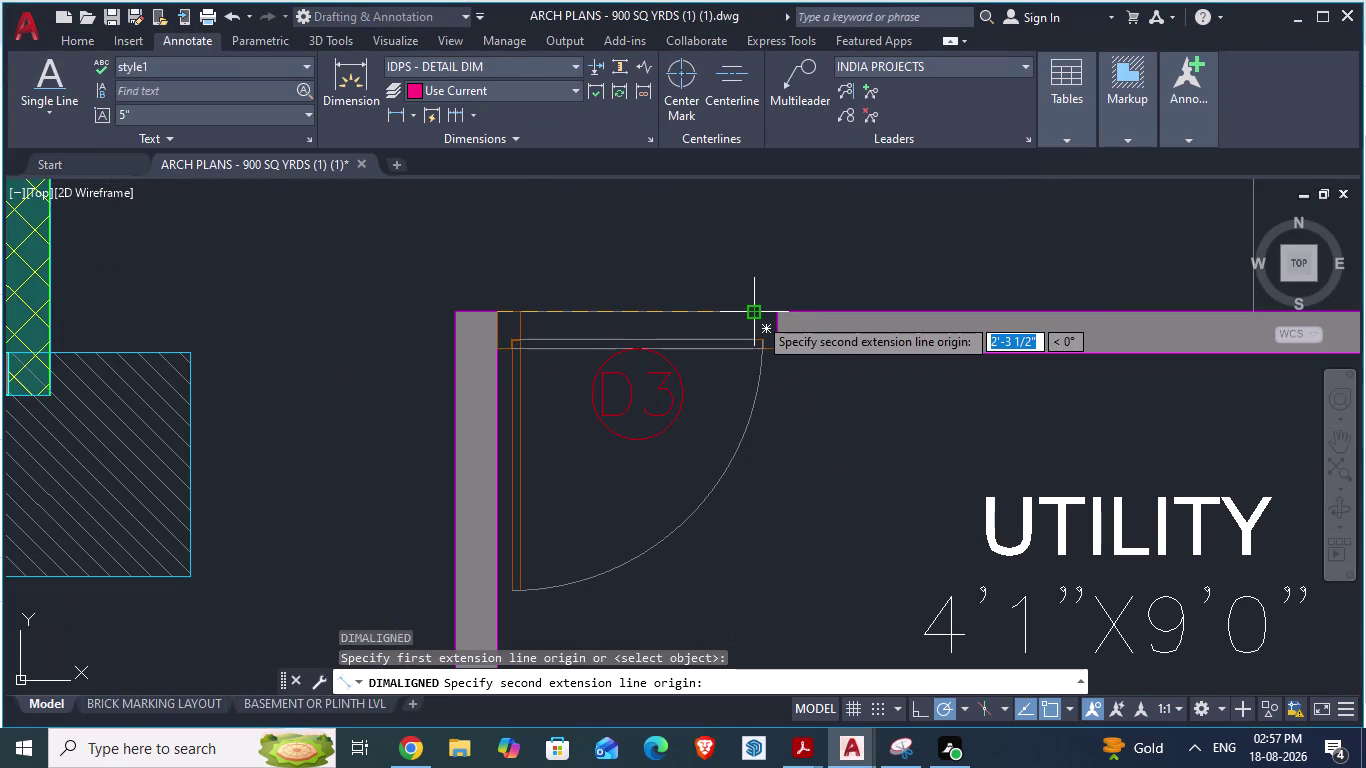
key(Escape)
scroll(down, 3)
scroll(down, 3)
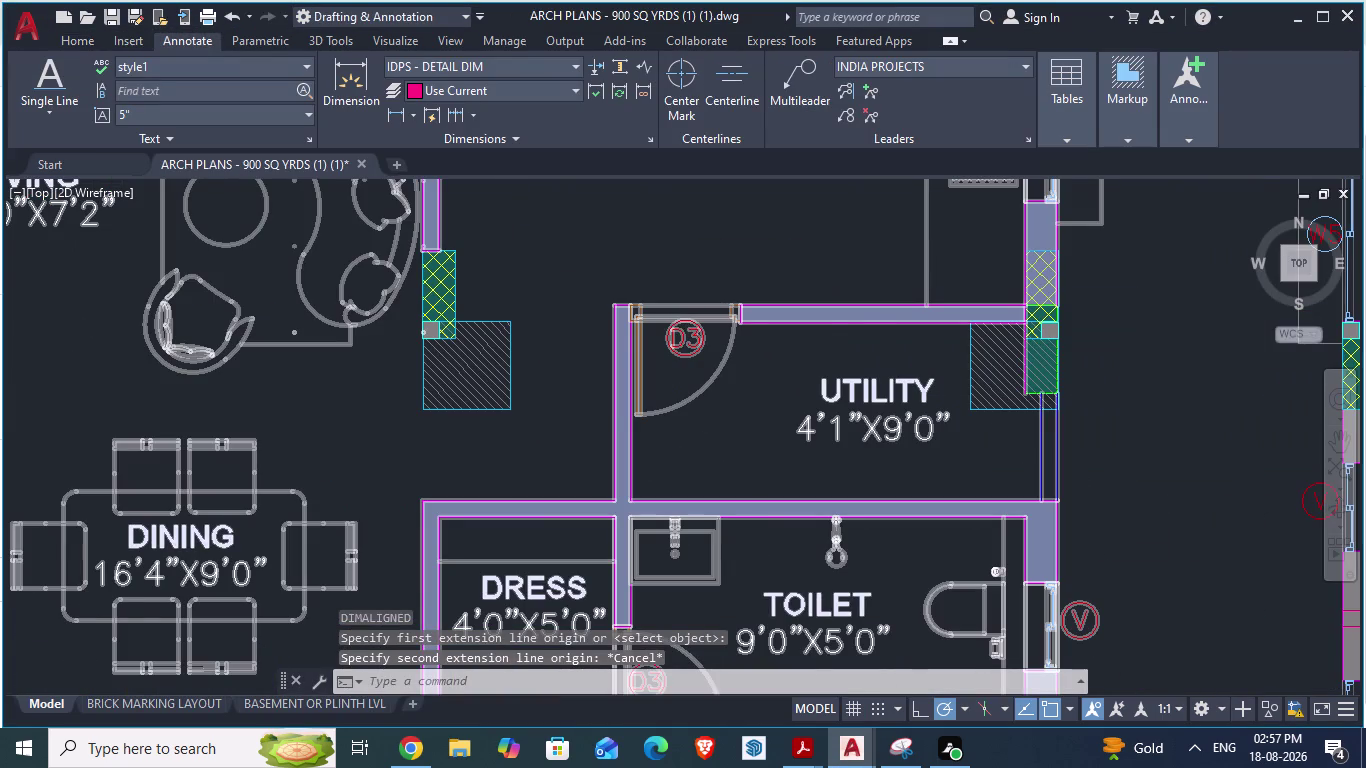
key(alt+Tab)
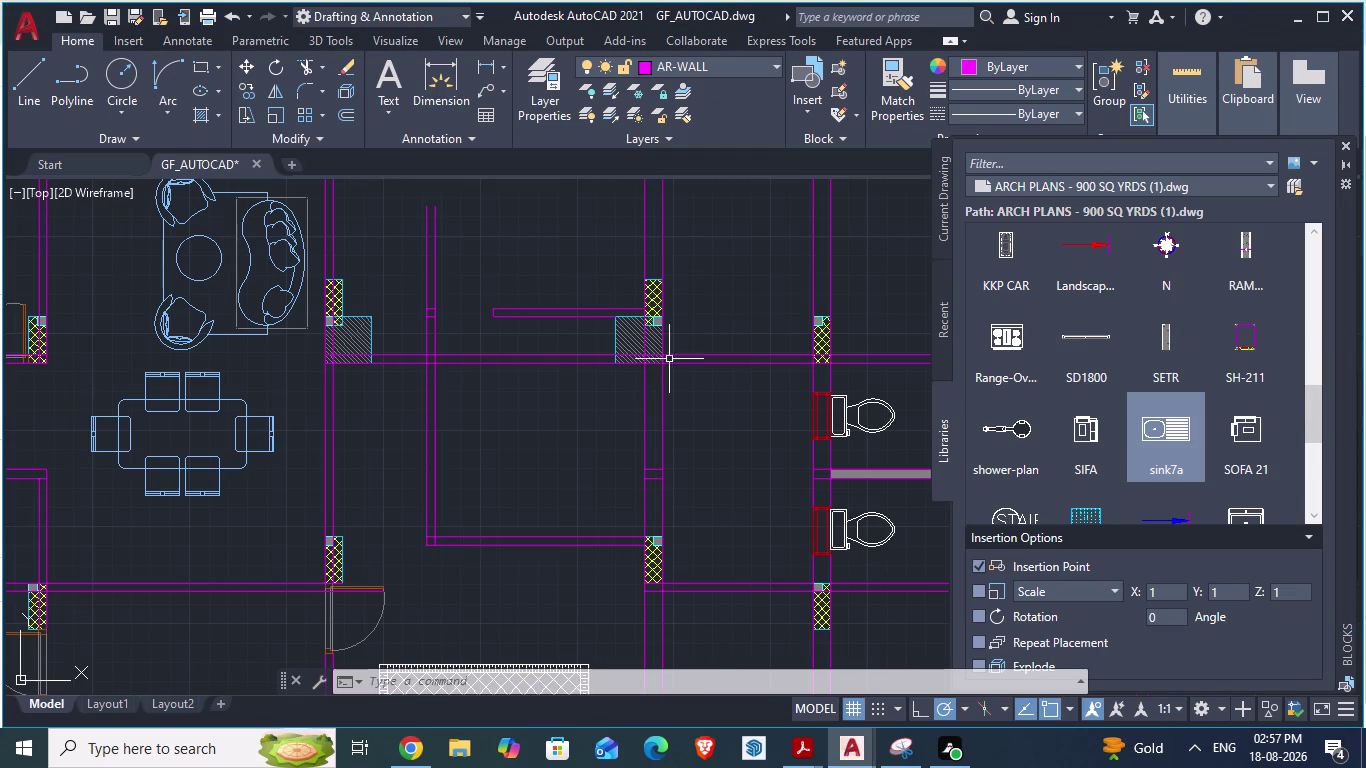
key(alt+Tab)
scroll(down, 3)
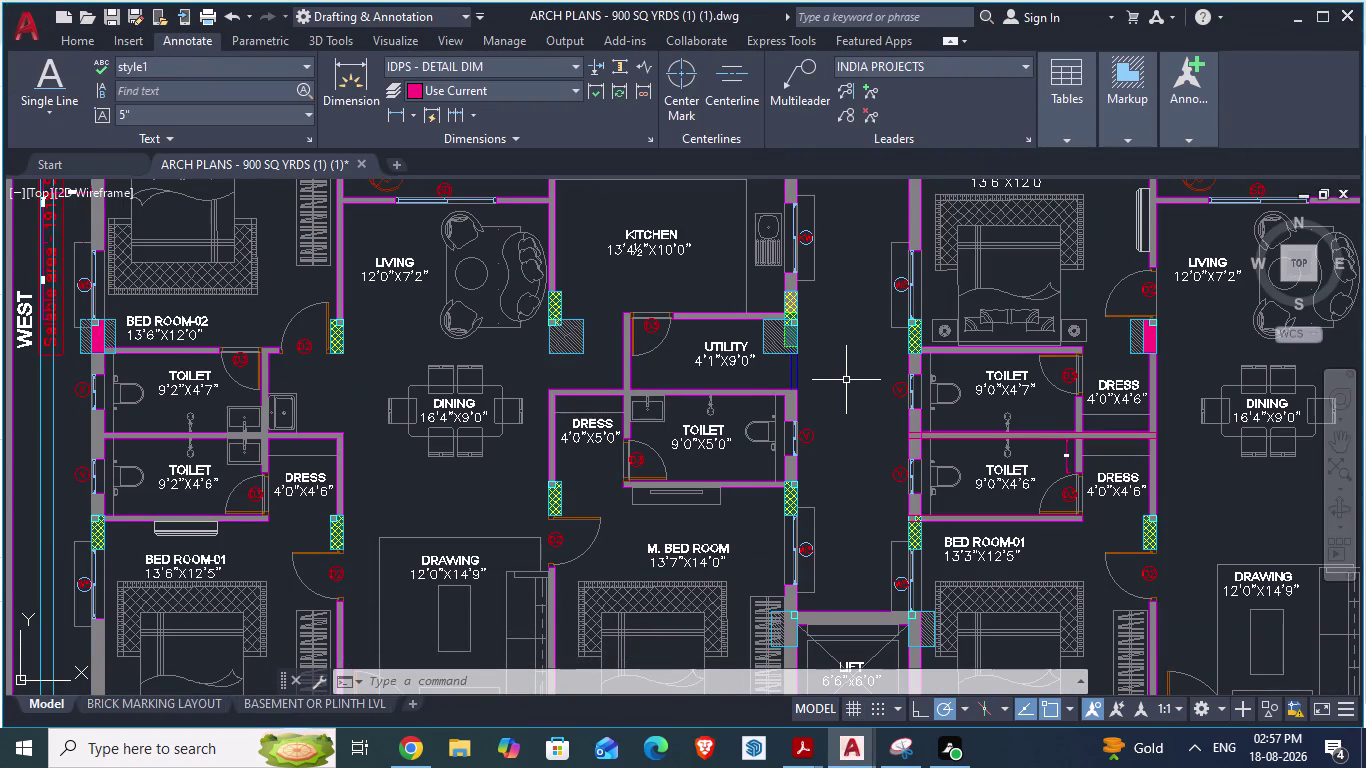
key(alt+Tab)
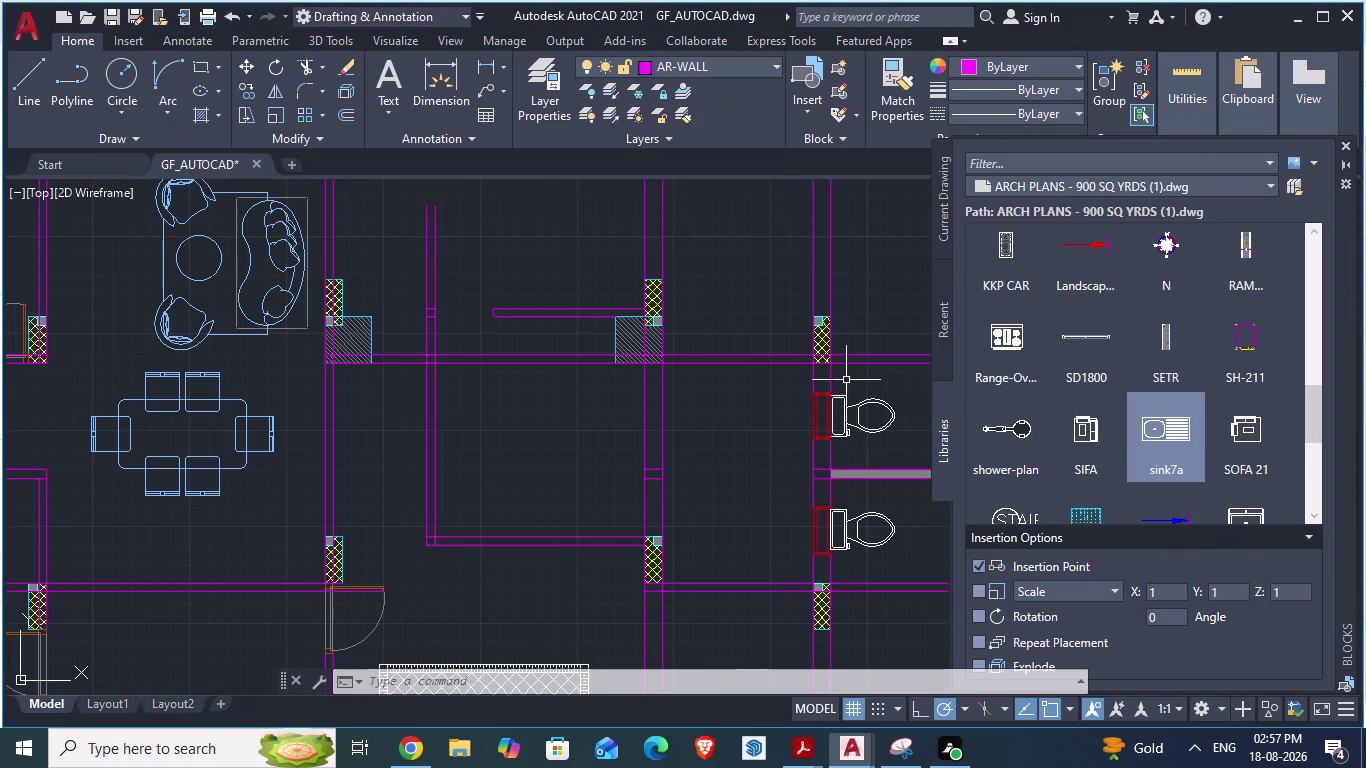
Fence-trim the wall lines crossing the hatched column by the dining area.
key(alt+Tab)
key(alt+Tab)
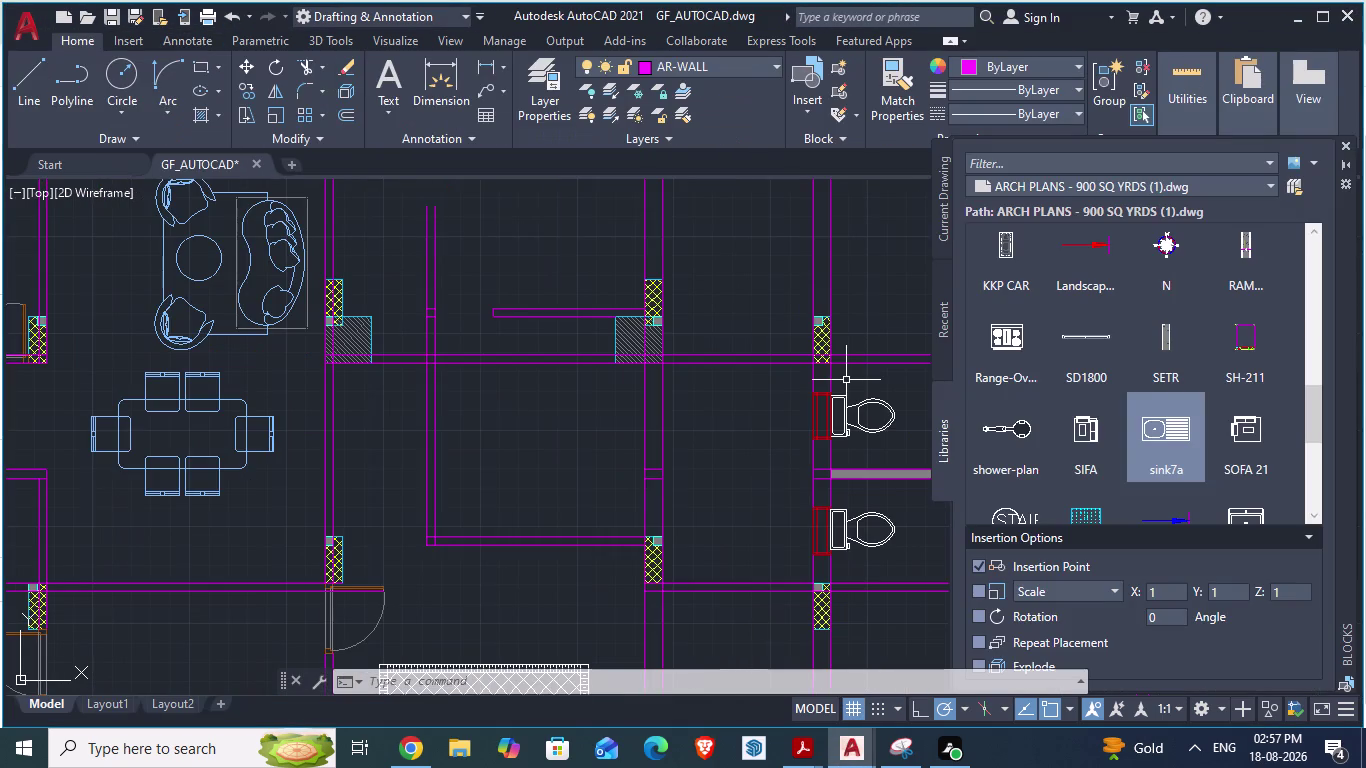
text(tr)
key(Return)
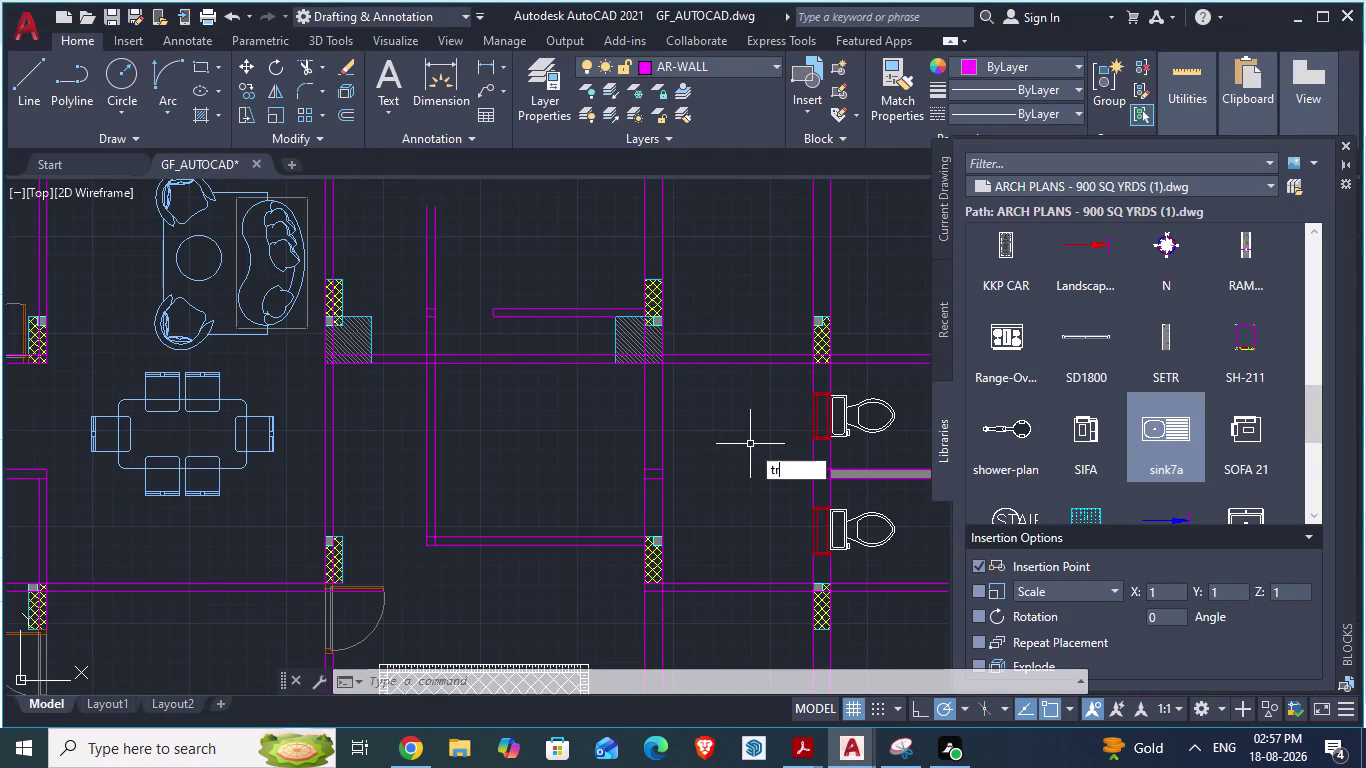
drag(498, 341, 505, 386)
drag(393, 341, 393, 384)
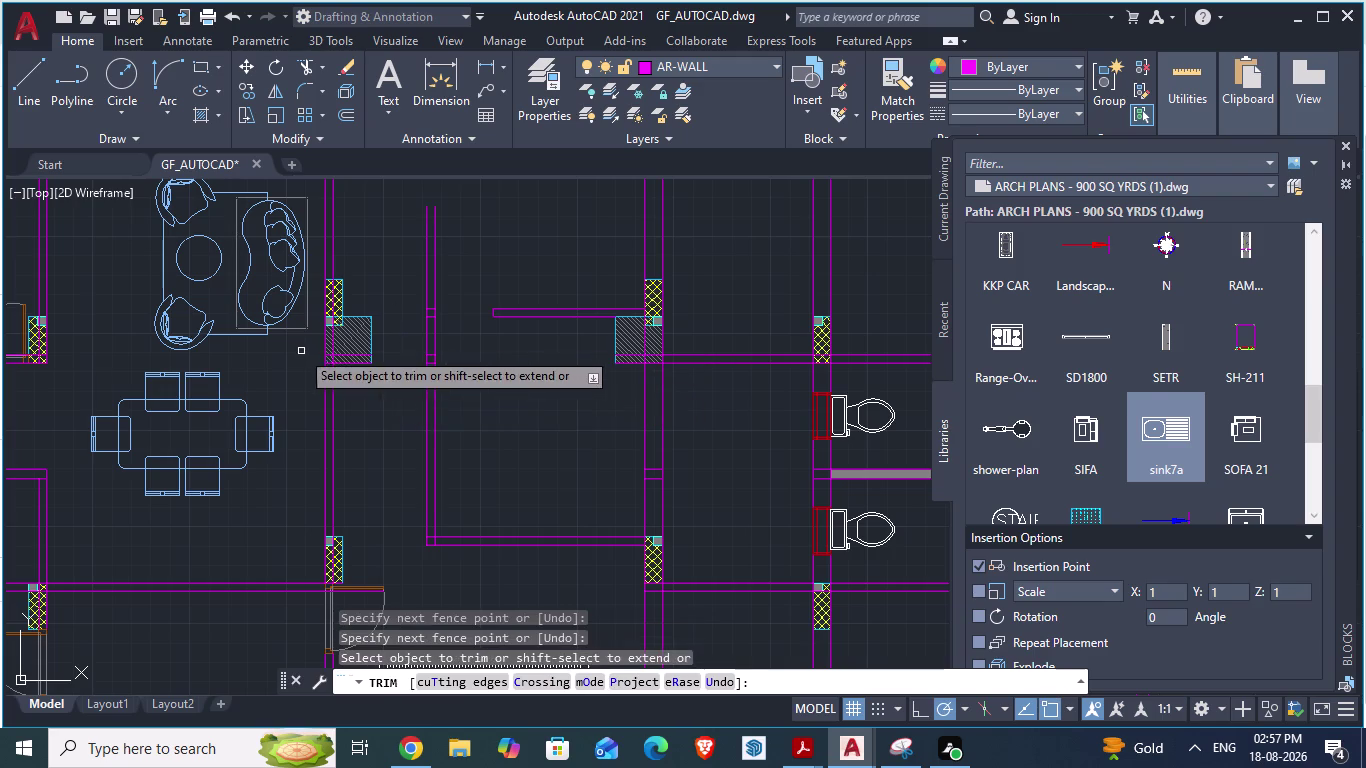
scroll(up, 3)
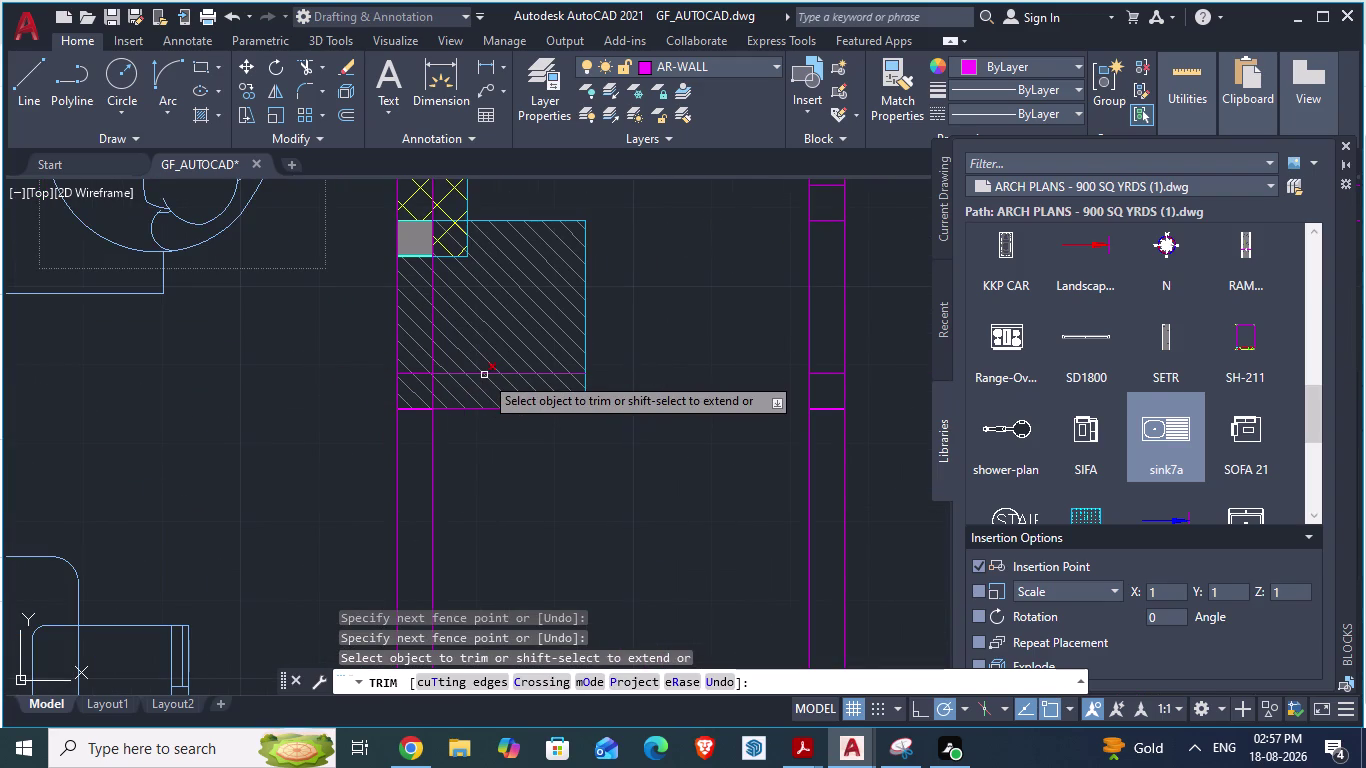
scroll(up, 3)
key(Escape)
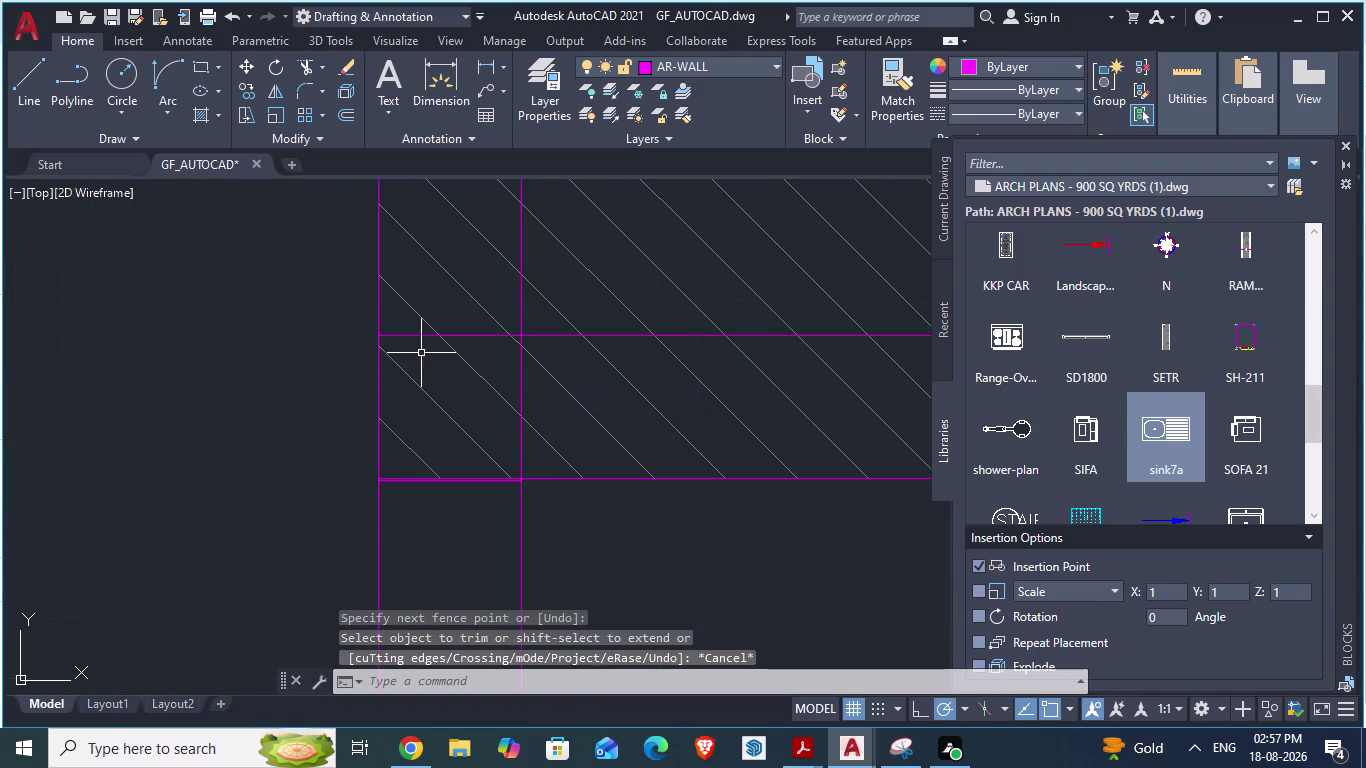
Erase the stray wall line and the horizontal line across the hatch.
click(410, 337)
scroll(down, 3)
key(Delete)
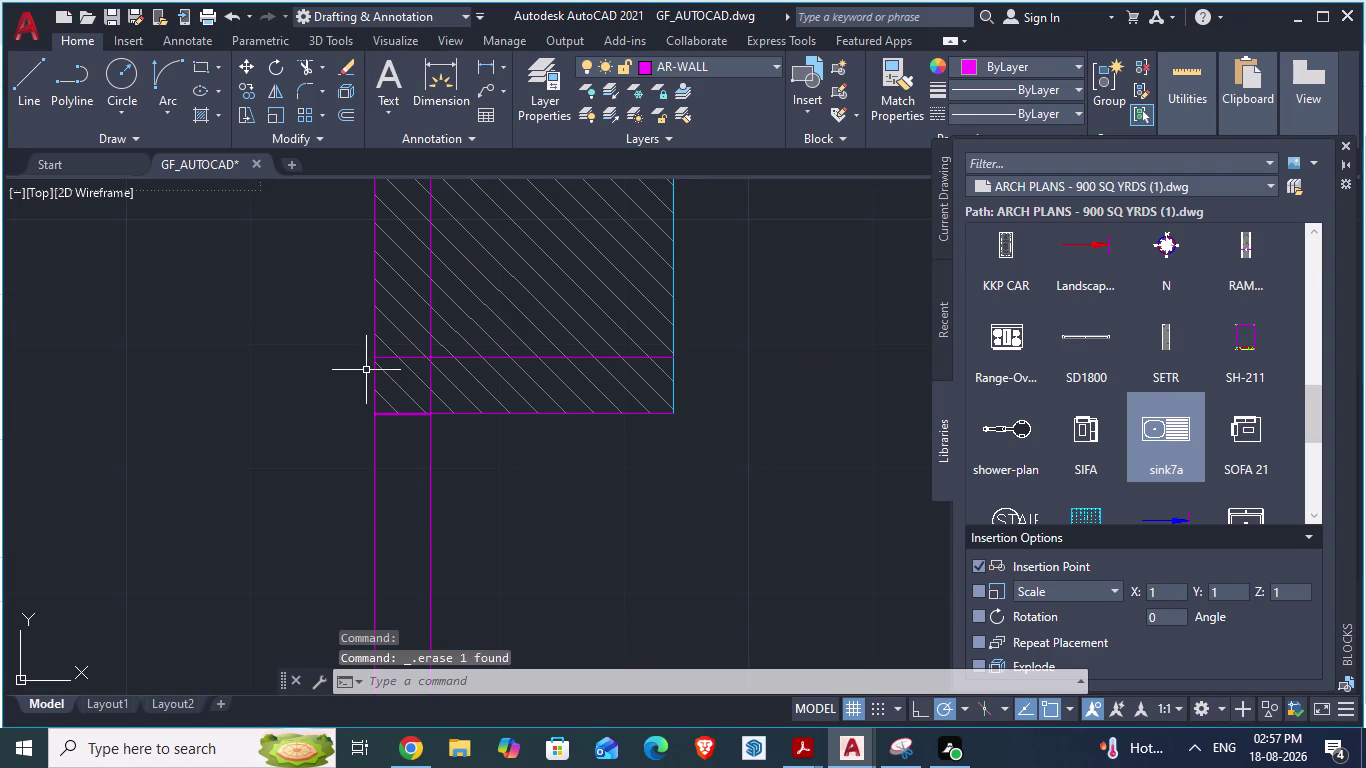
scroll(up, 3)
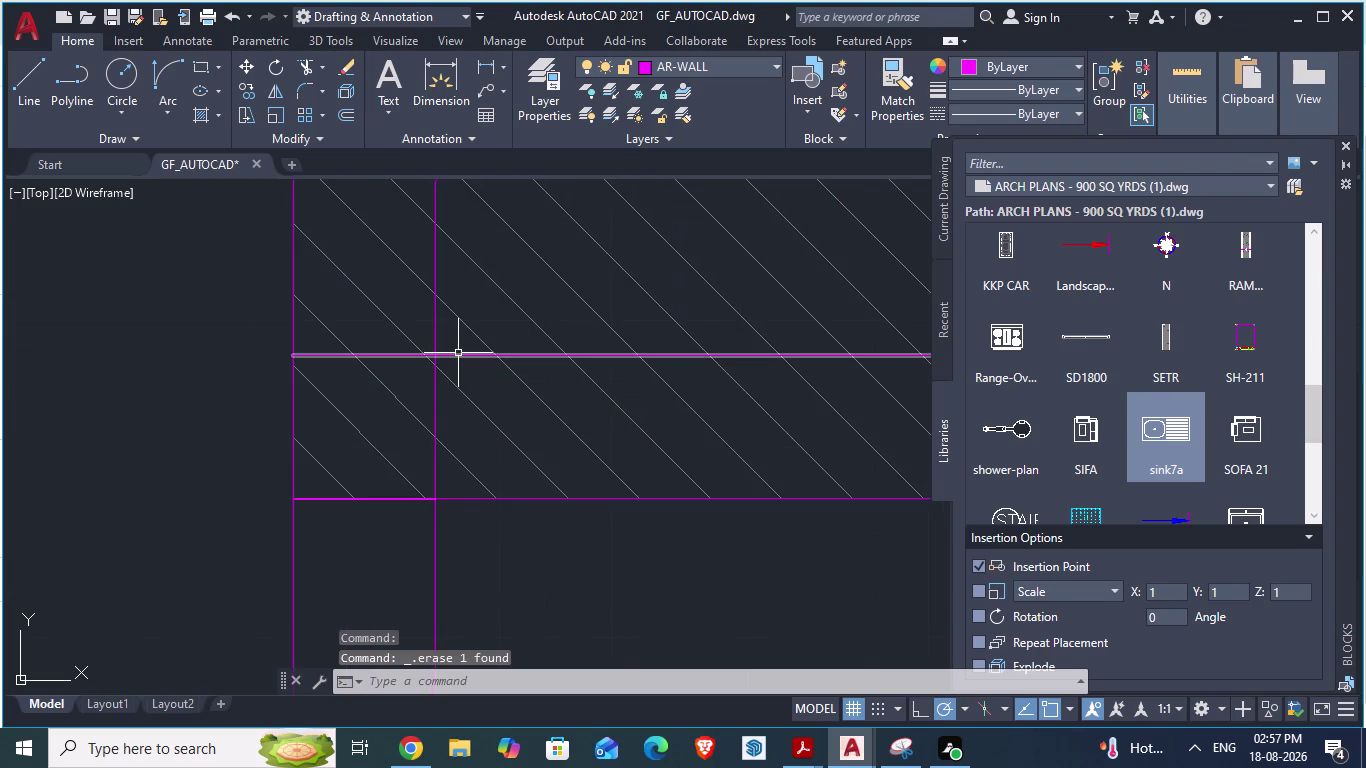
click(458, 353)
click(461, 358)
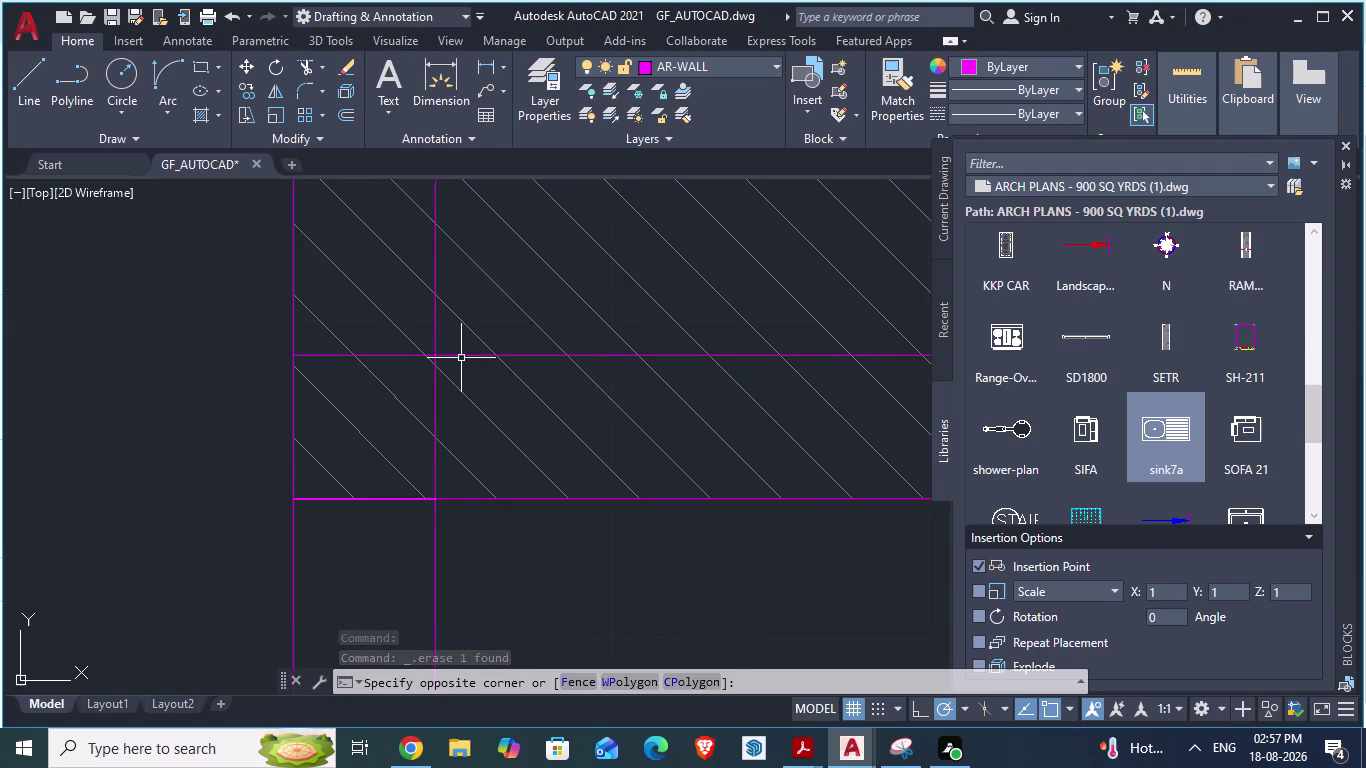
click(469, 353)
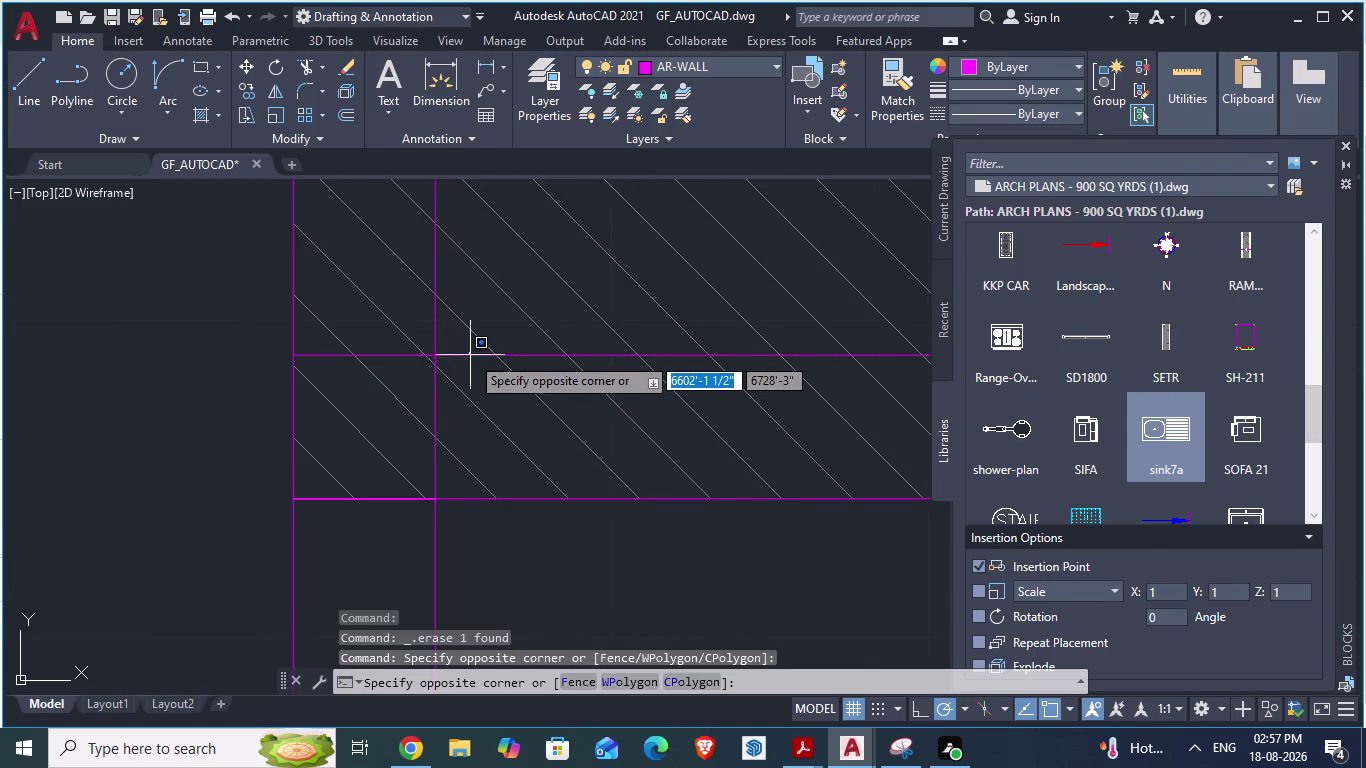
scroll(up, 3)
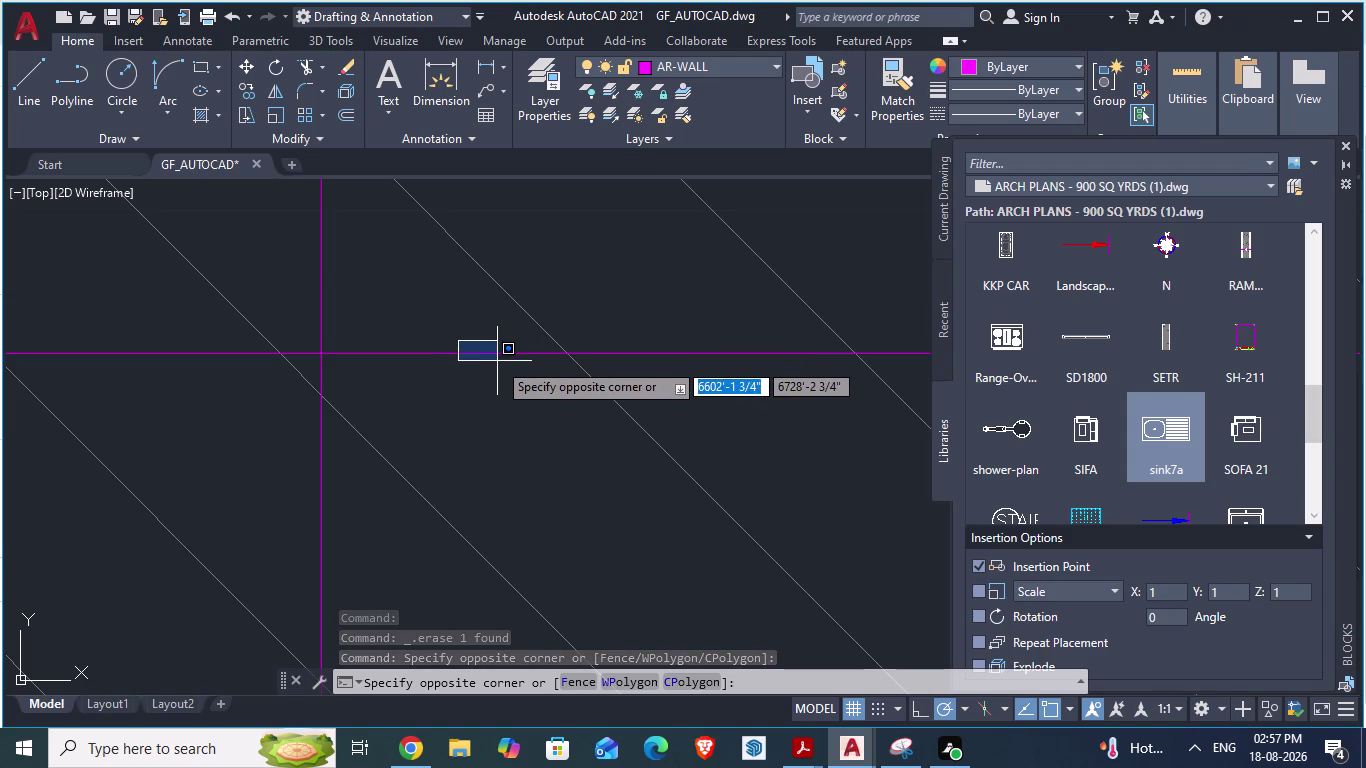
key(Escape)
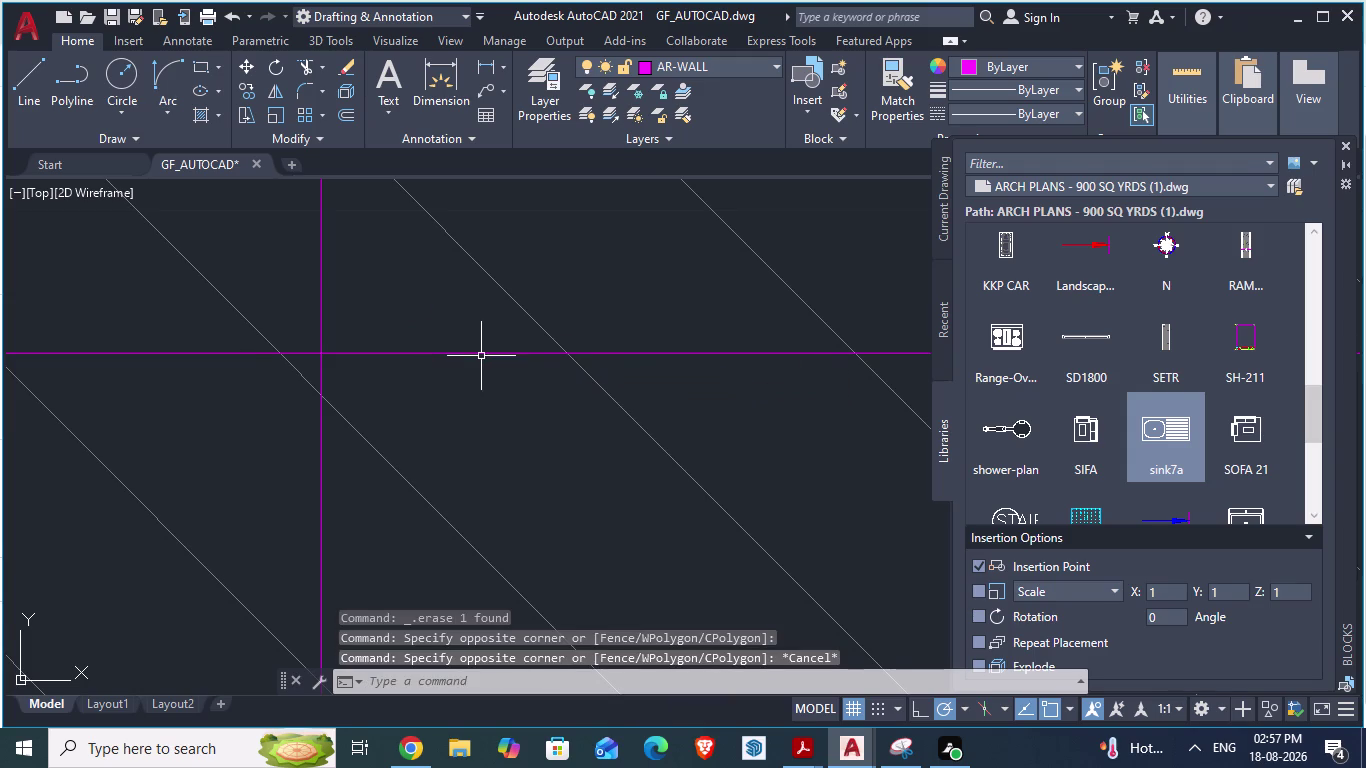
click(481, 356)
key(Delete)
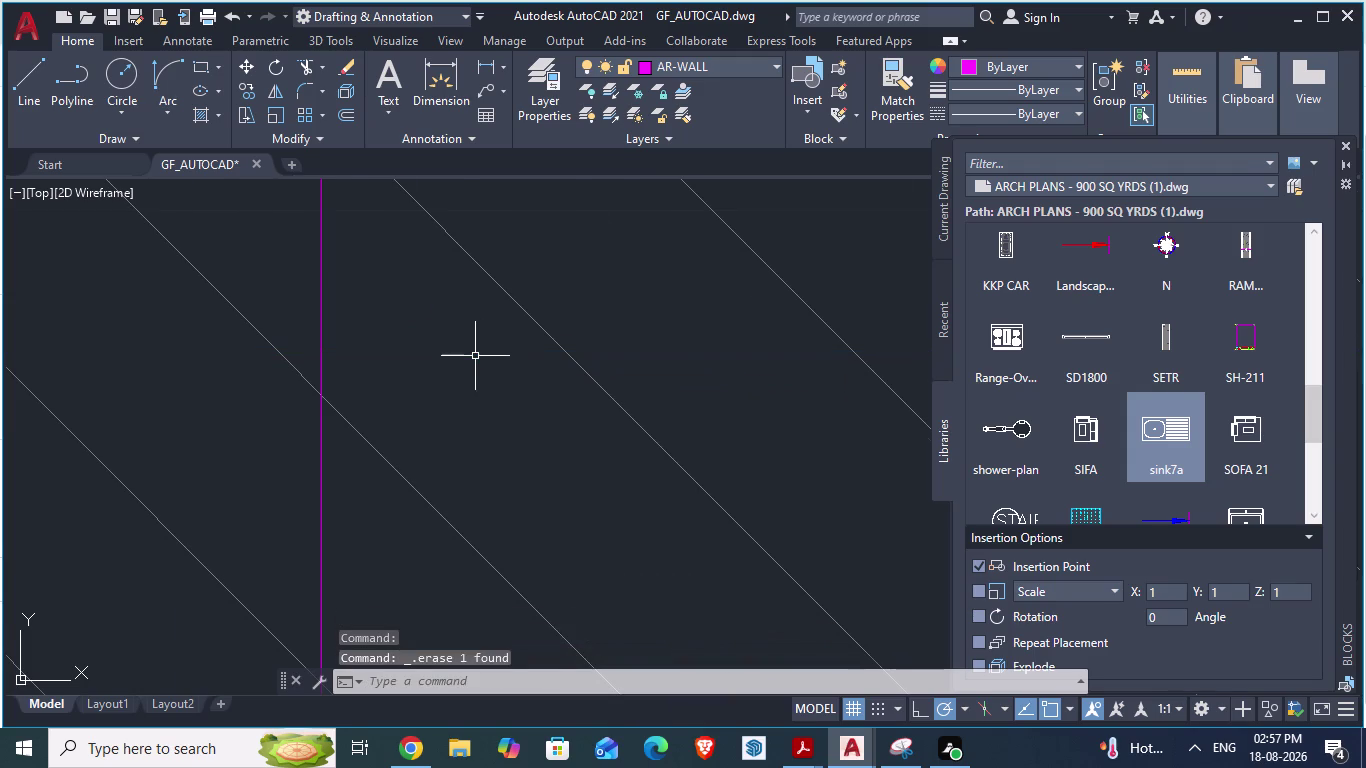
Switch to the ARCH PLANS reference near the utility room.
scroll(down, 3)
scroll(down, 3)
scroll(down, 3)
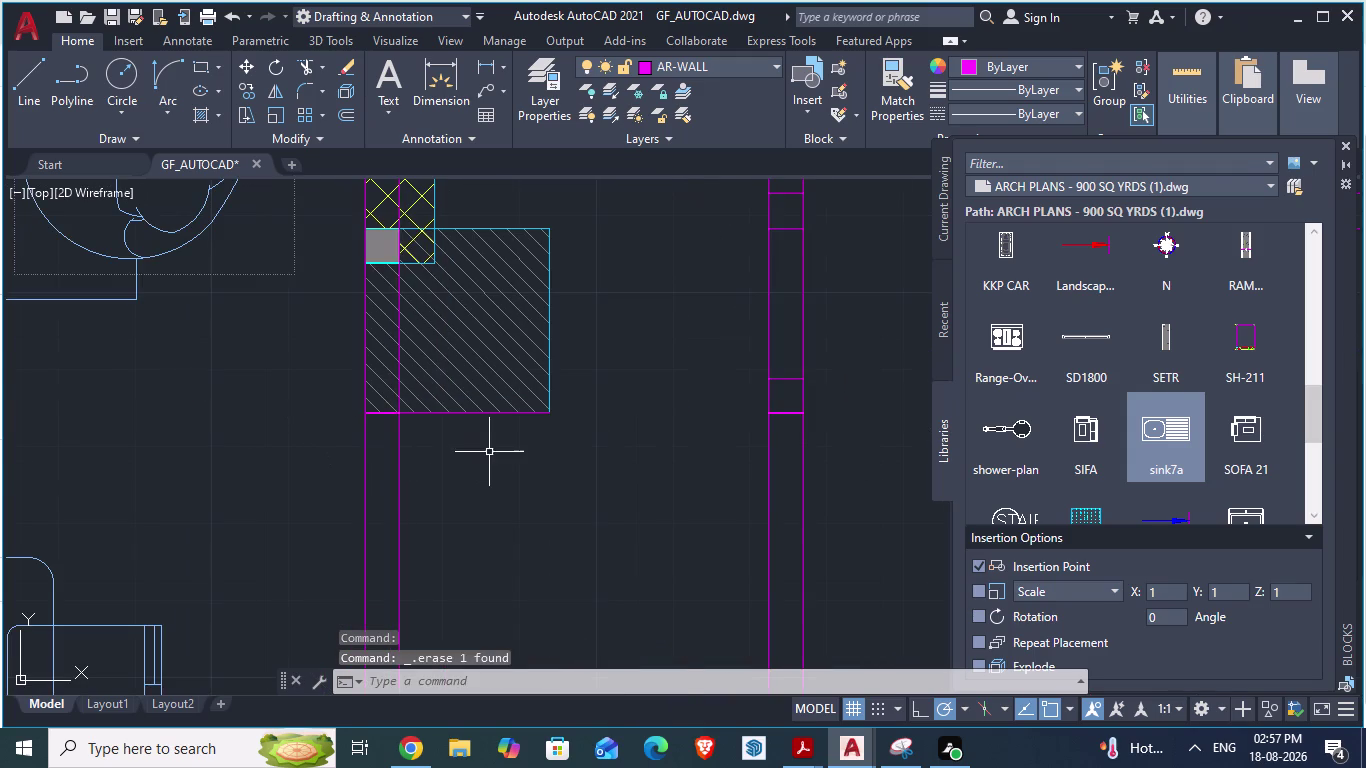
scroll(down, 3)
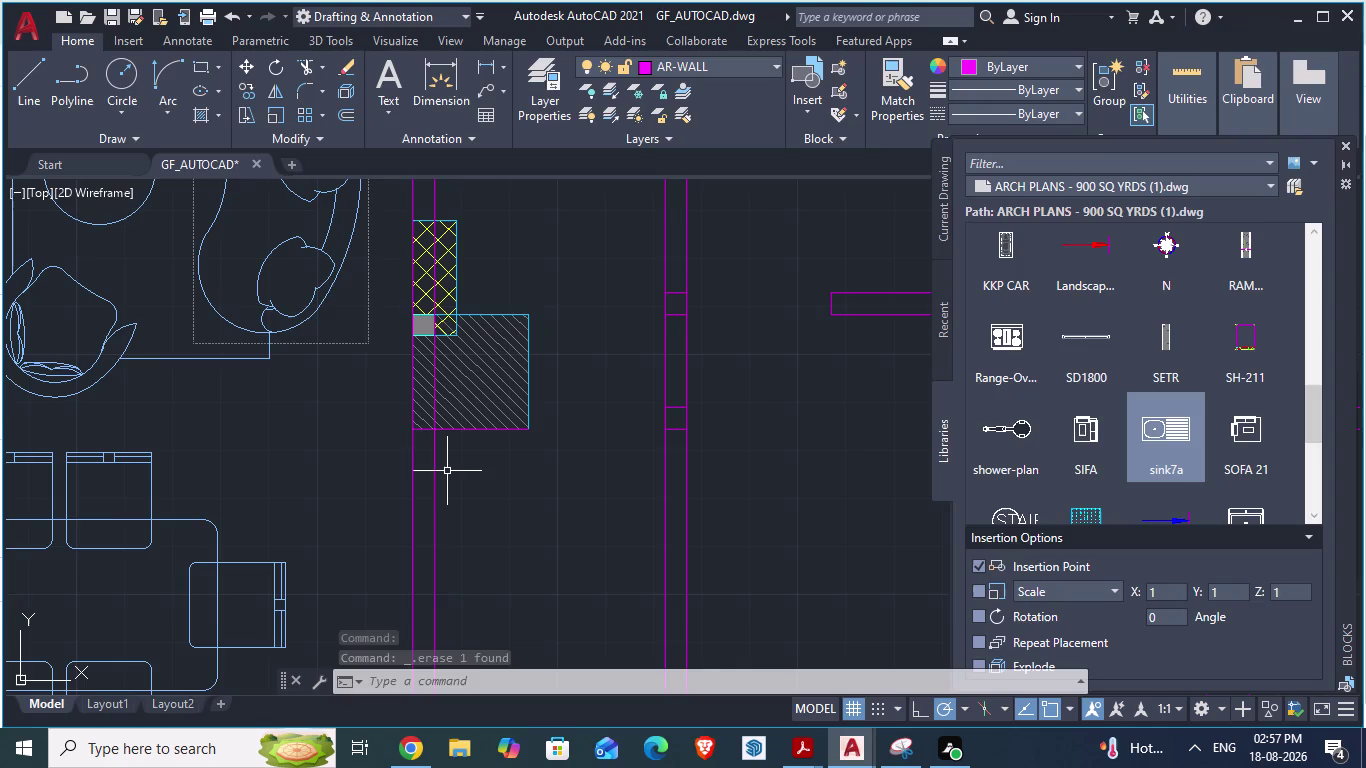
key(alt+Tab)
scroll(up, 3)
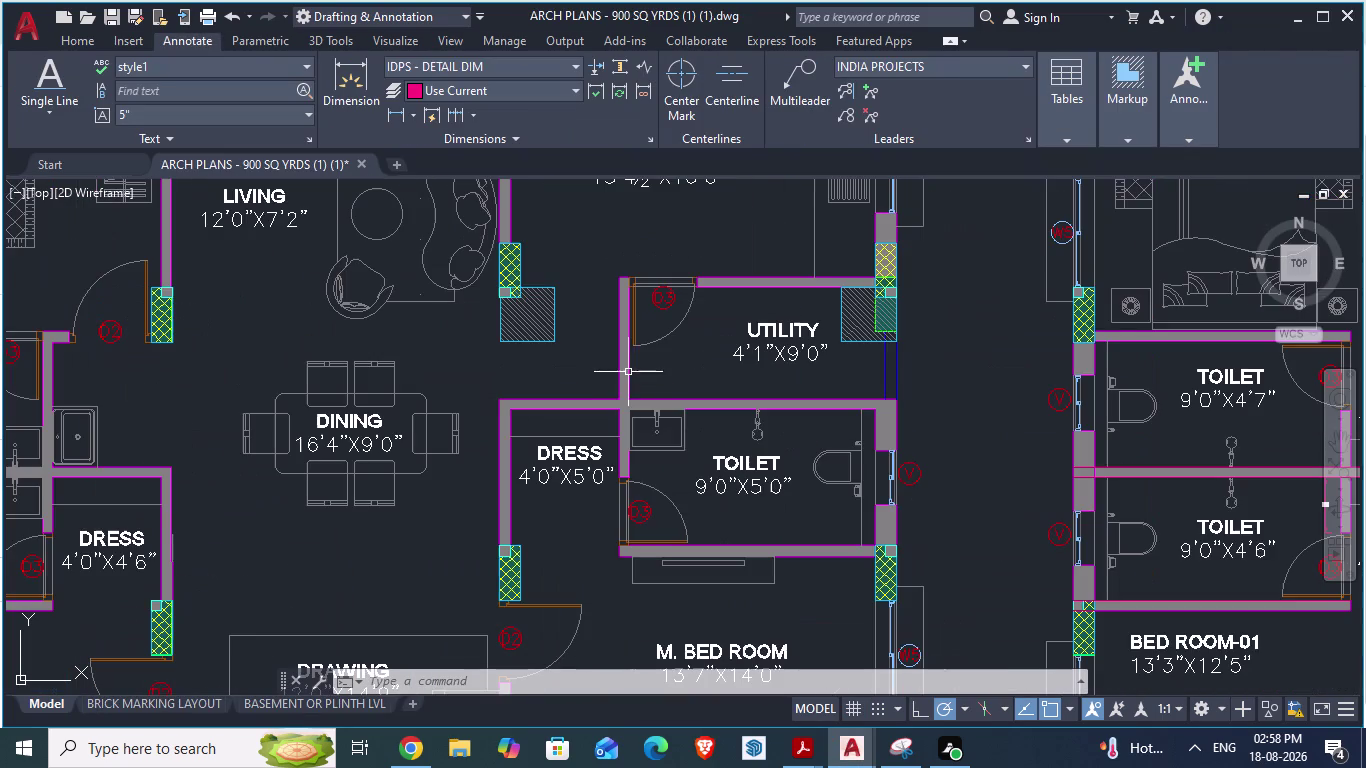
Back in GF_AUTOCAD, trim the offset wall line where it passes through the hatched column.
key(alt+Tab)
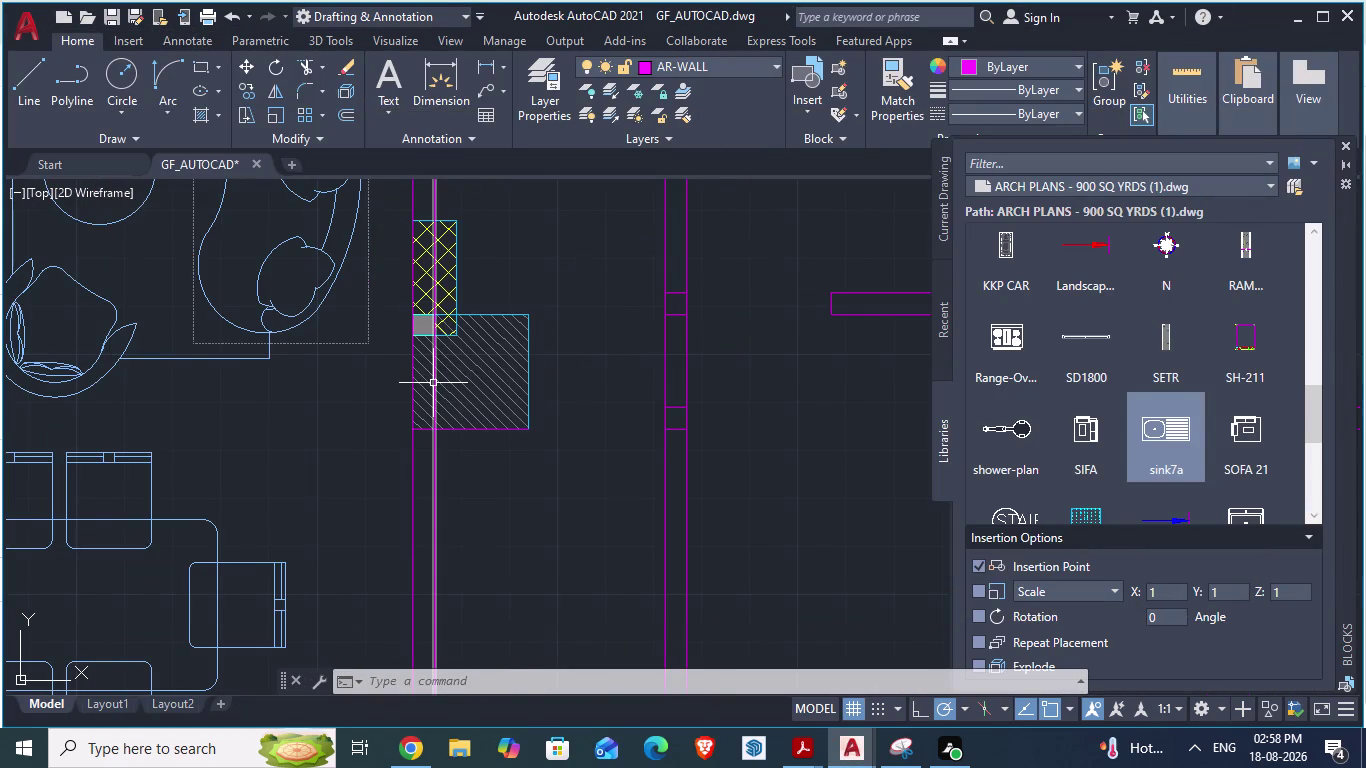
scroll(up, 3)
scroll(down, 3)
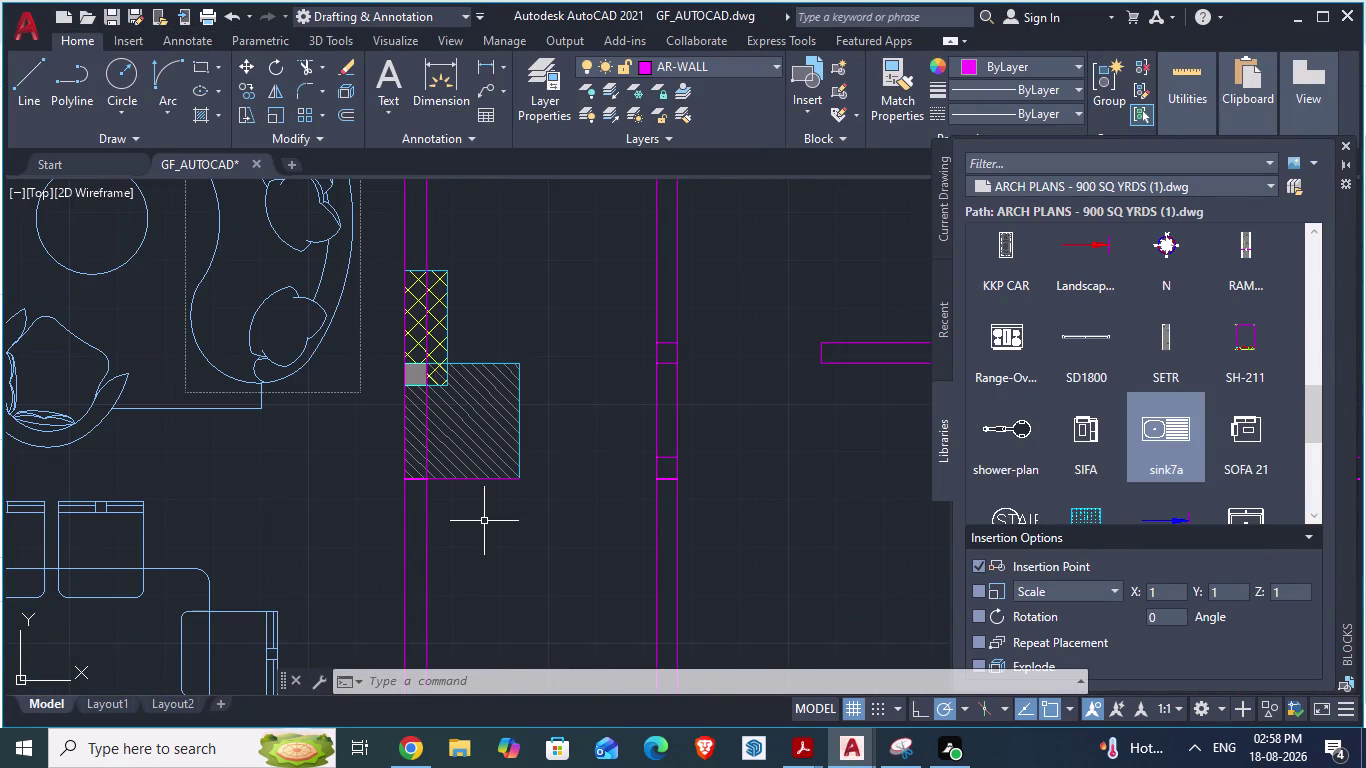
text(tr)
key(Return)
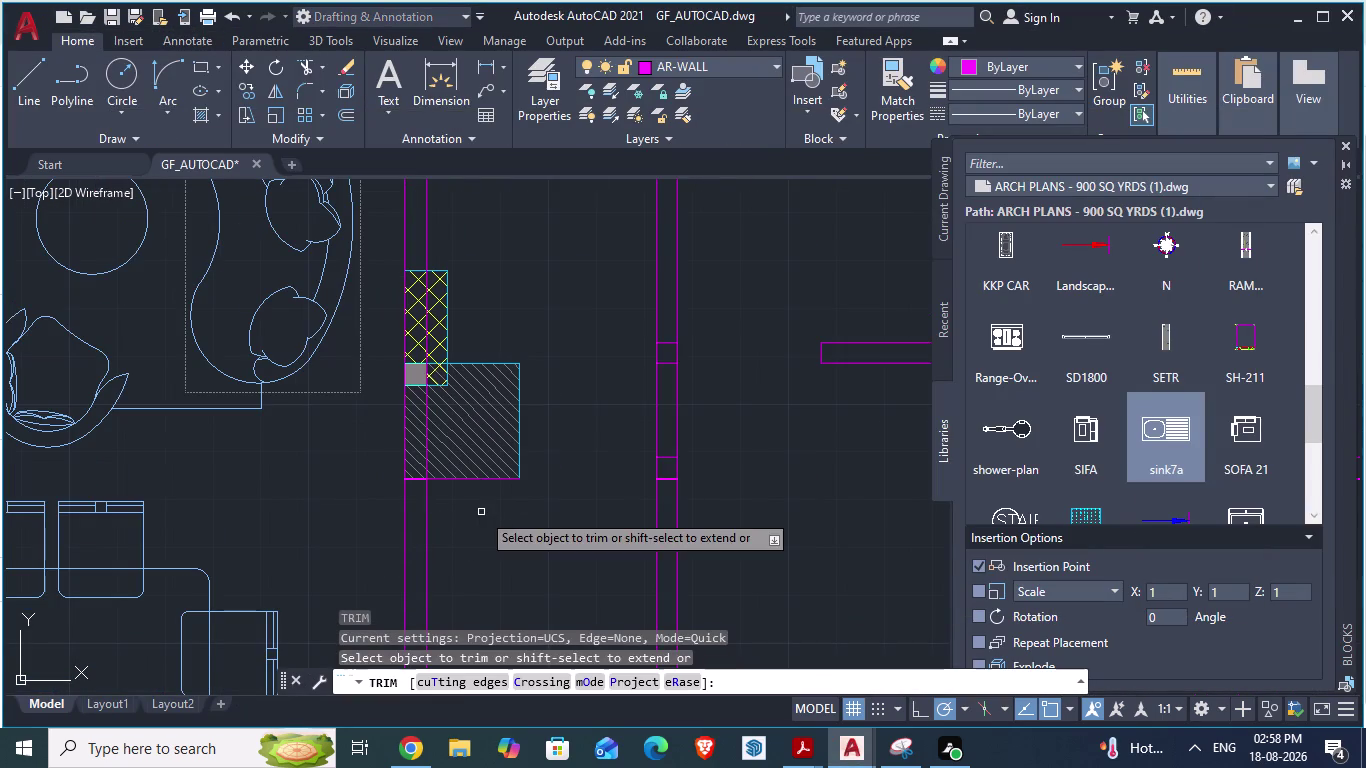
scroll(up, 3)
scroll(down, 3)
scroll(up, 3)
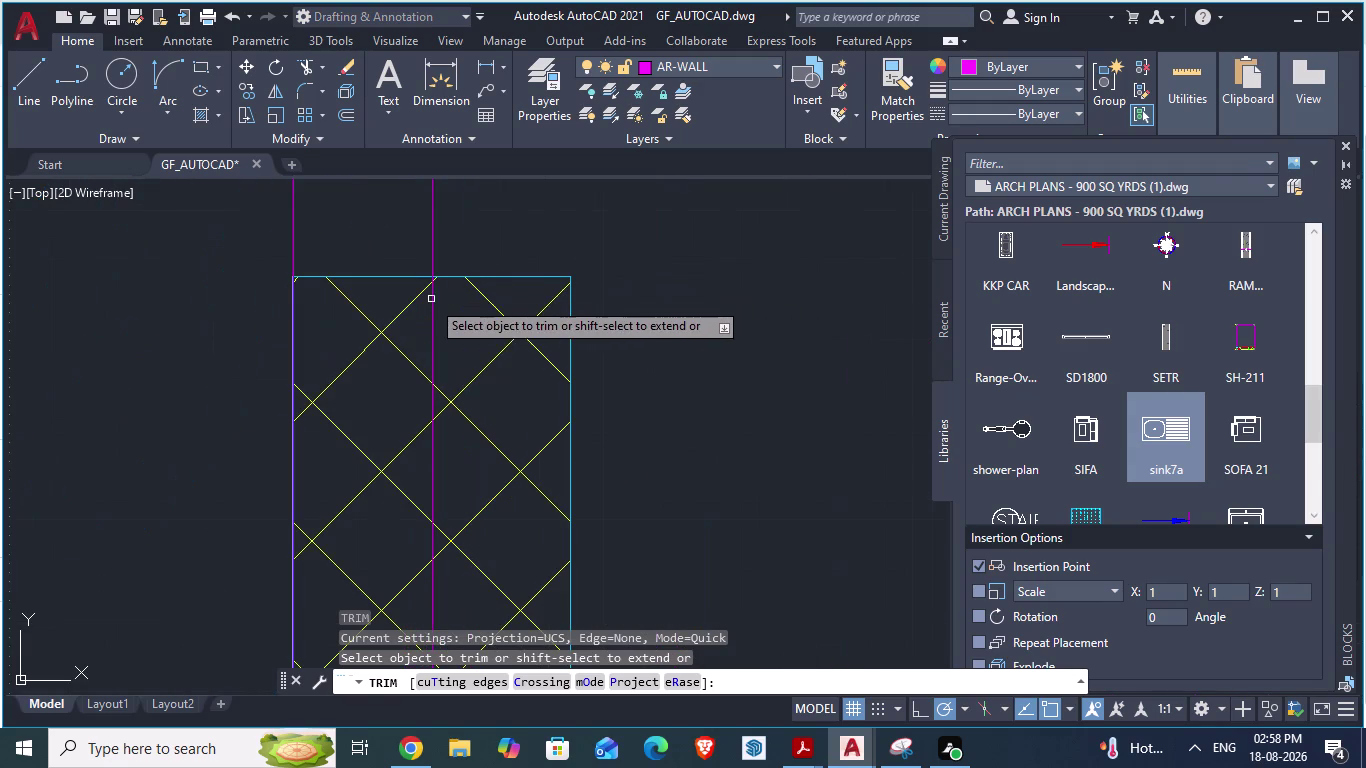
click(434, 310)
scroll(up, 3)
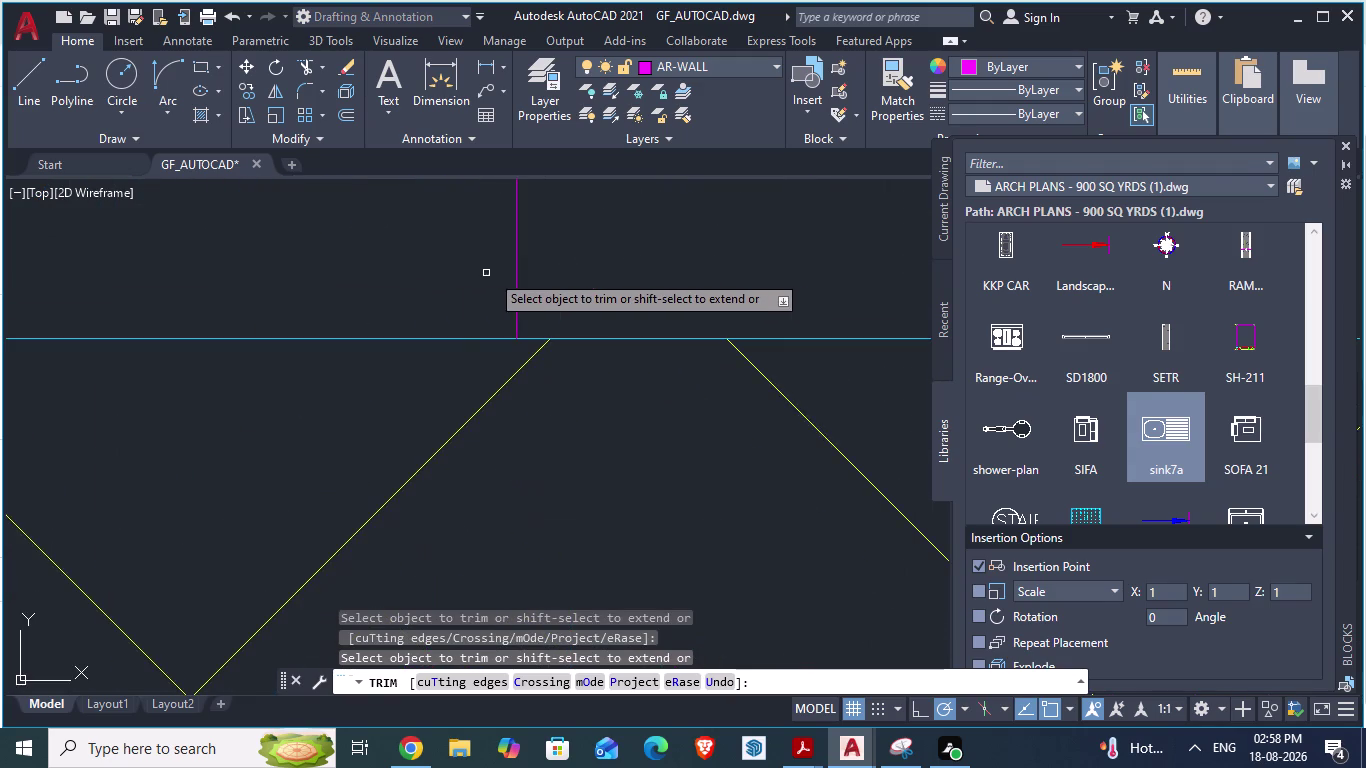
scroll(down, 3)
scroll(down, 3)
scroll(down, 3)
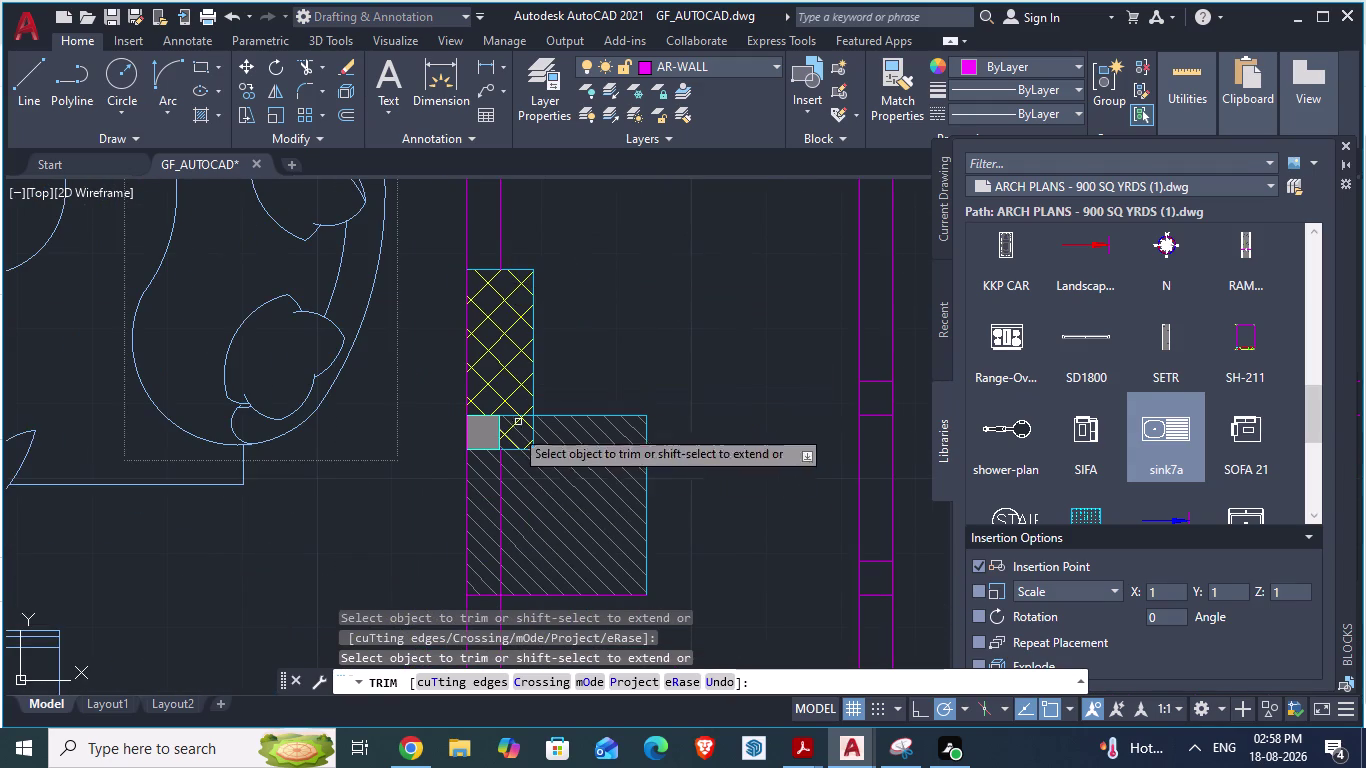
scroll(up, 3)
Trim a second wall segment at the column, undo that cut, and end trimming.
click(501, 485)
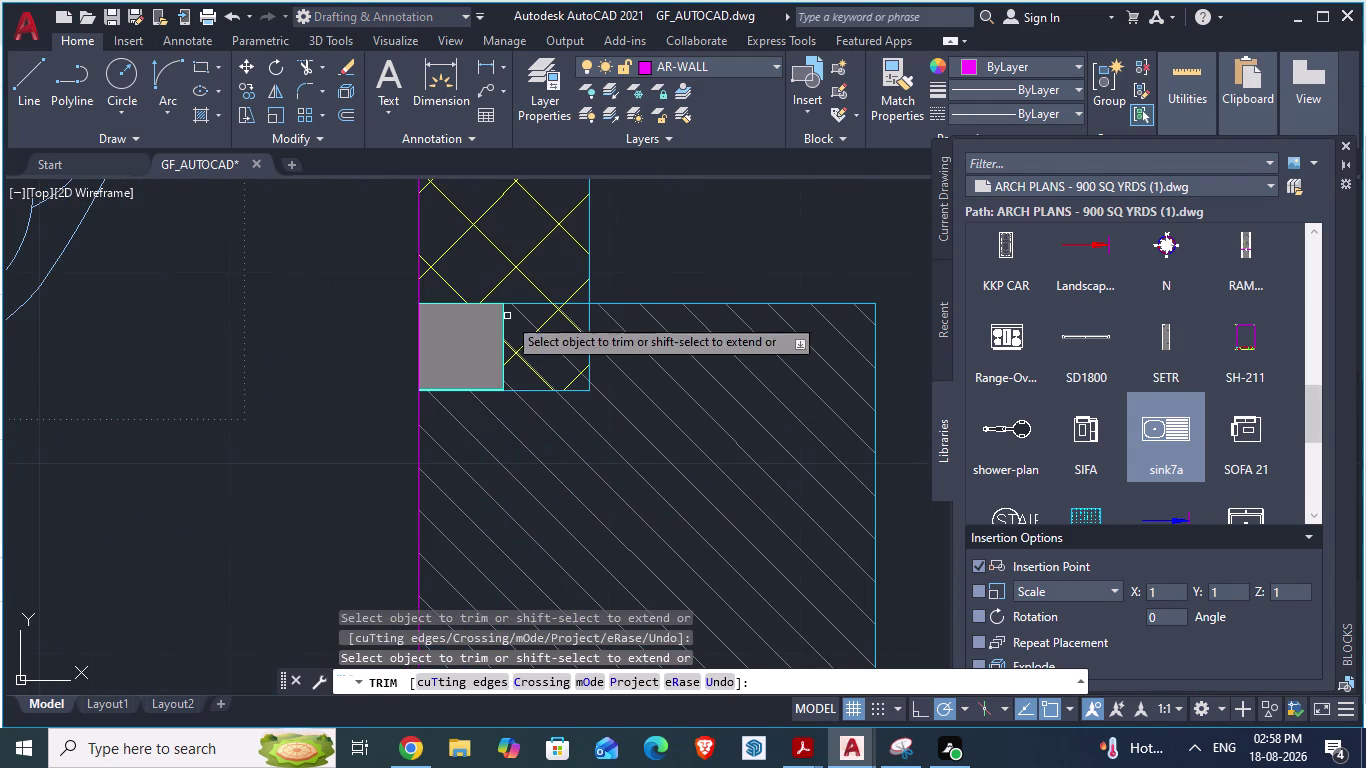
scroll(down, 3)
key(ctrl+z)
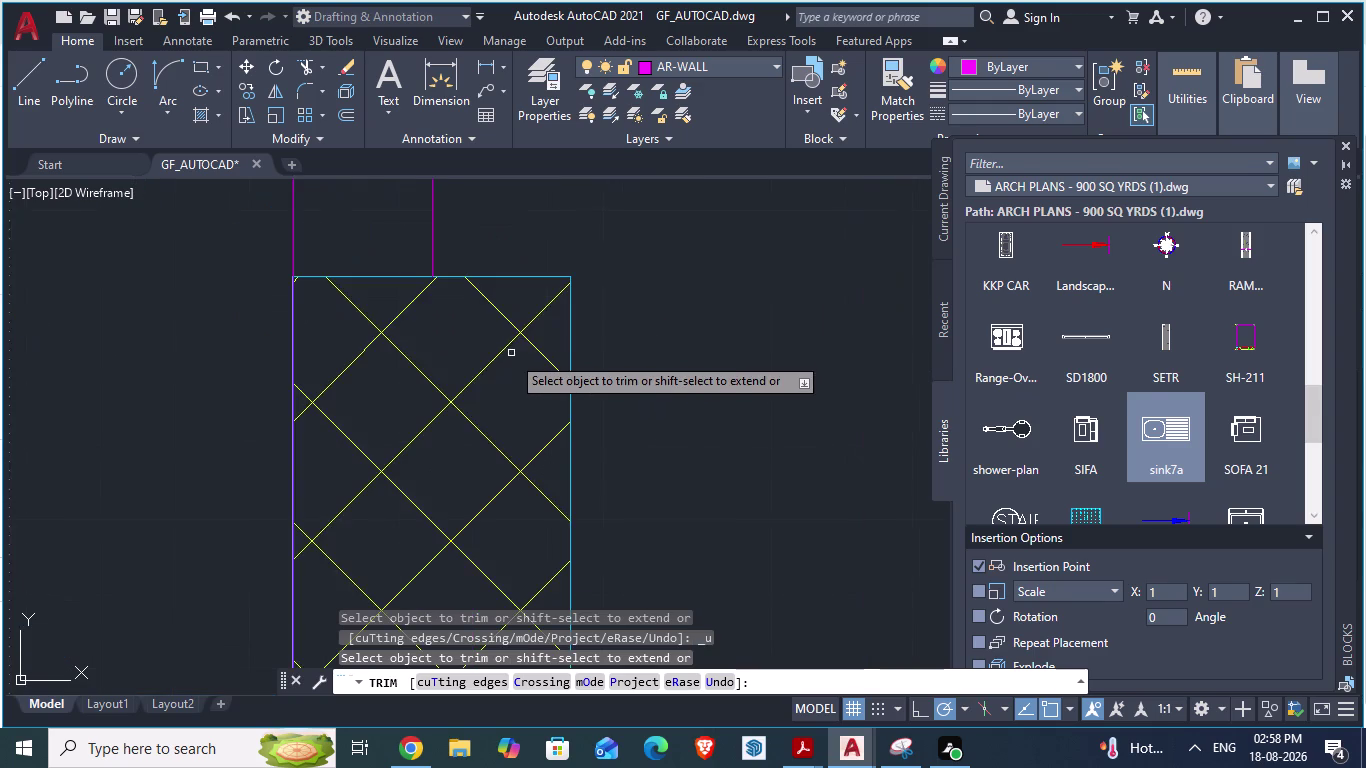
scroll(down, 3)
scroll(down, 3)
scroll(down, 3)
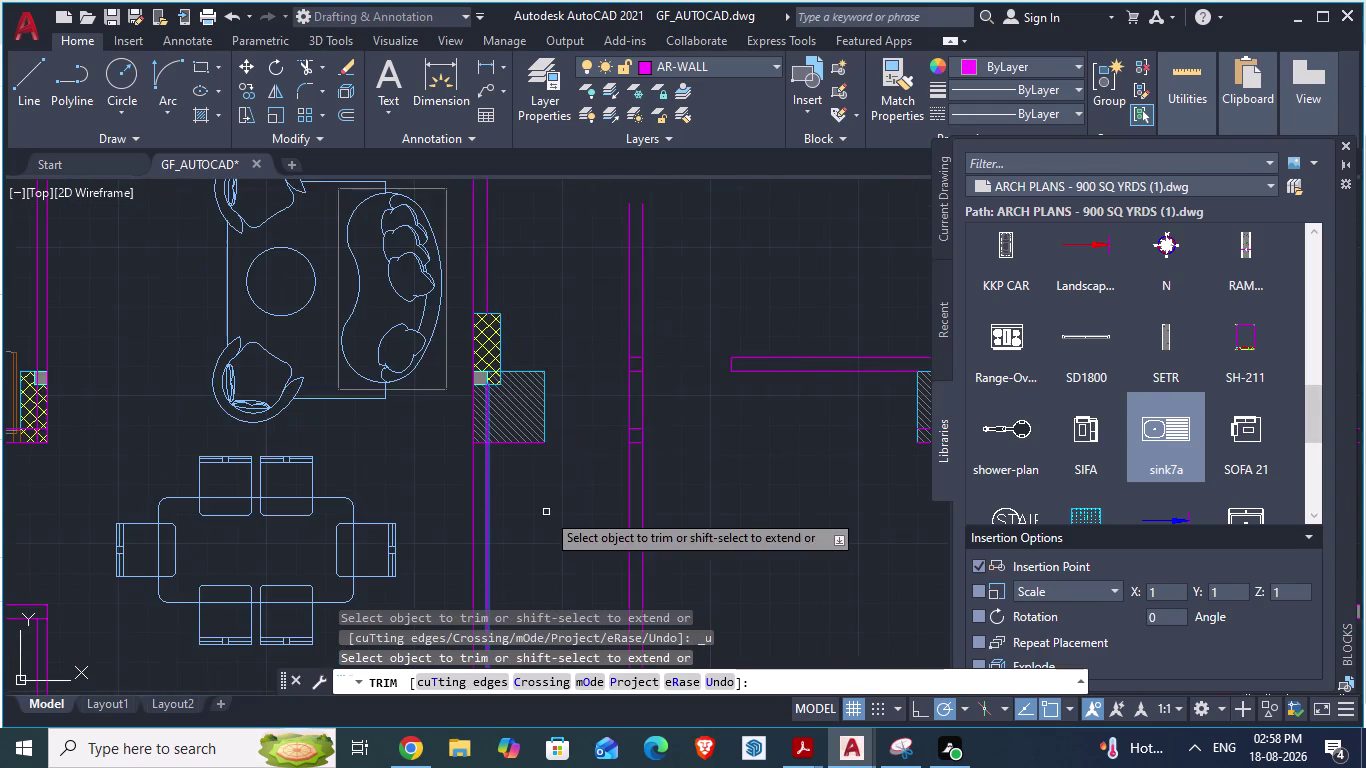
scroll(up, 3)
scroll(up, 3)
key(space)
scroll(down, 3)
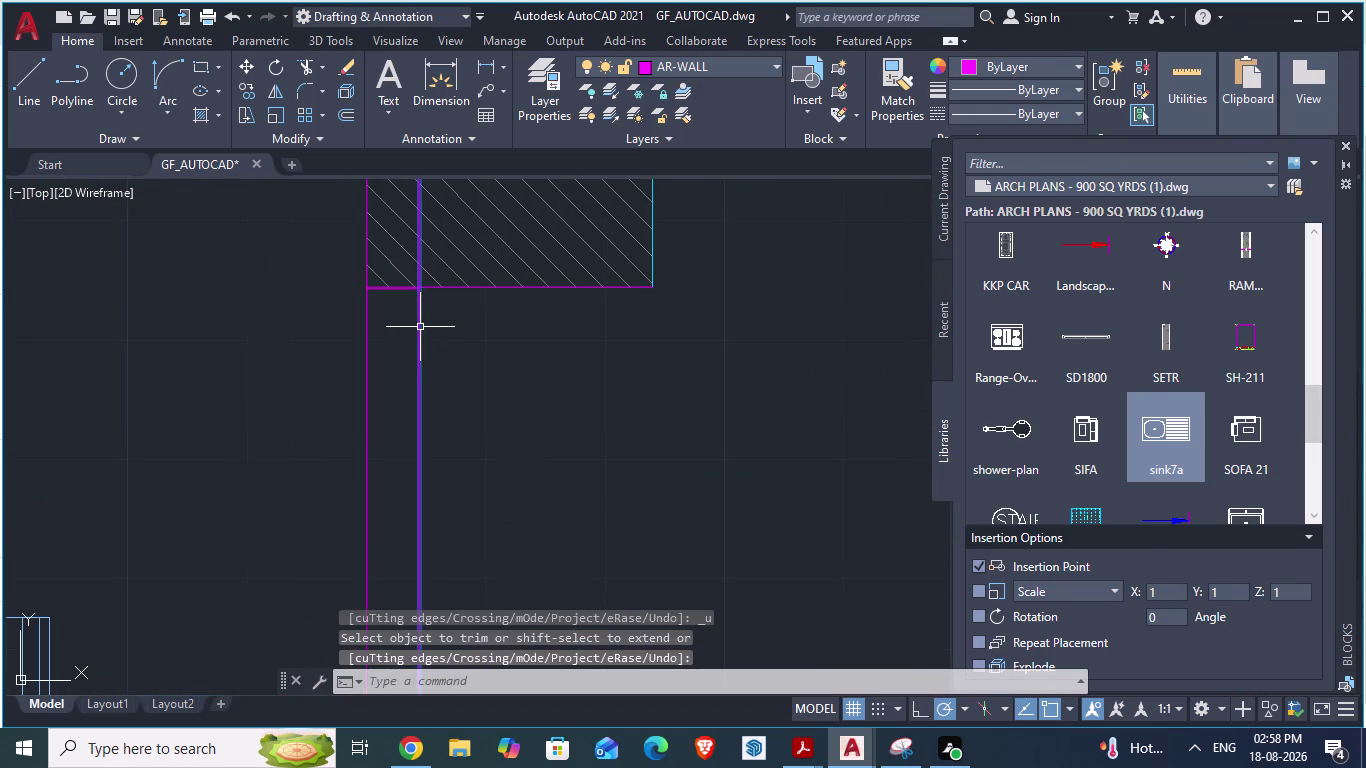
Make one more cut on the wall line at the hatched column.
click(419, 327)
scroll(down, 3)
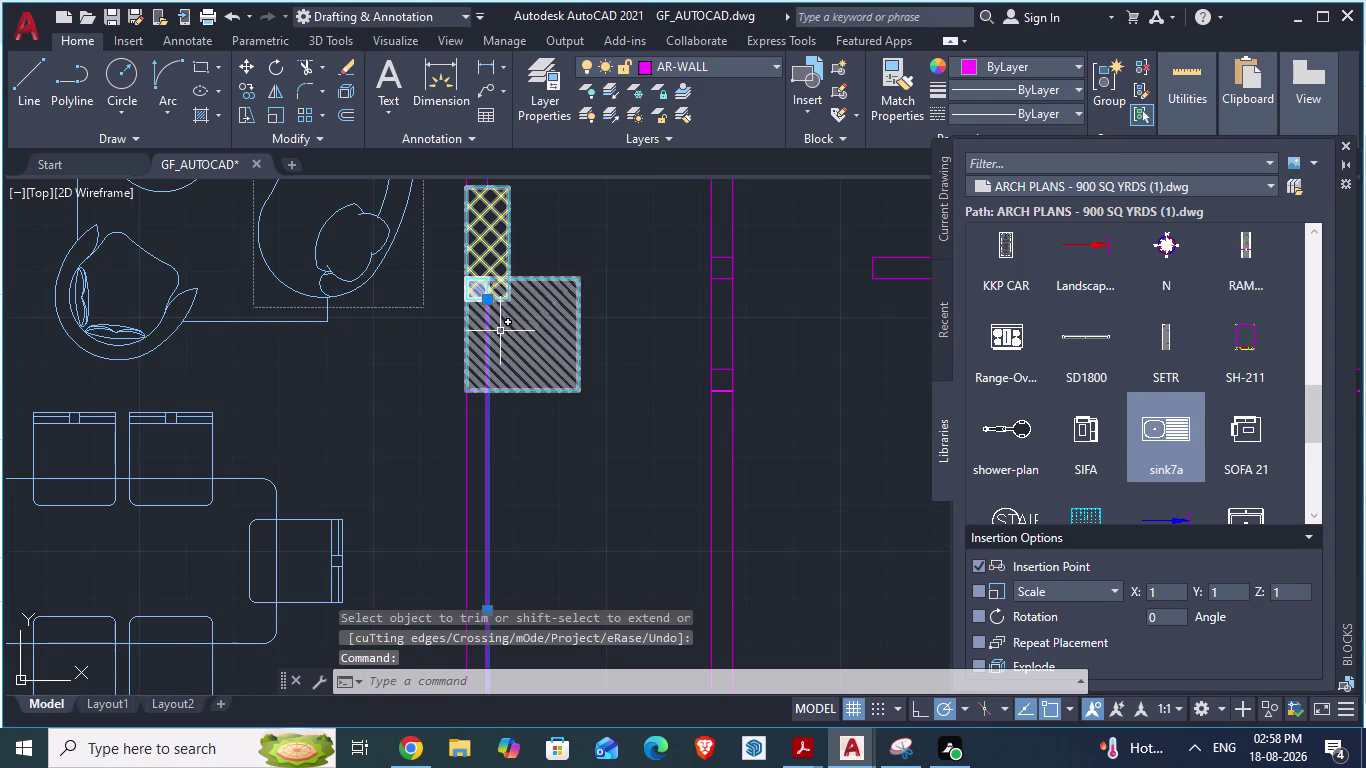
scroll(up, 3)
scroll(up, 3)
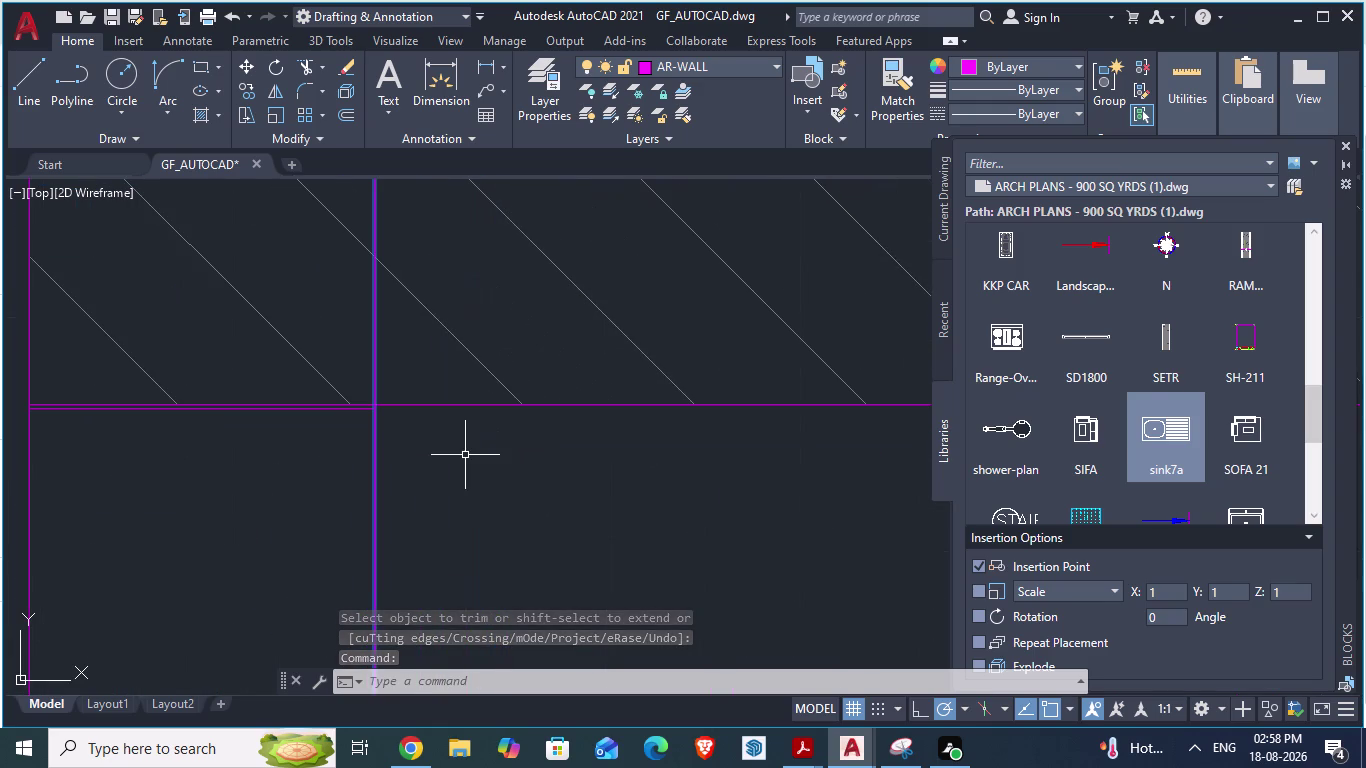
scroll(down, 3)
scroll(up, 3)
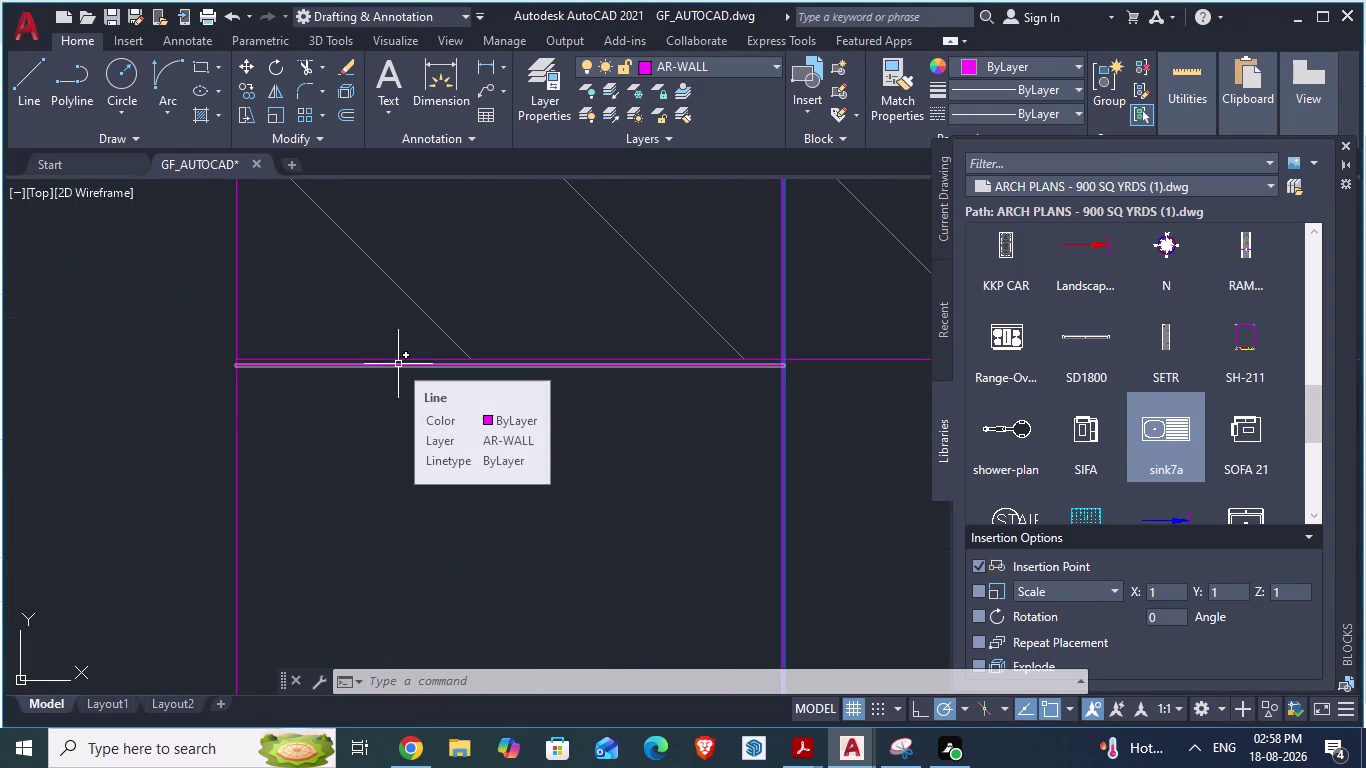
Delete a horizontal wall line, then undo the deletion and cancel the command.
click(398, 364)
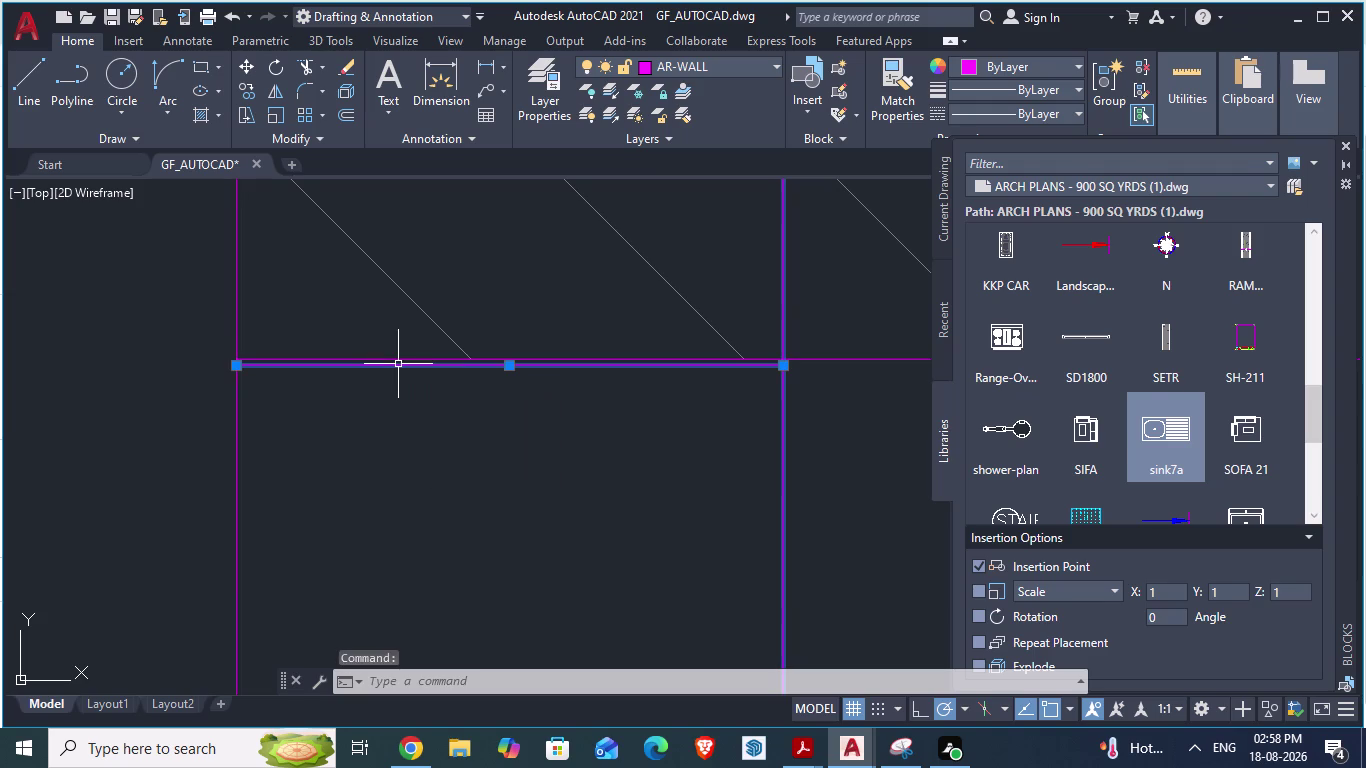
key(Delete)
scroll(down, 3)
scroll(down, 3)
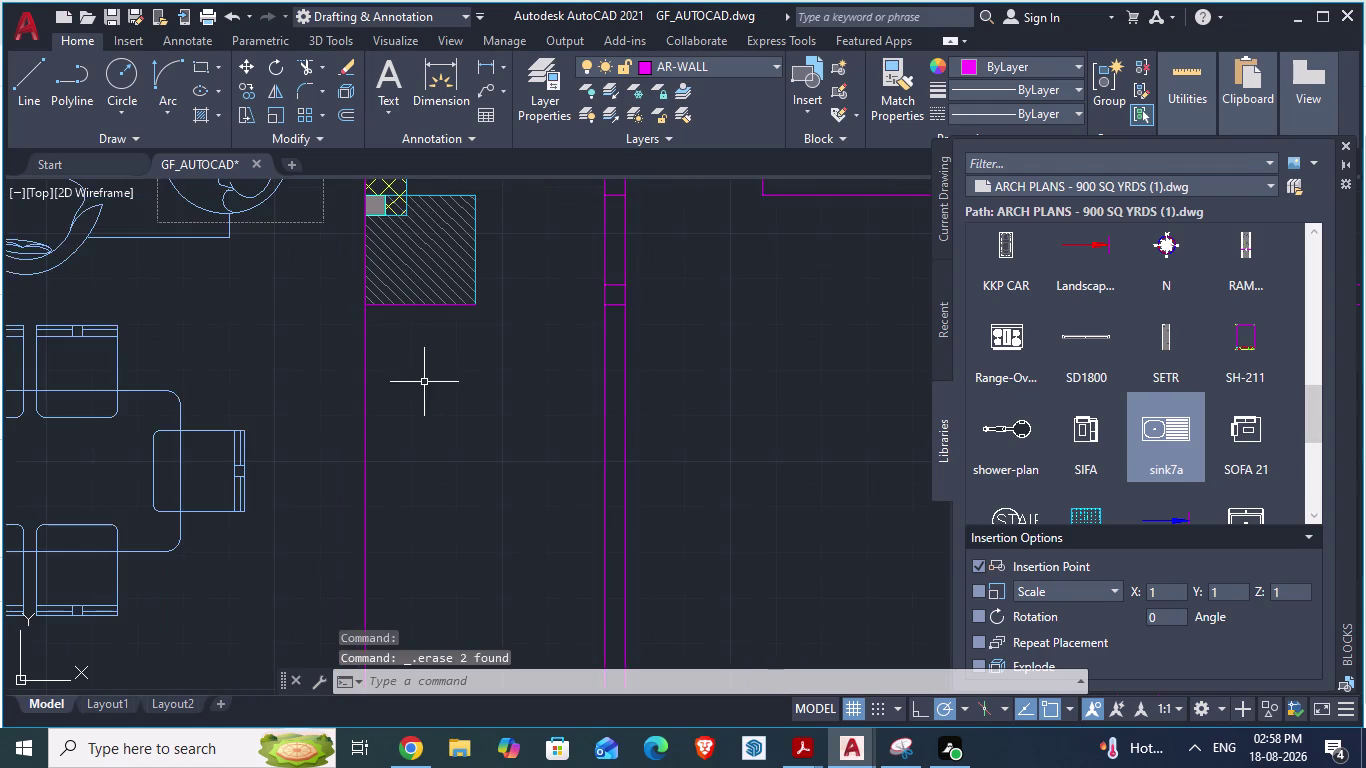
scroll(down, 3)
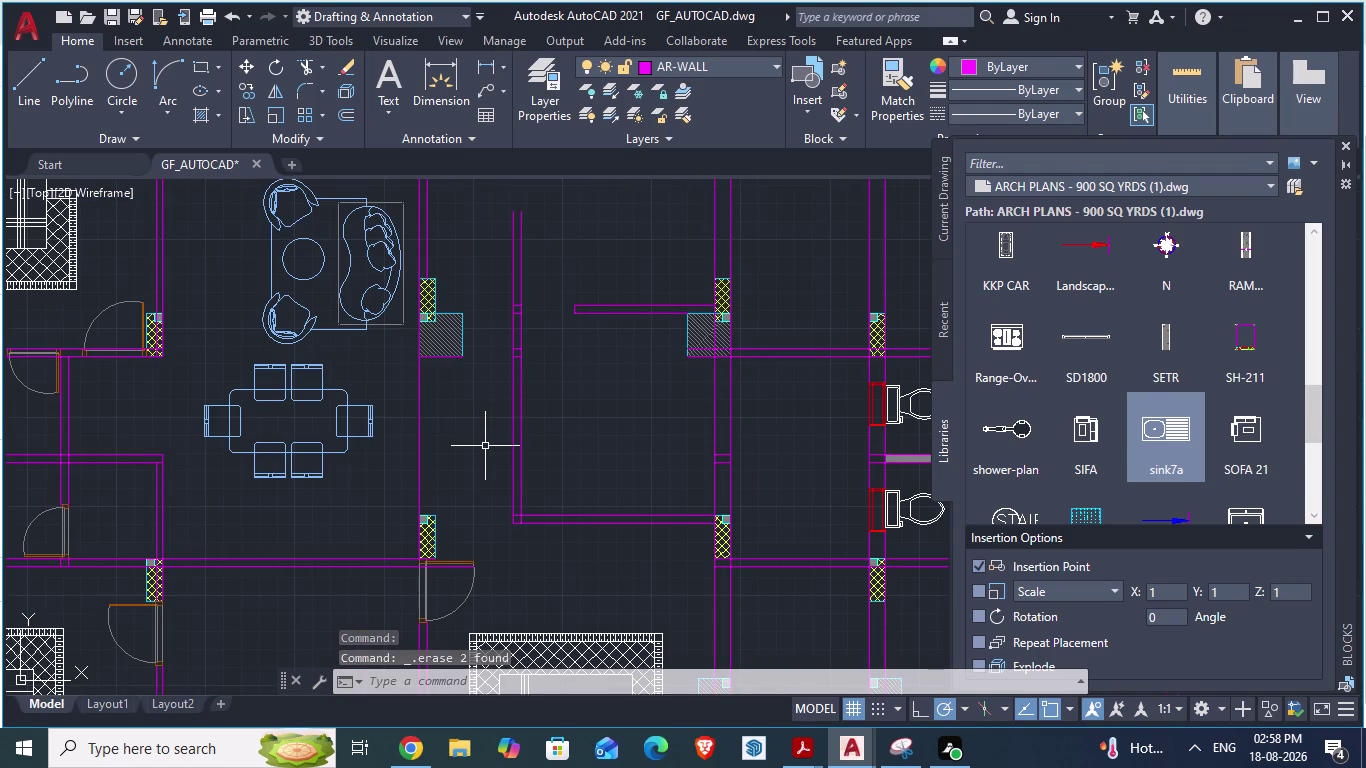
key(ctrl+z)
scroll(down, 3)
scroll(down, 3)
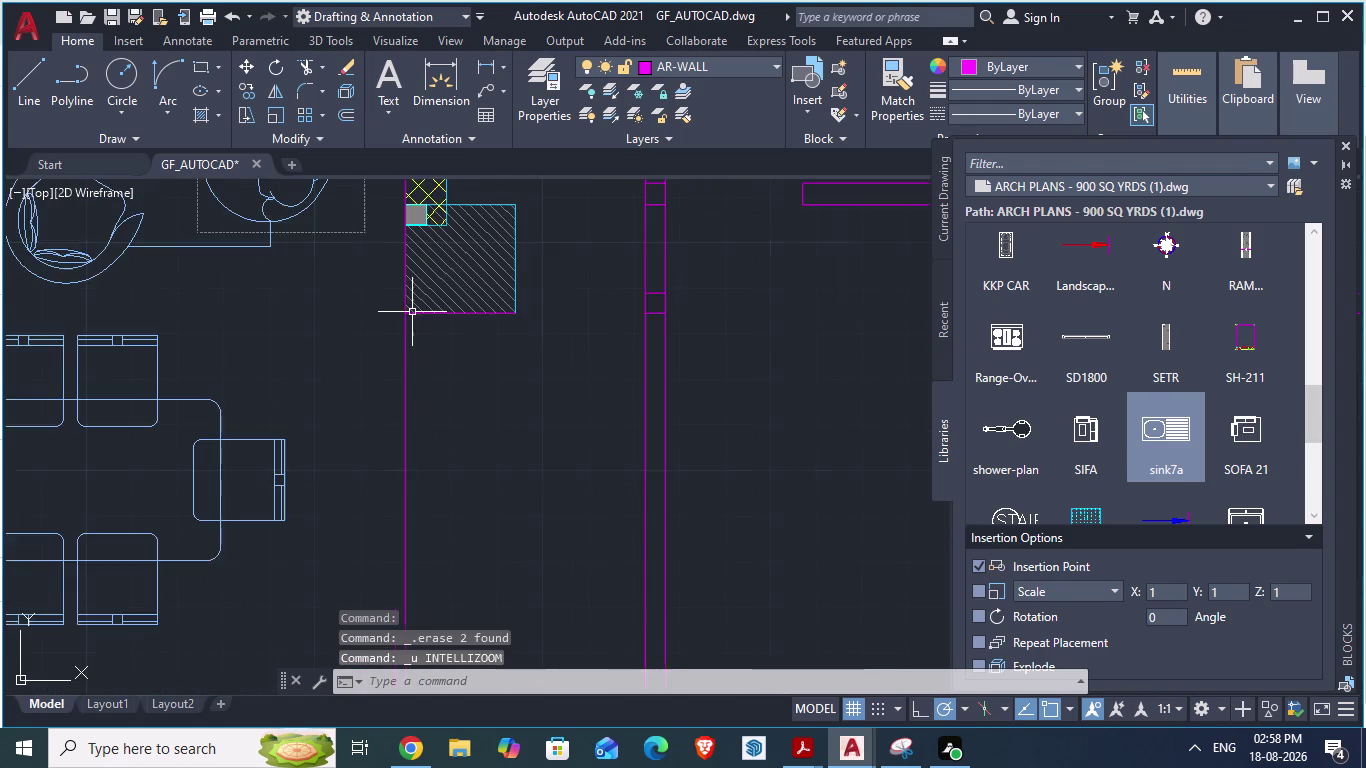
scroll(down, 3)
scroll(down, 3)
scroll(up, 3)
scroll(down, 3)
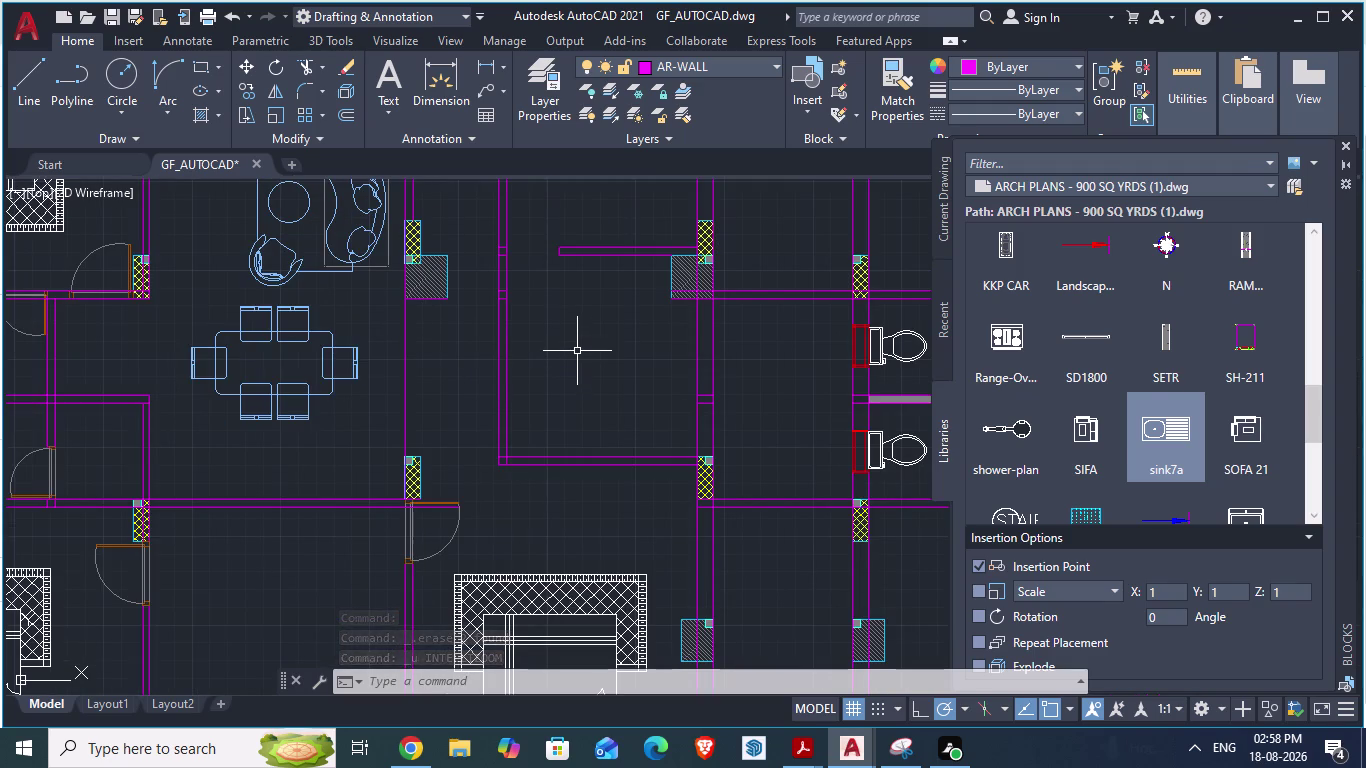
key(Escape)
Erase the leftover line beneath the hatched column.
scroll(up, 3)
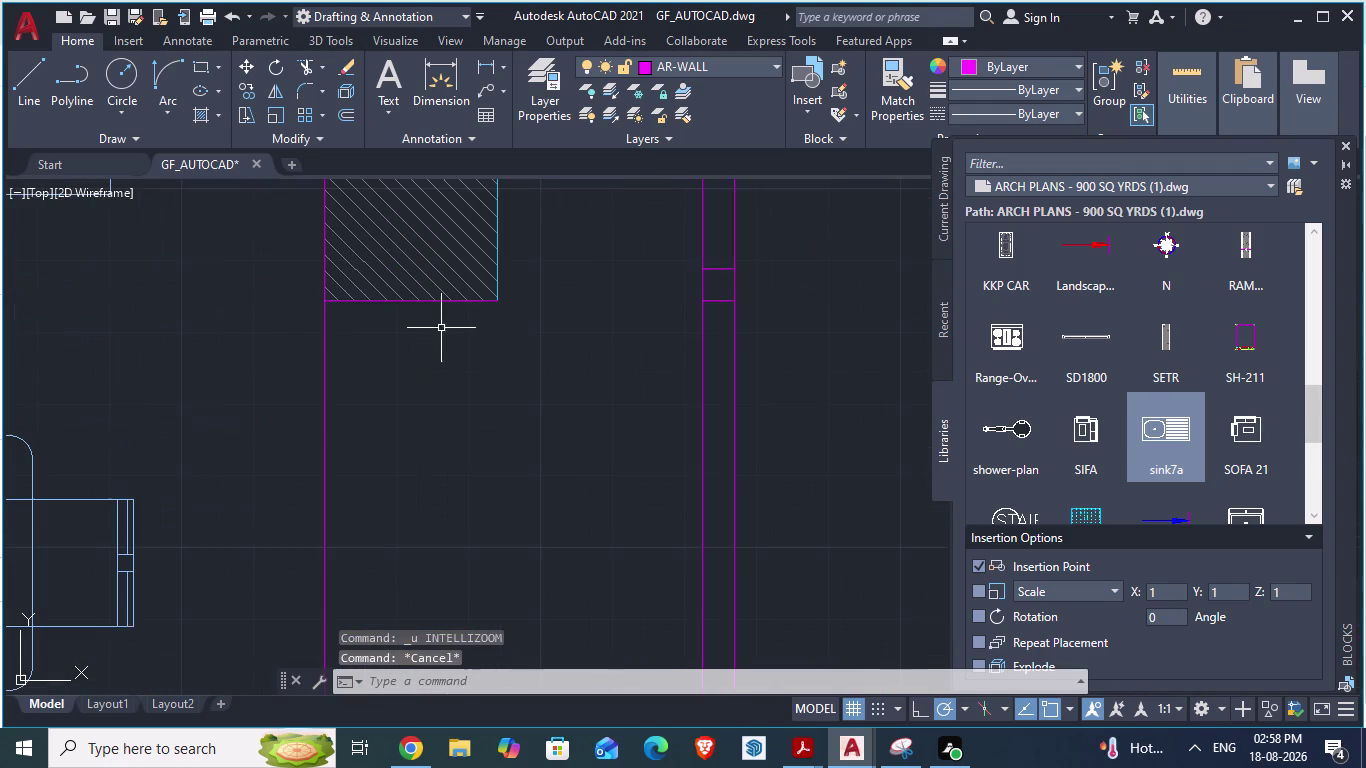
click(360, 301)
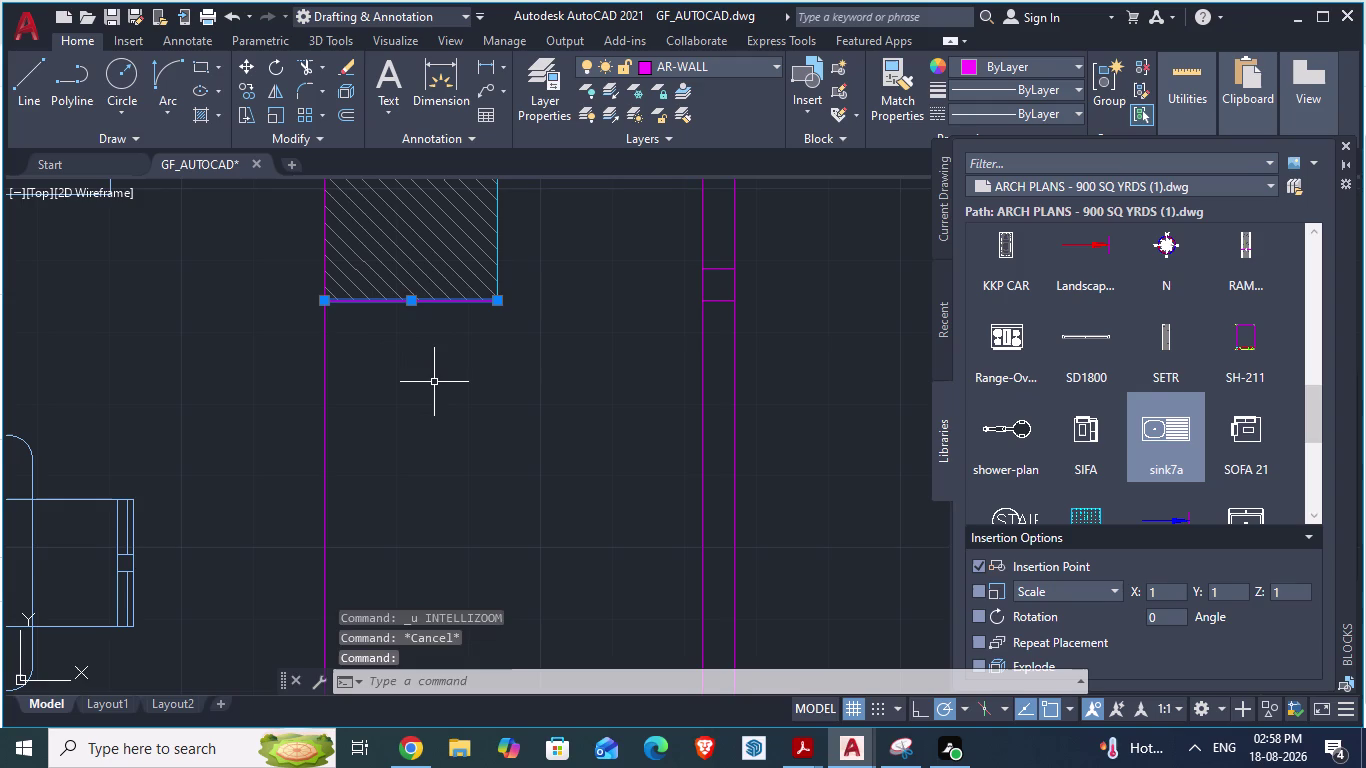
key(Delete)
scroll(down, 3)
scroll(up, 3)
scroll(up, 3)
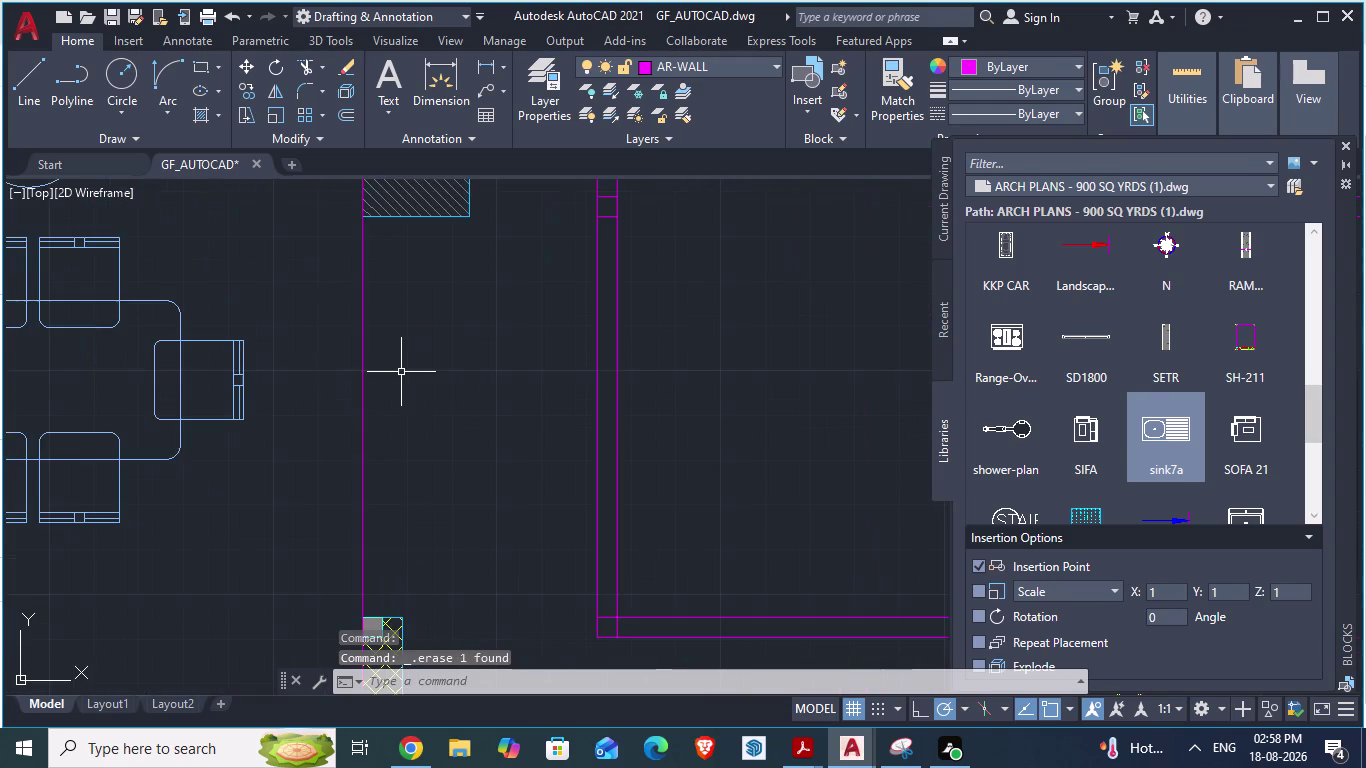
scroll(down, 3)
scroll(down, 3)
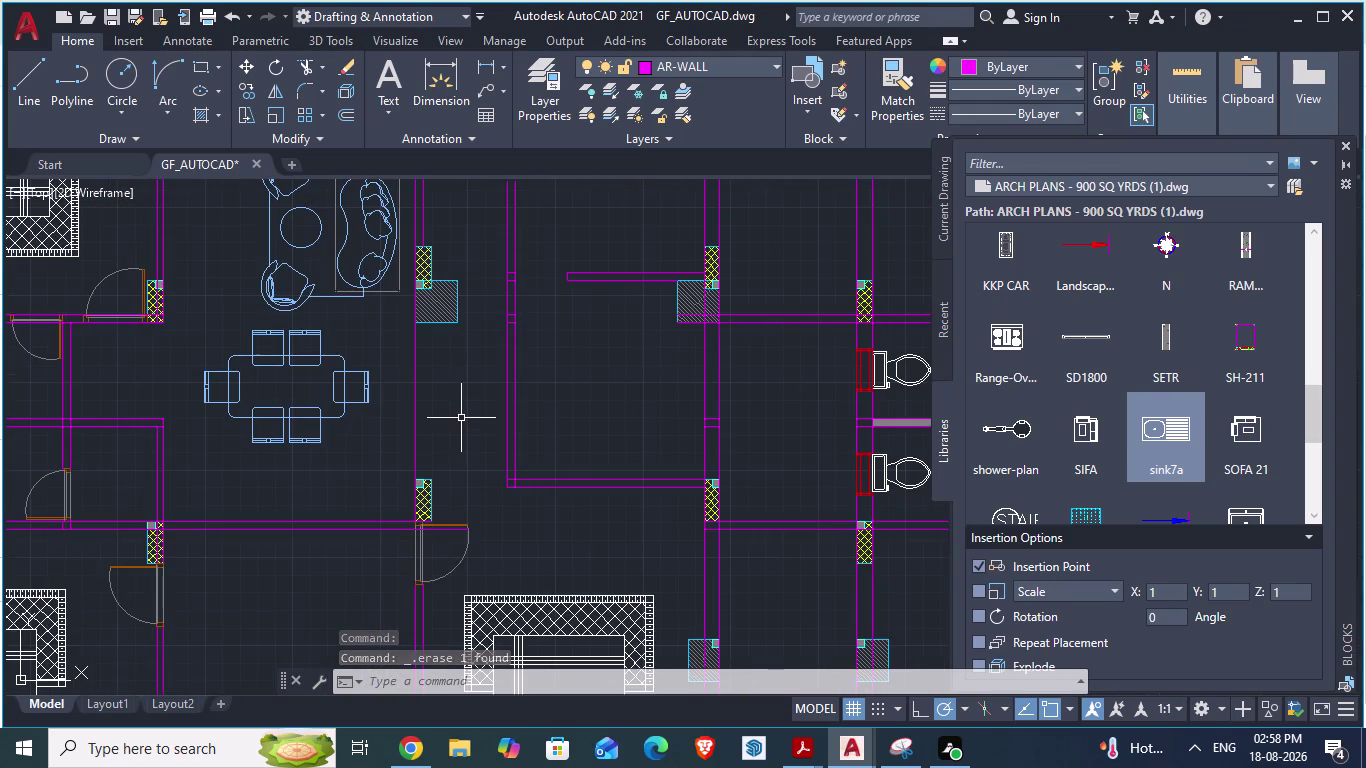
Start the LINE command, then switch to the ARCH PLANS reference drawing.
key(l)
key(Return)
scroll(up, 3)
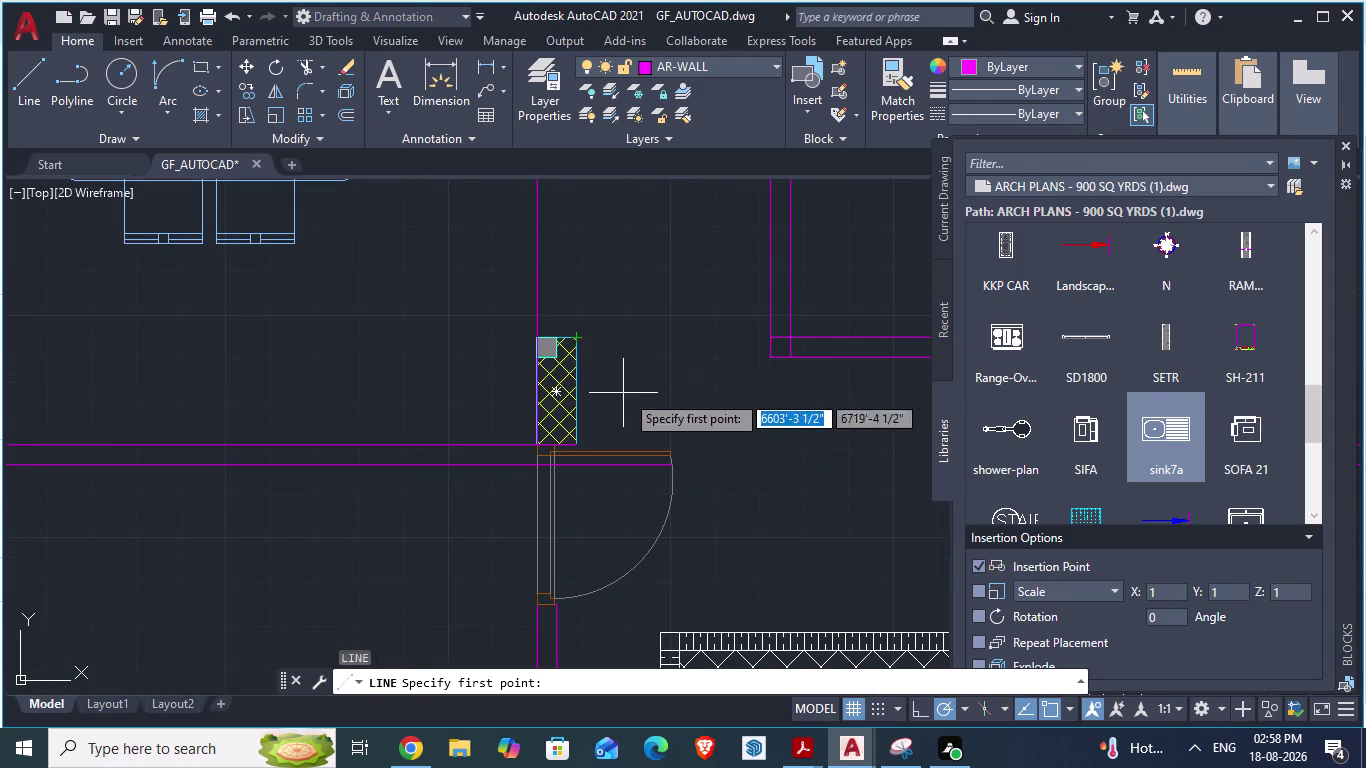
scroll(down, 3)
scroll(up, 3)
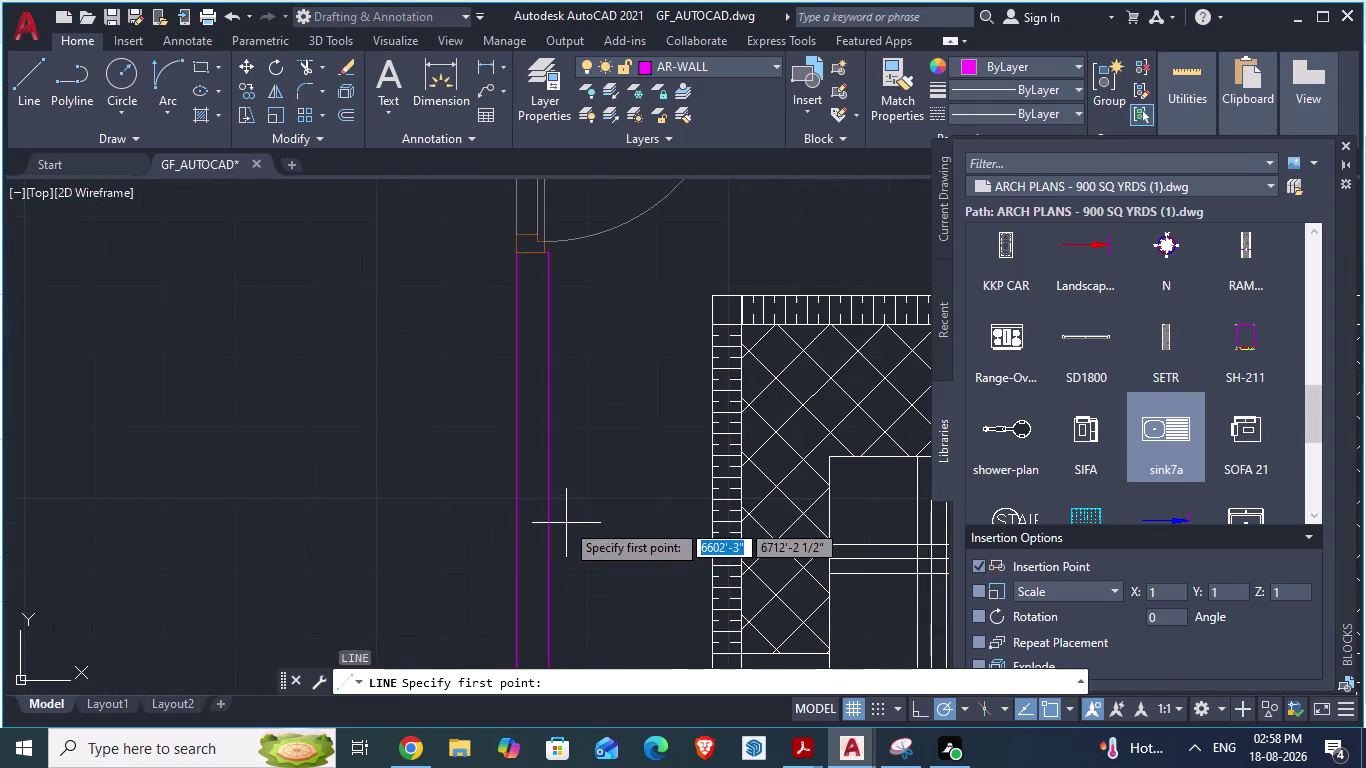
scroll(down, 3)
scroll(down, 3)
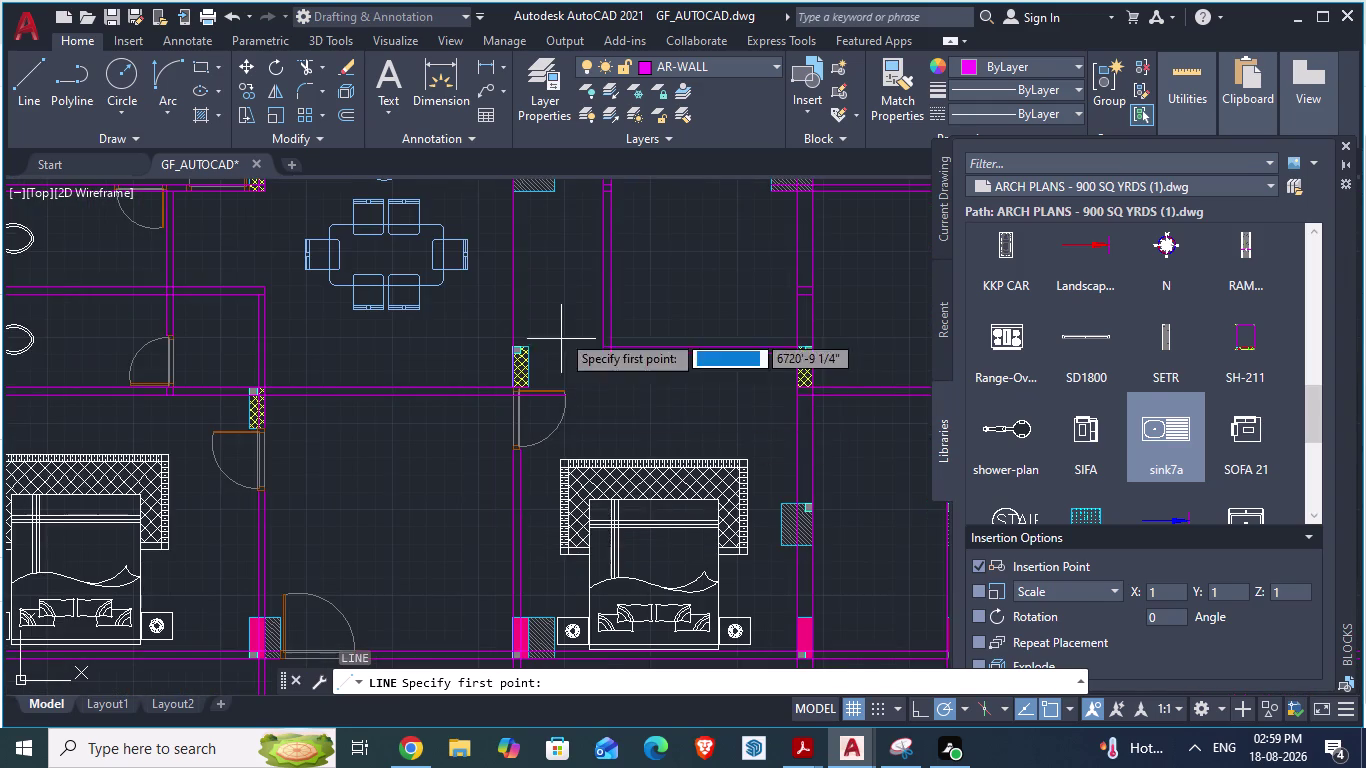
scroll(up, 3)
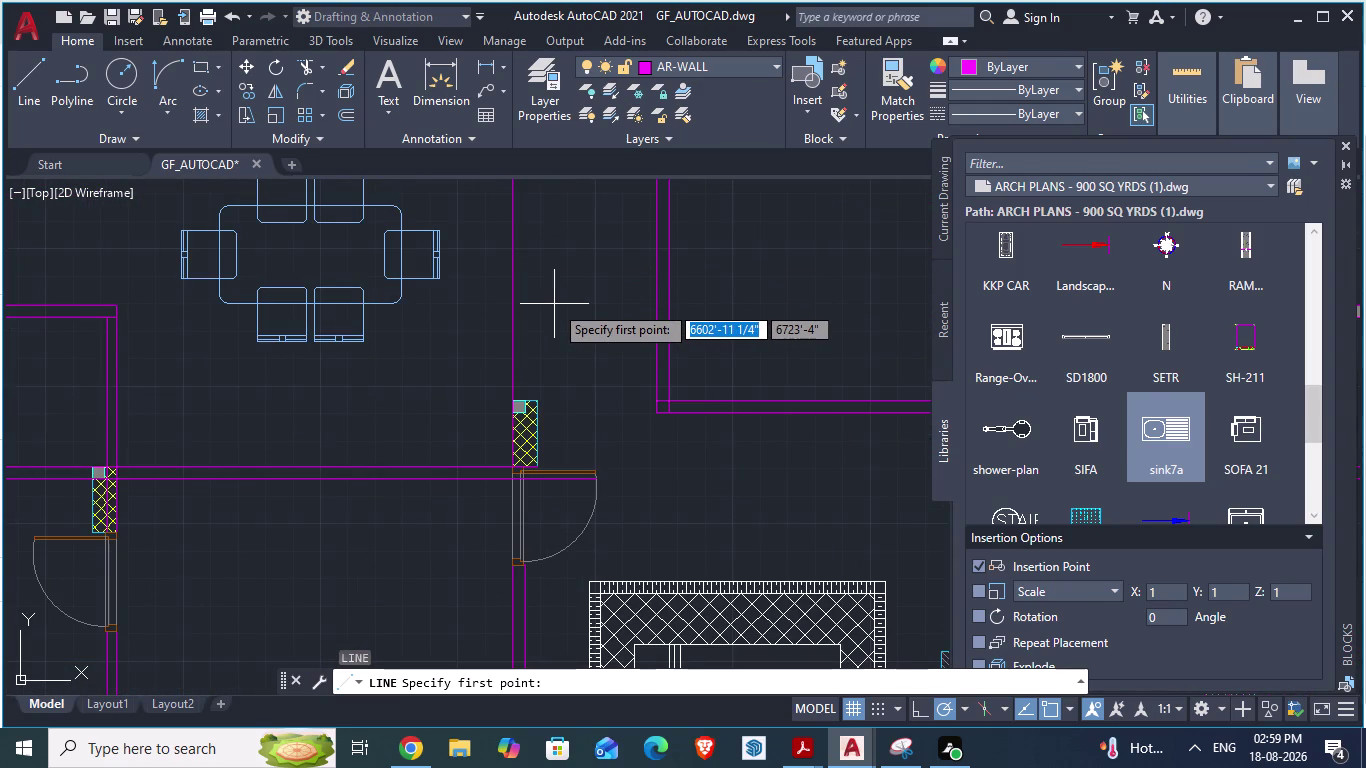
key(alt+Tab)
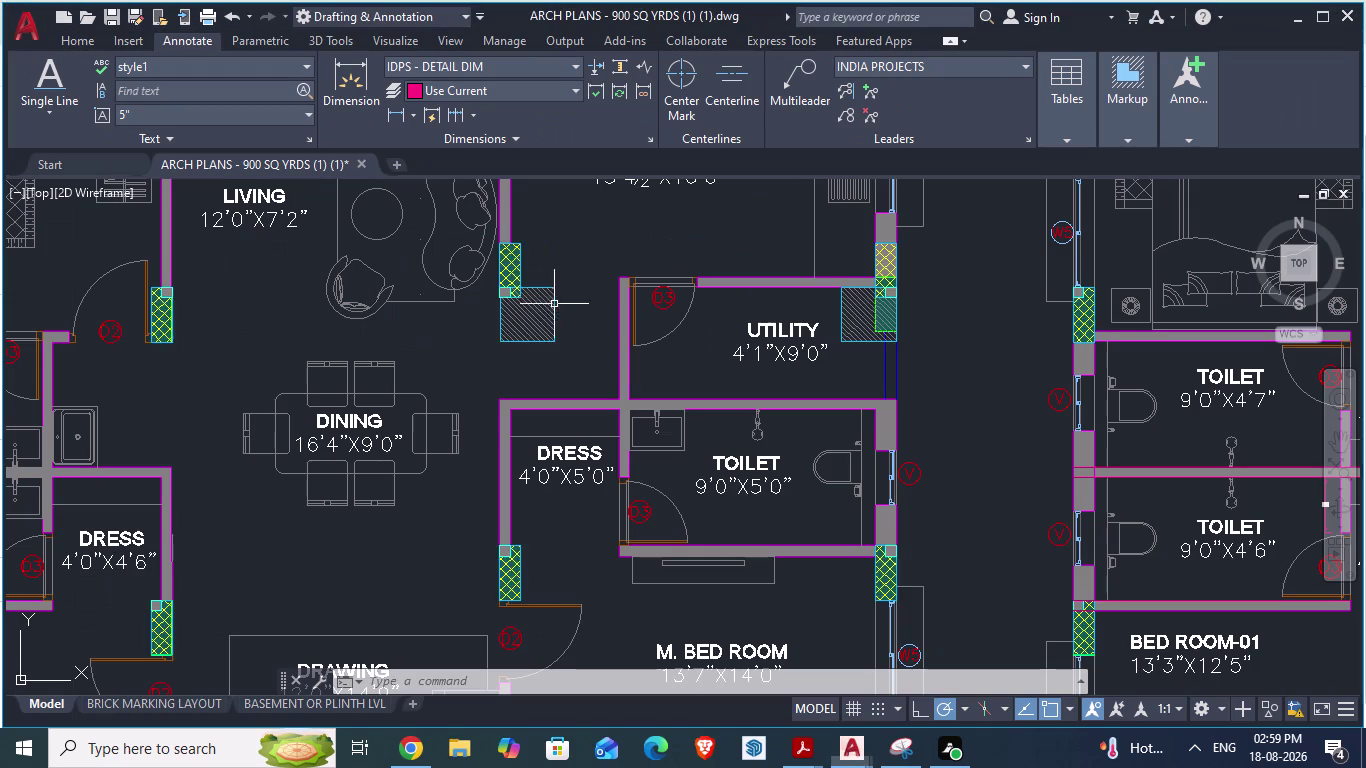
On ARCH PLANS, start a DA measurement at the dress wall's outer edge, cancel it, and return to GF_AUTOCAD.
key(Escape)
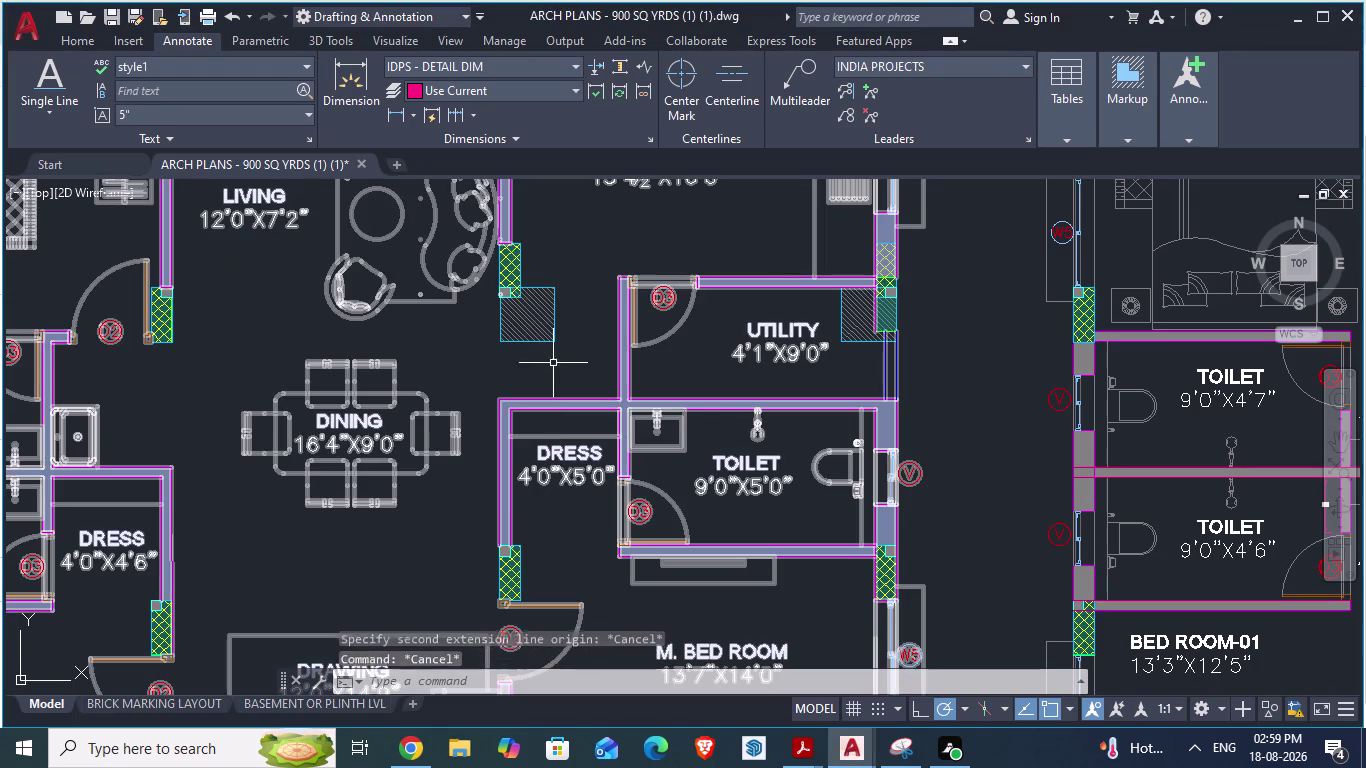
scroll(up, 3)
scroll(down, 3)
scroll(up, 3)
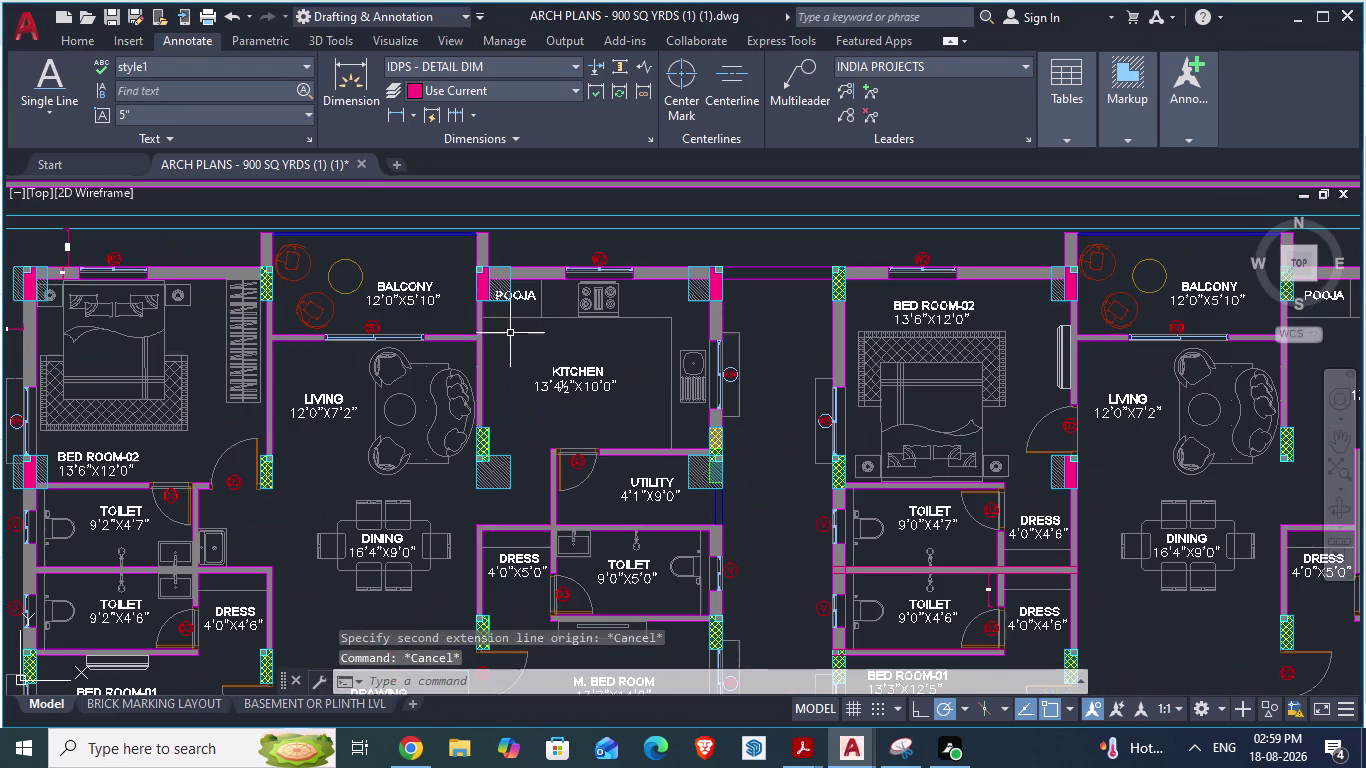
scroll(up, 3)
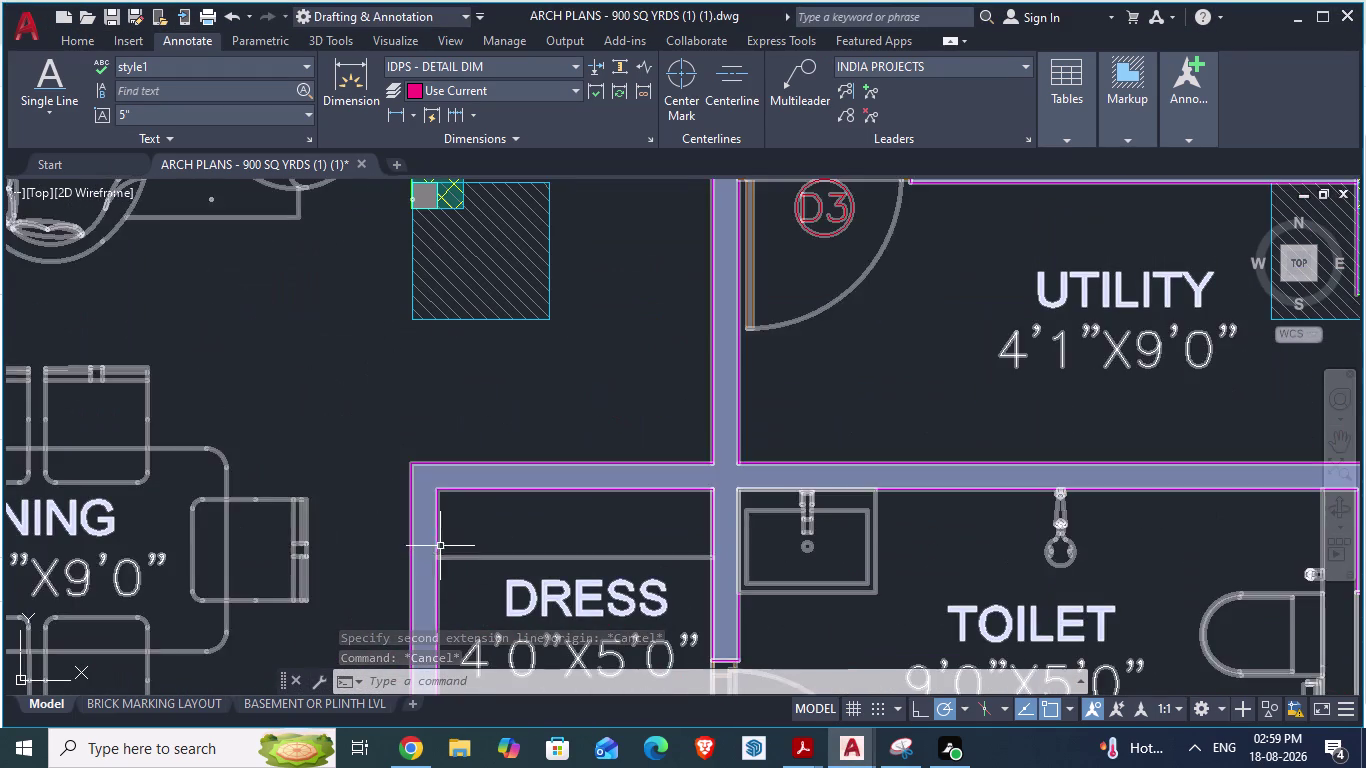
text(da)
key(Return)
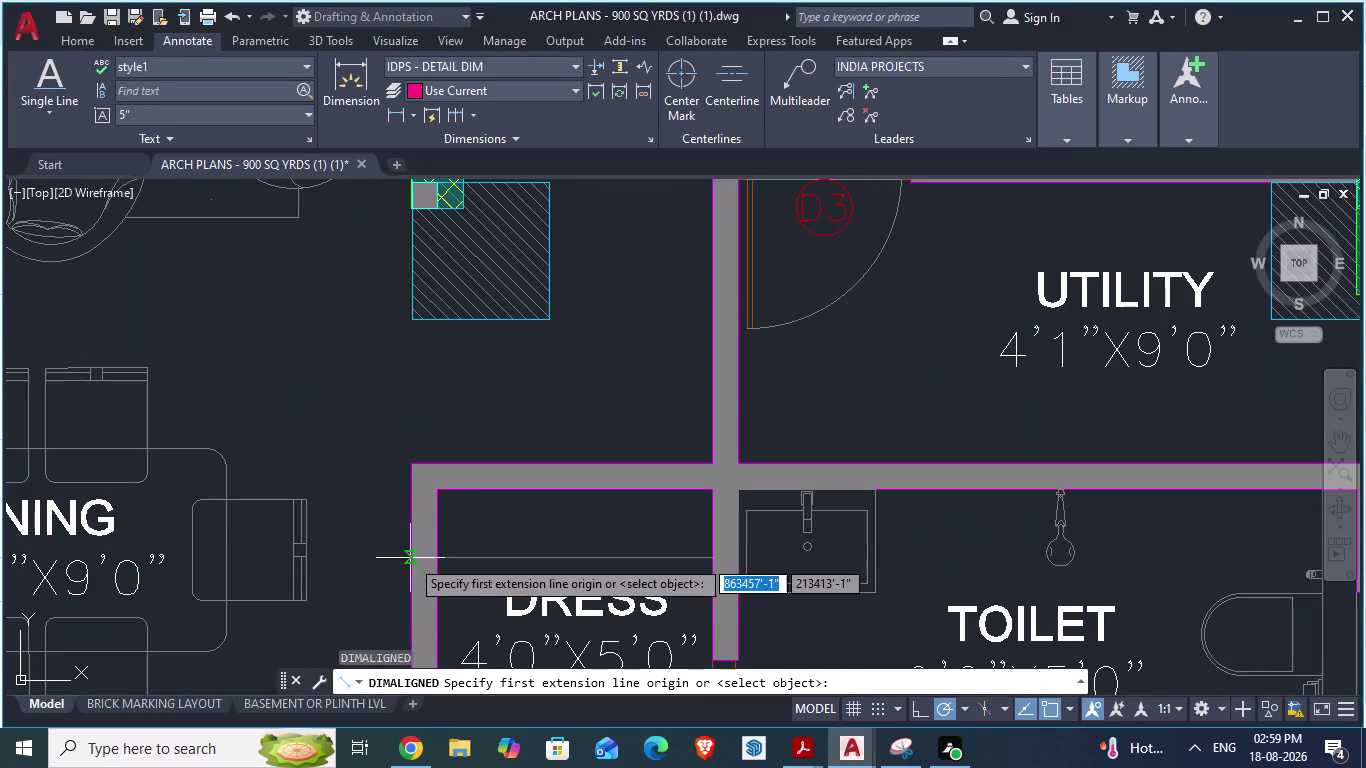
click(417, 516)
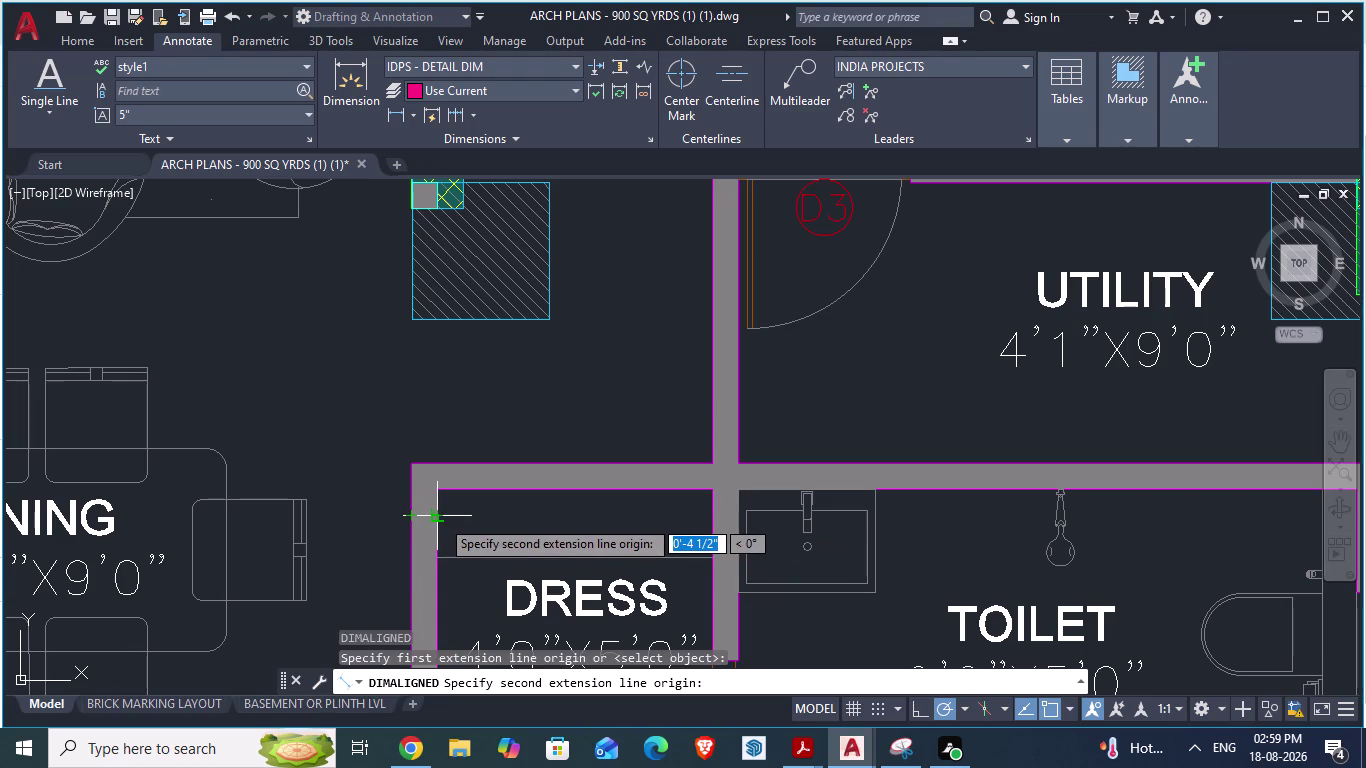
key(Escape)
scroll(down, 3)
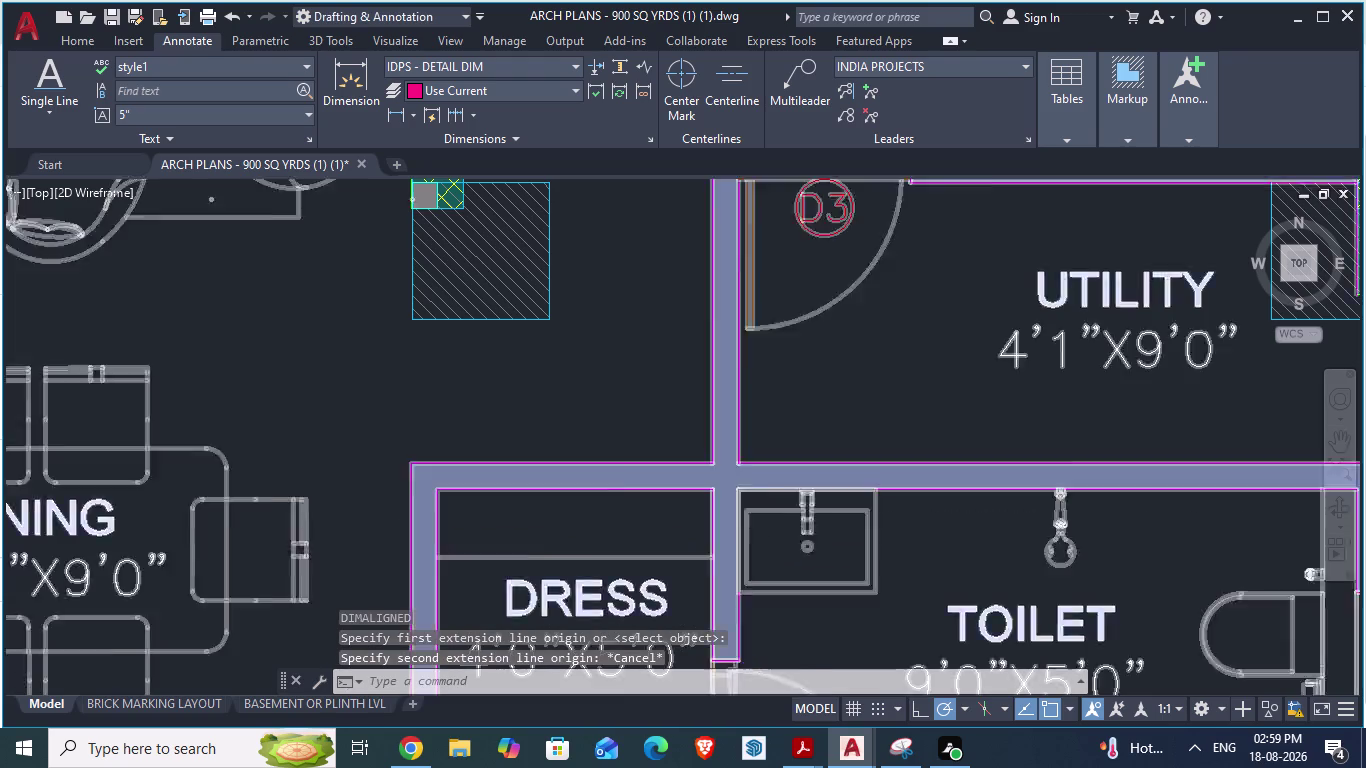
scroll(down, 3)
key(alt+Tab)
Start the line command and abandon it, clearing the pending commands.
scroll(up, 3)
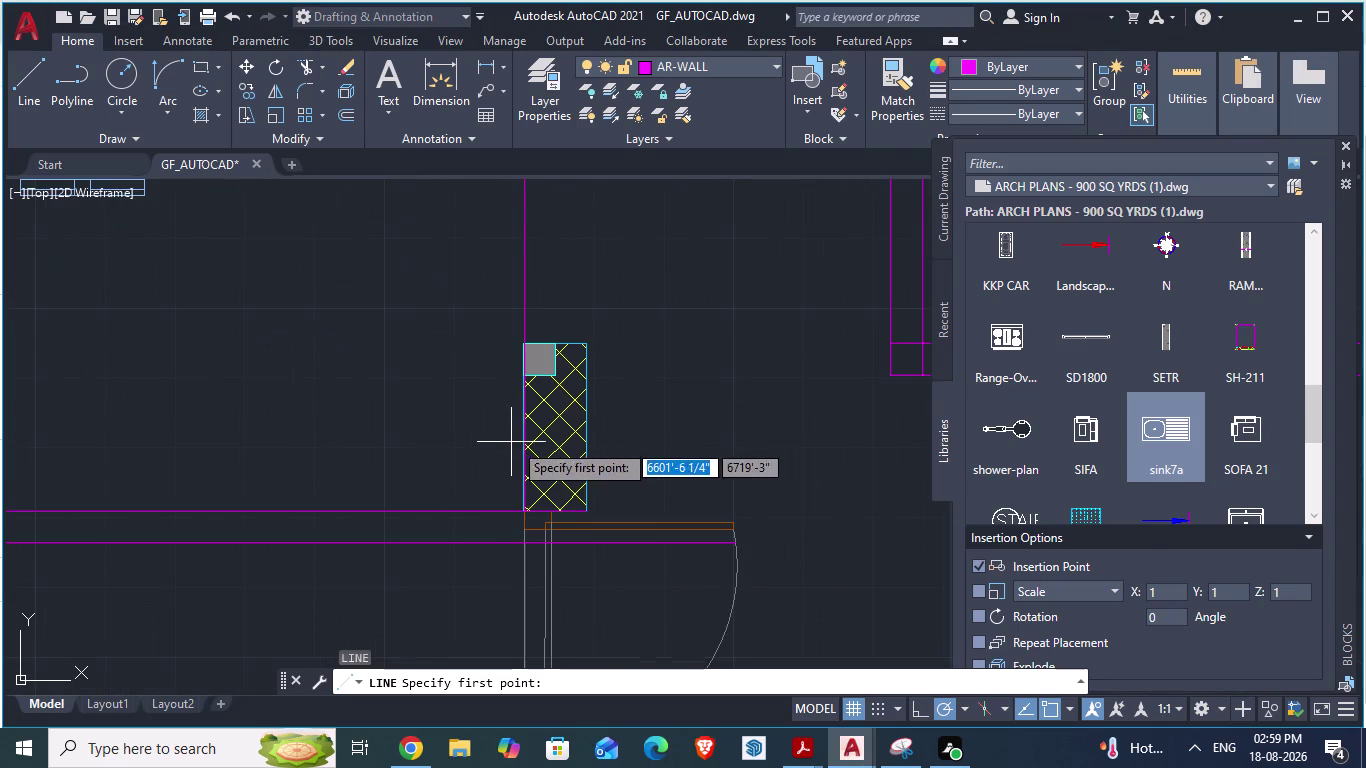
key(Escape)
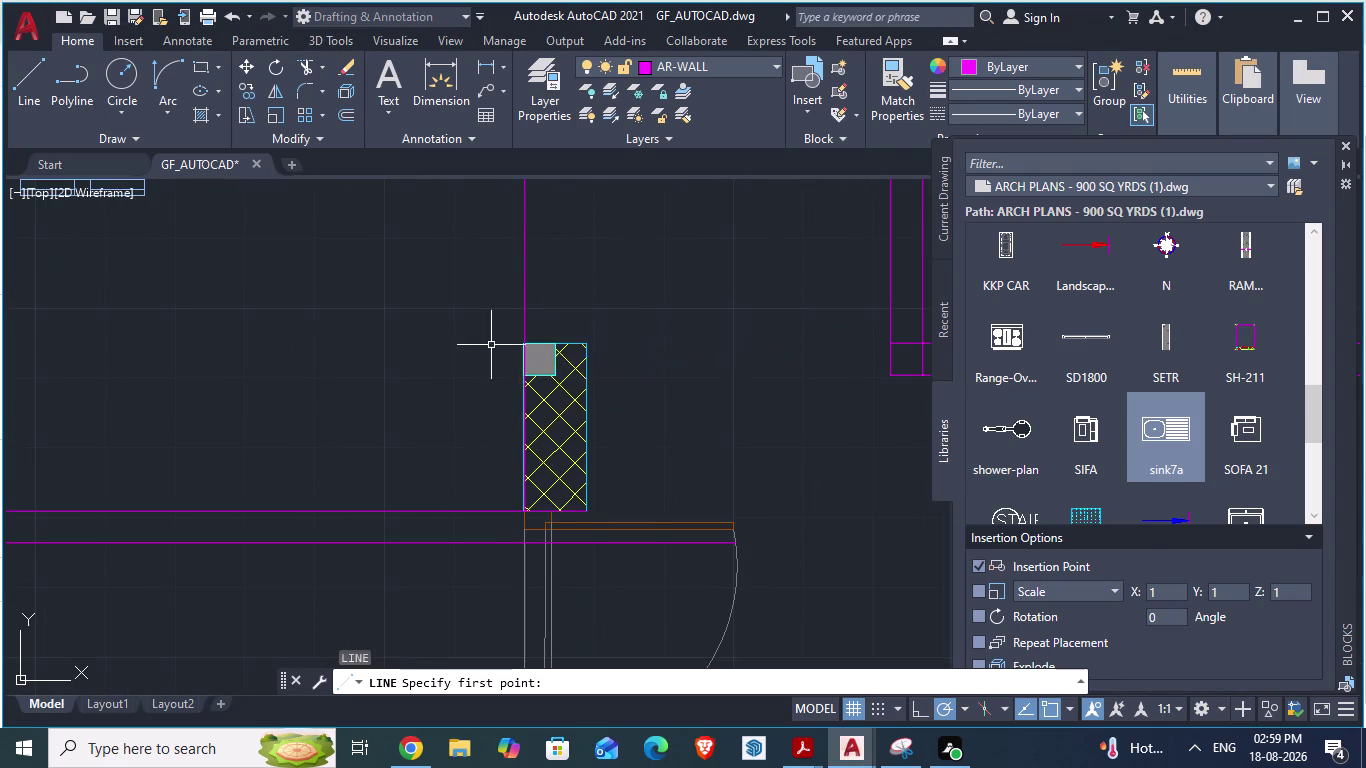
scroll(down, 3)
scroll(down, 3)
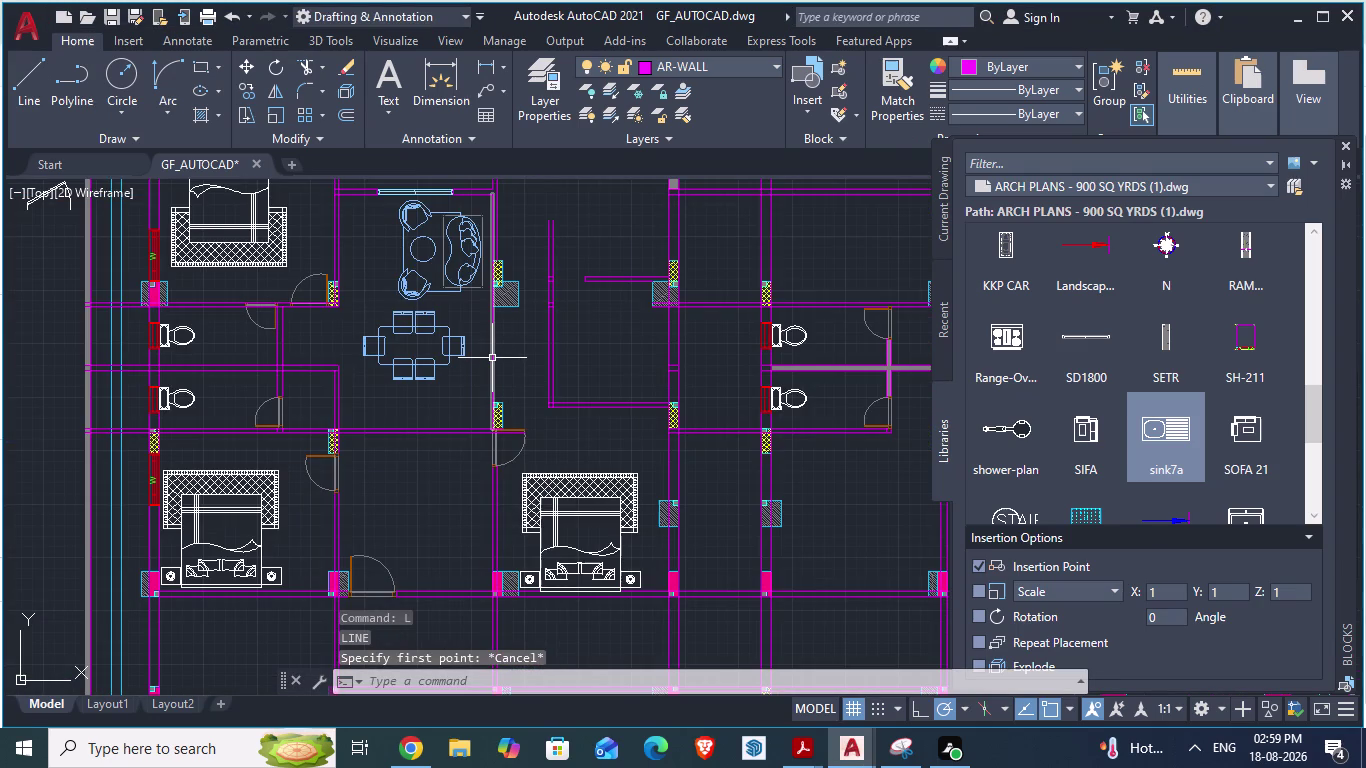
scroll(up, 3)
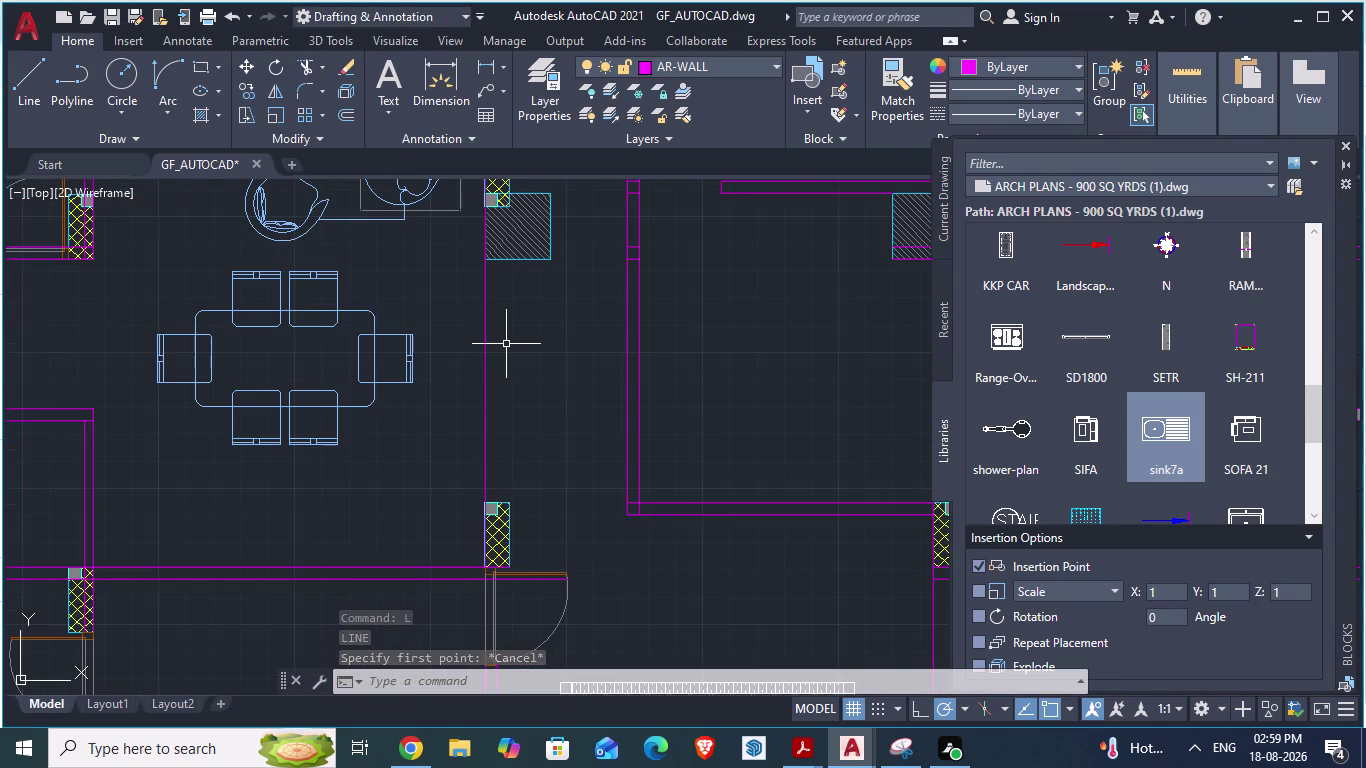
key(l)
key(Return)
scroll(up, 3)
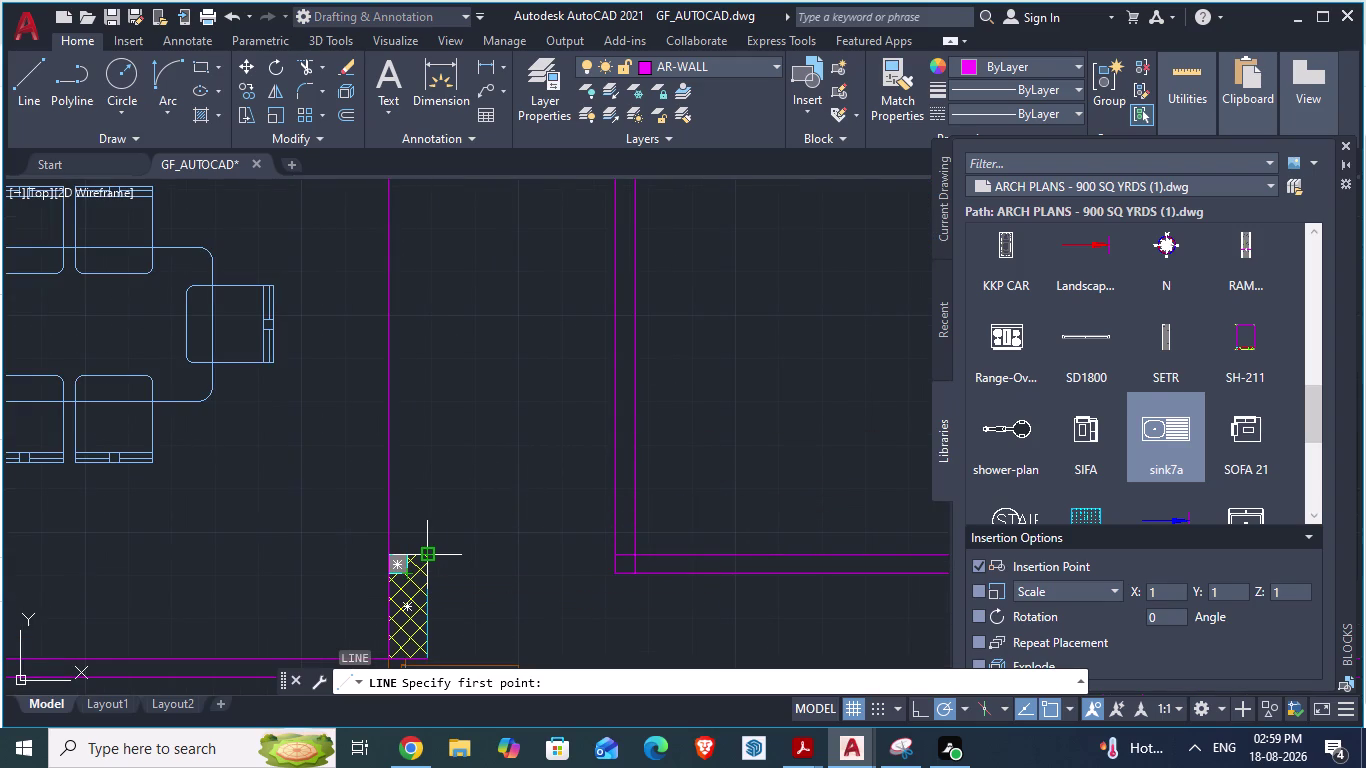
key(Escape)
scroll(down, 3)
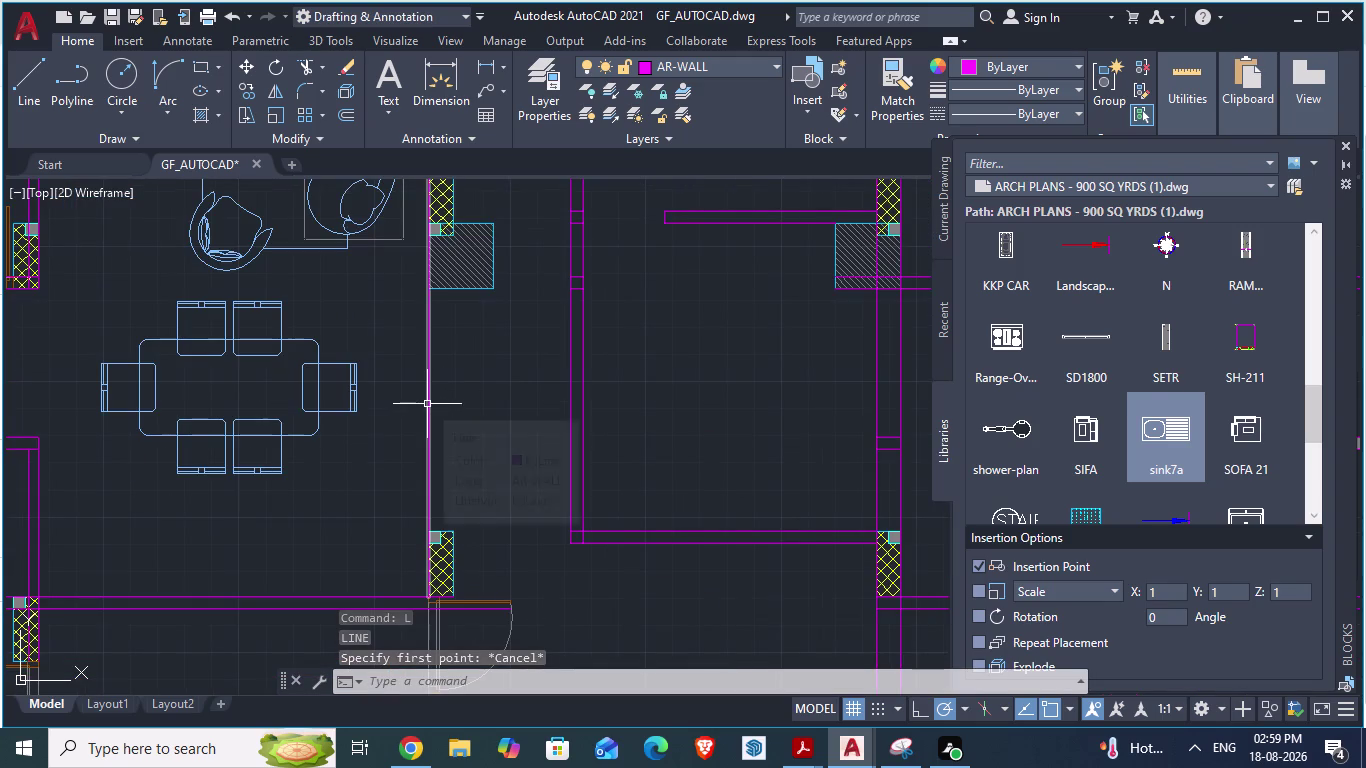
click(427, 404)
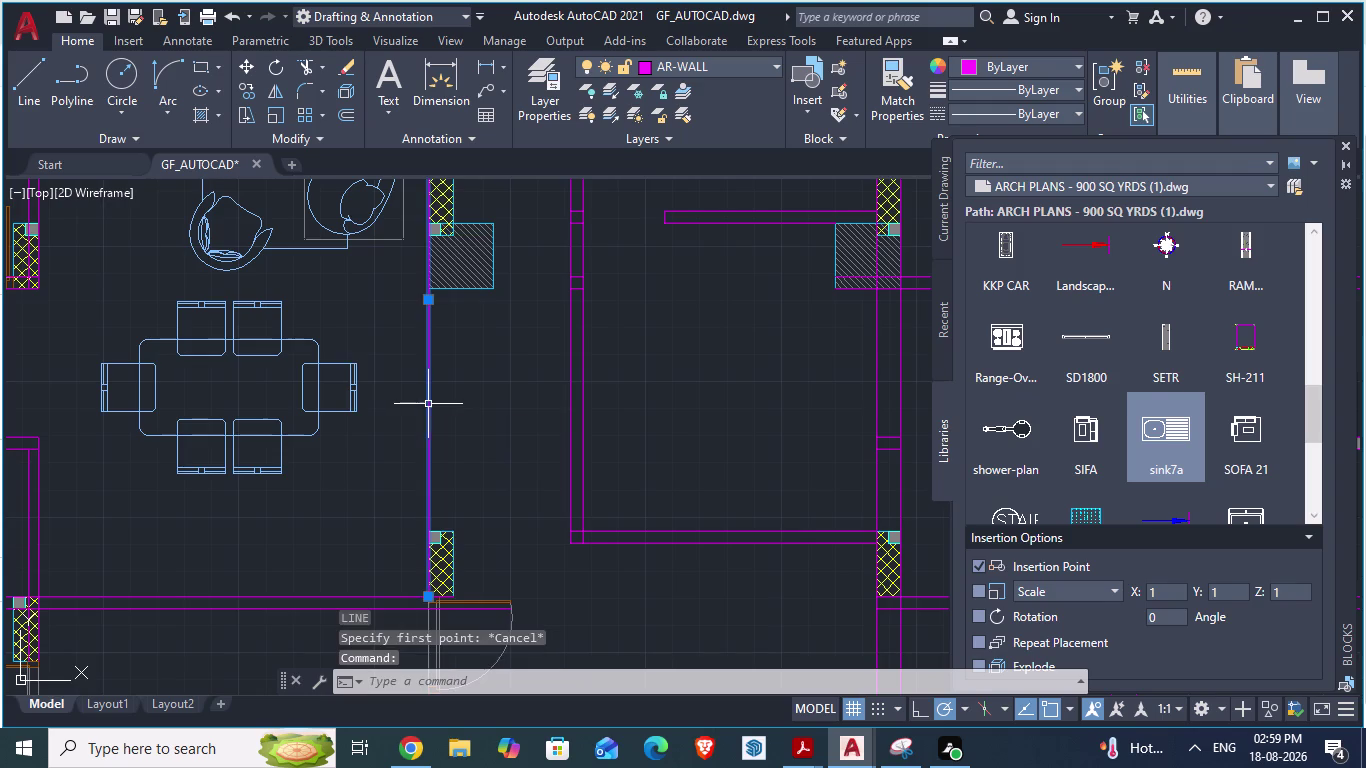
scroll(down, 3)
scroll(up, 3)
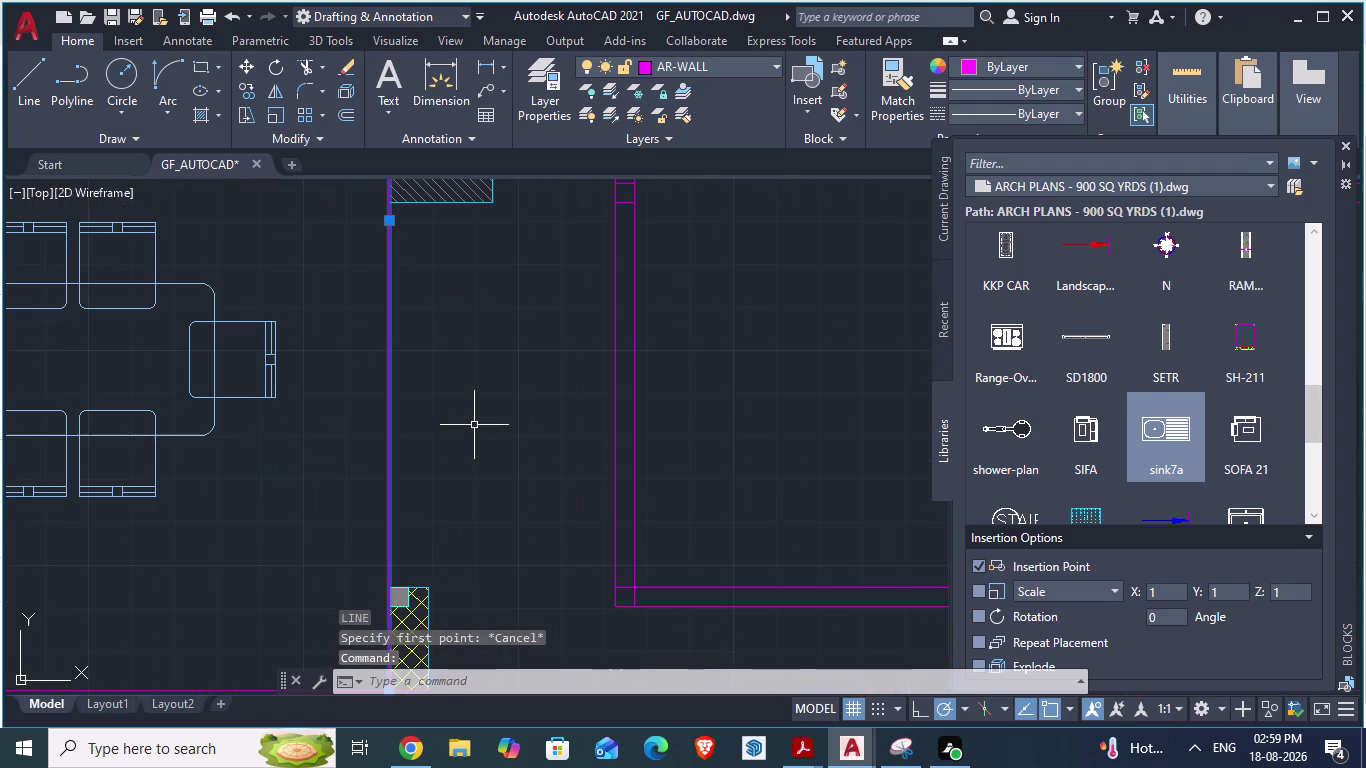
key(Escape)
scroll(up, 3)
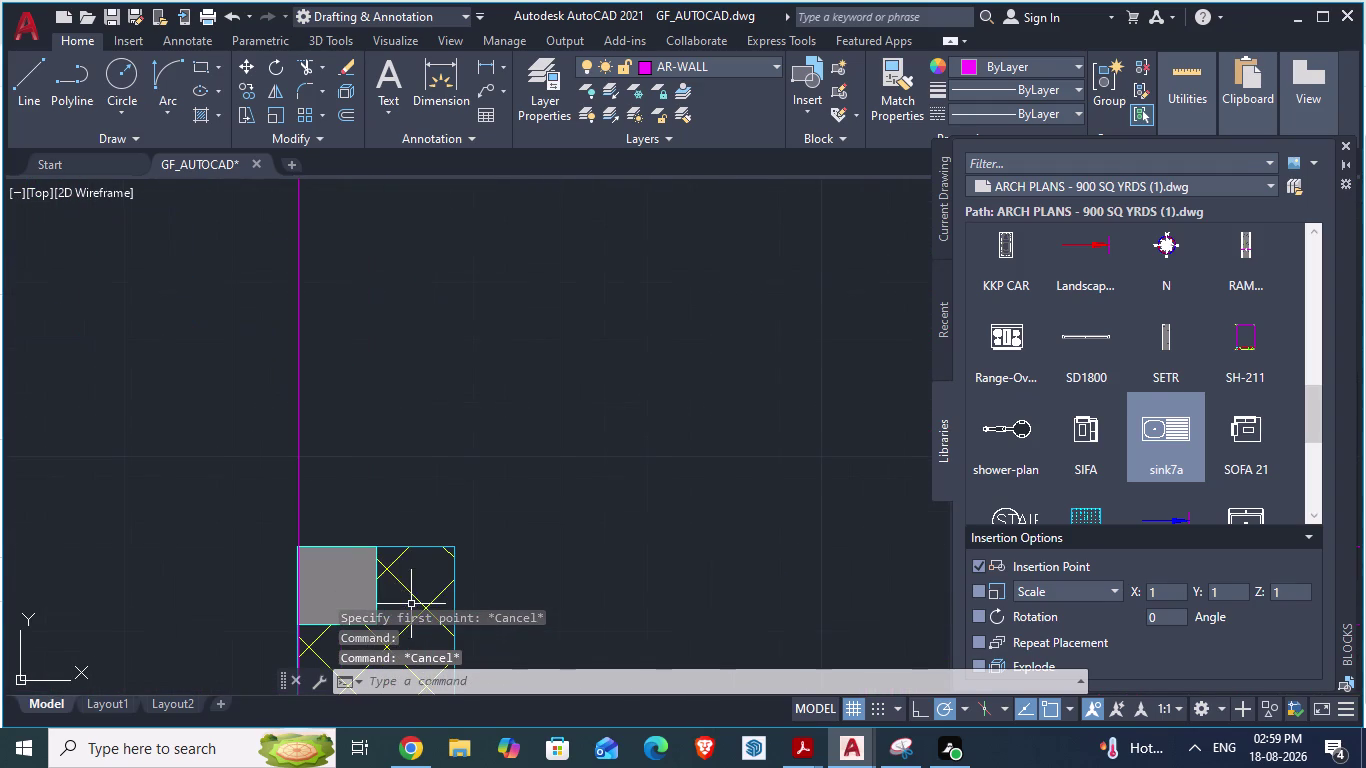
Draw a wall line from the wall corner, 4.5" long, then on to the hatched column's corner.
key(l)
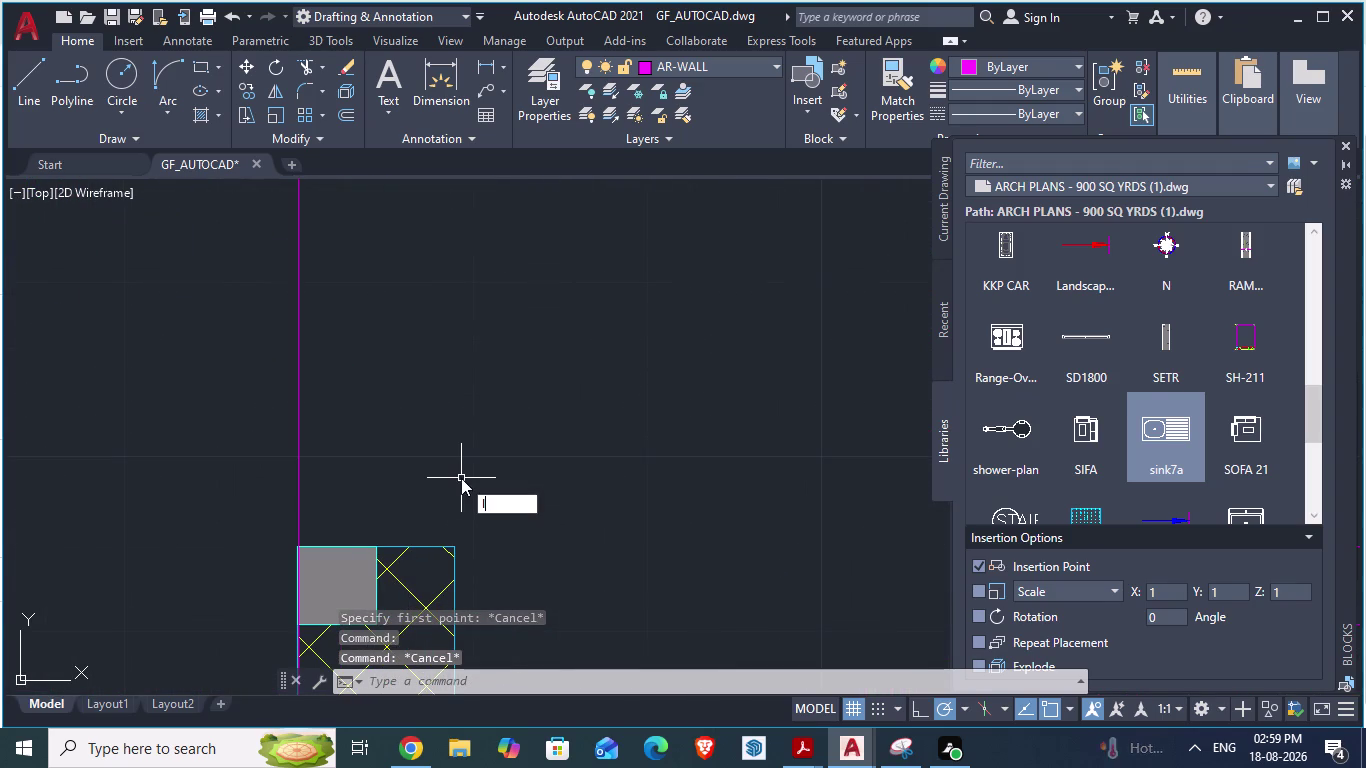
key(Return)
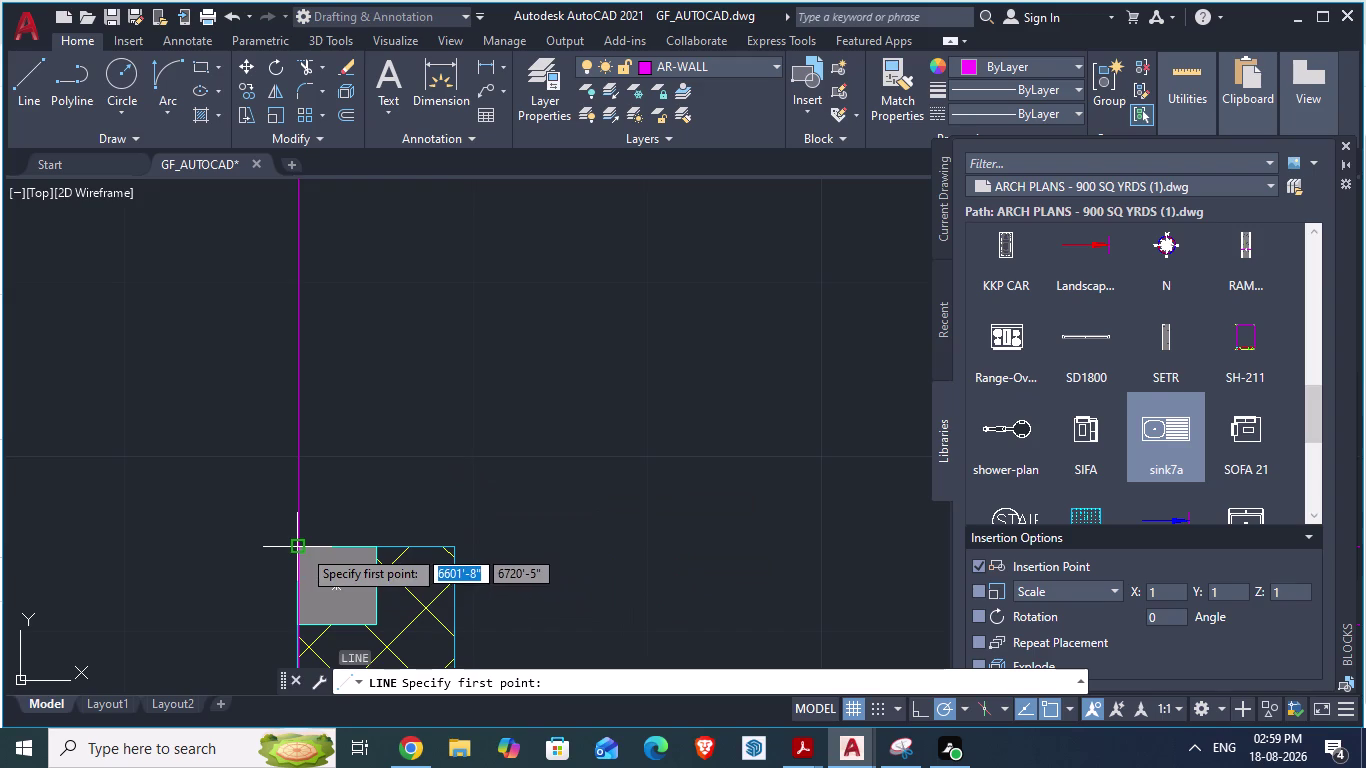
click(302, 548)
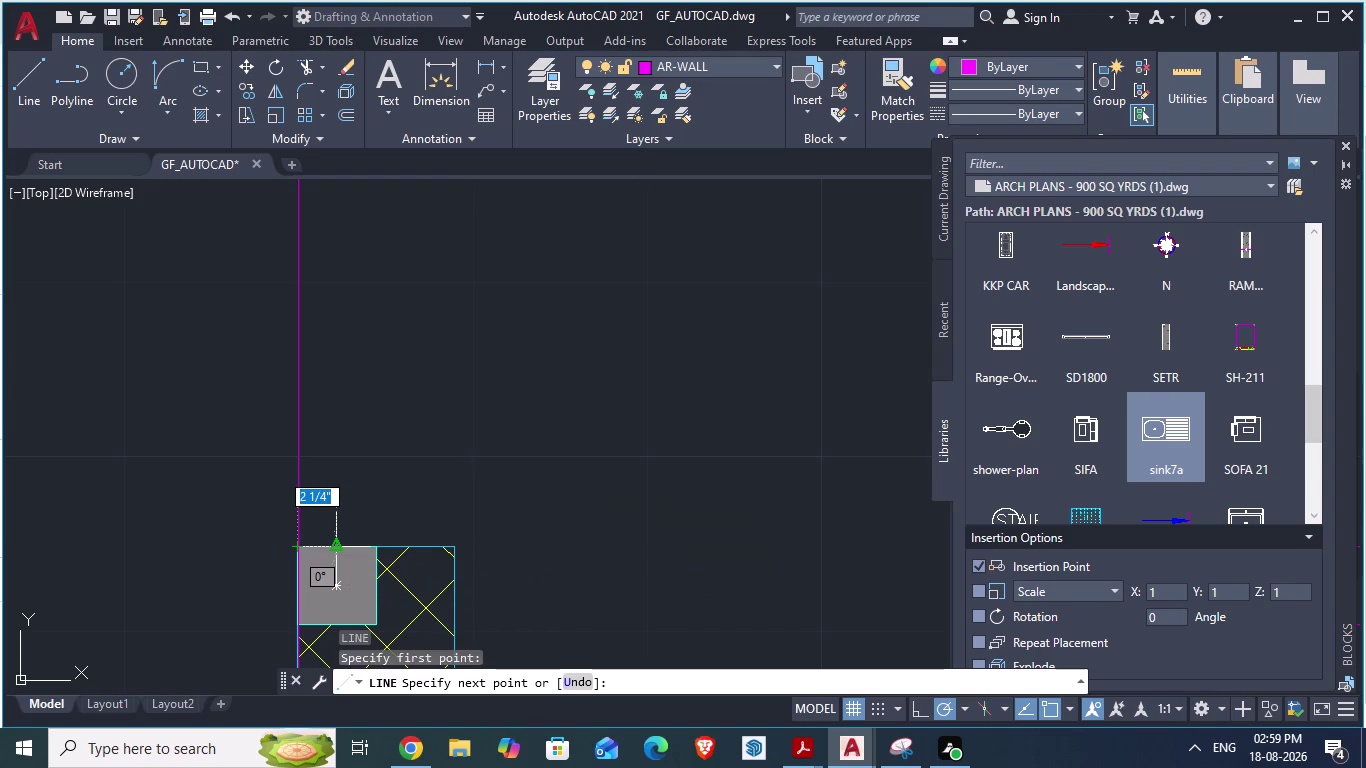
text(4.5")
key(Return)
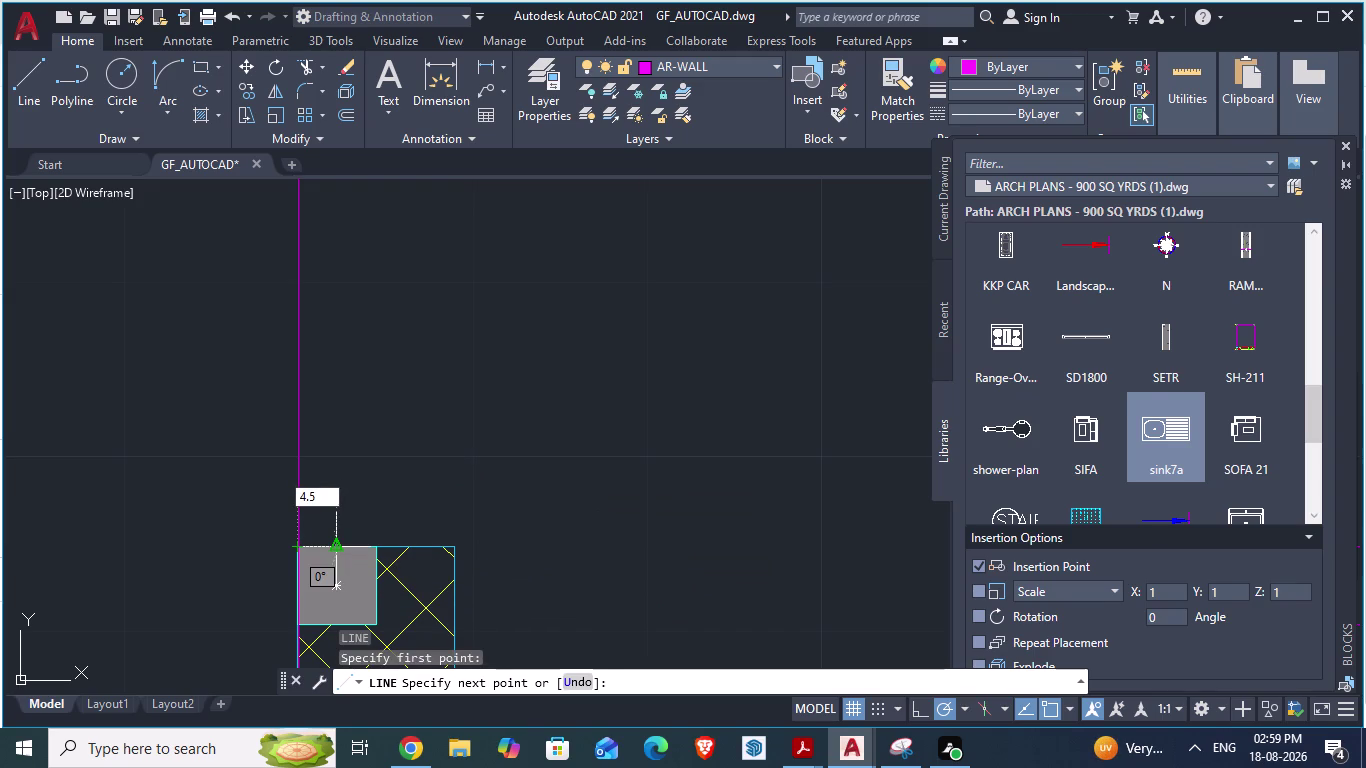
scroll(down, 3)
scroll(down, 3)
scroll(up, 3)
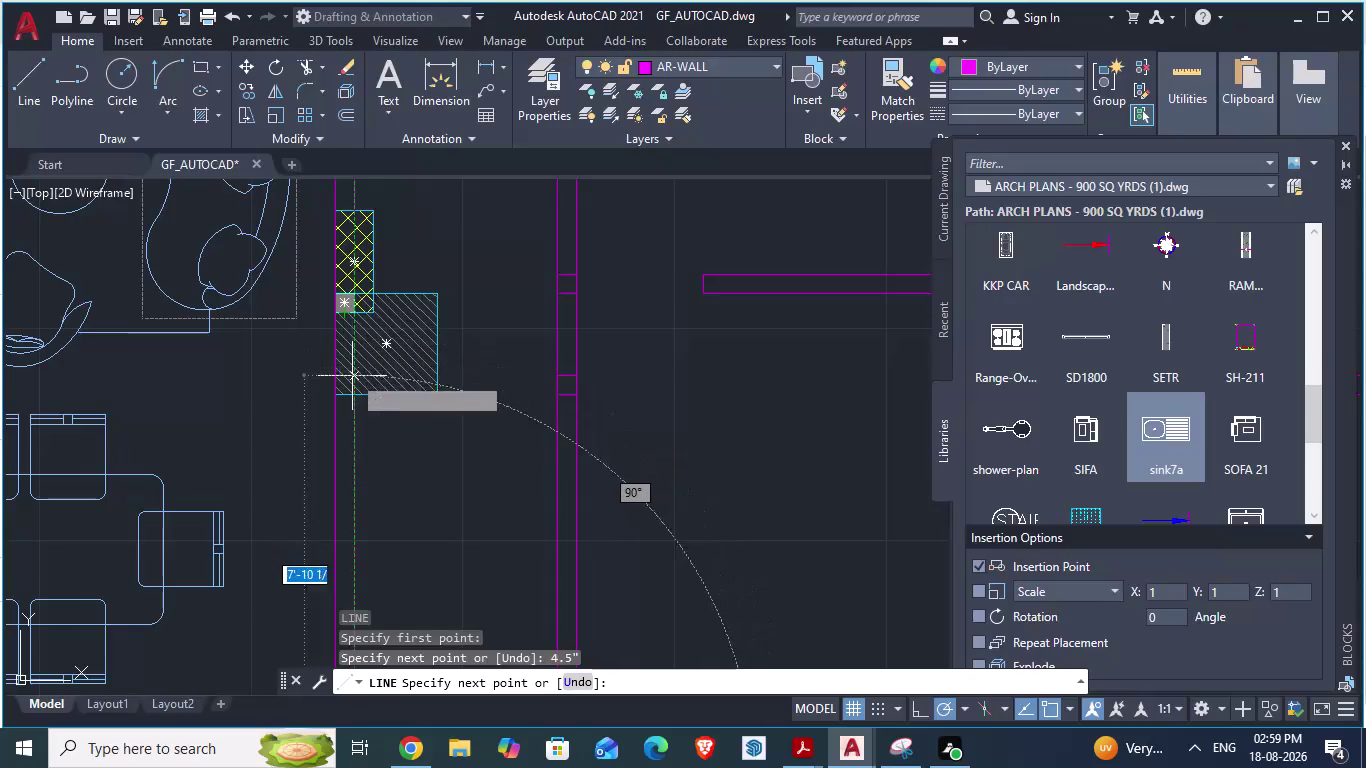
scroll(up, 3)
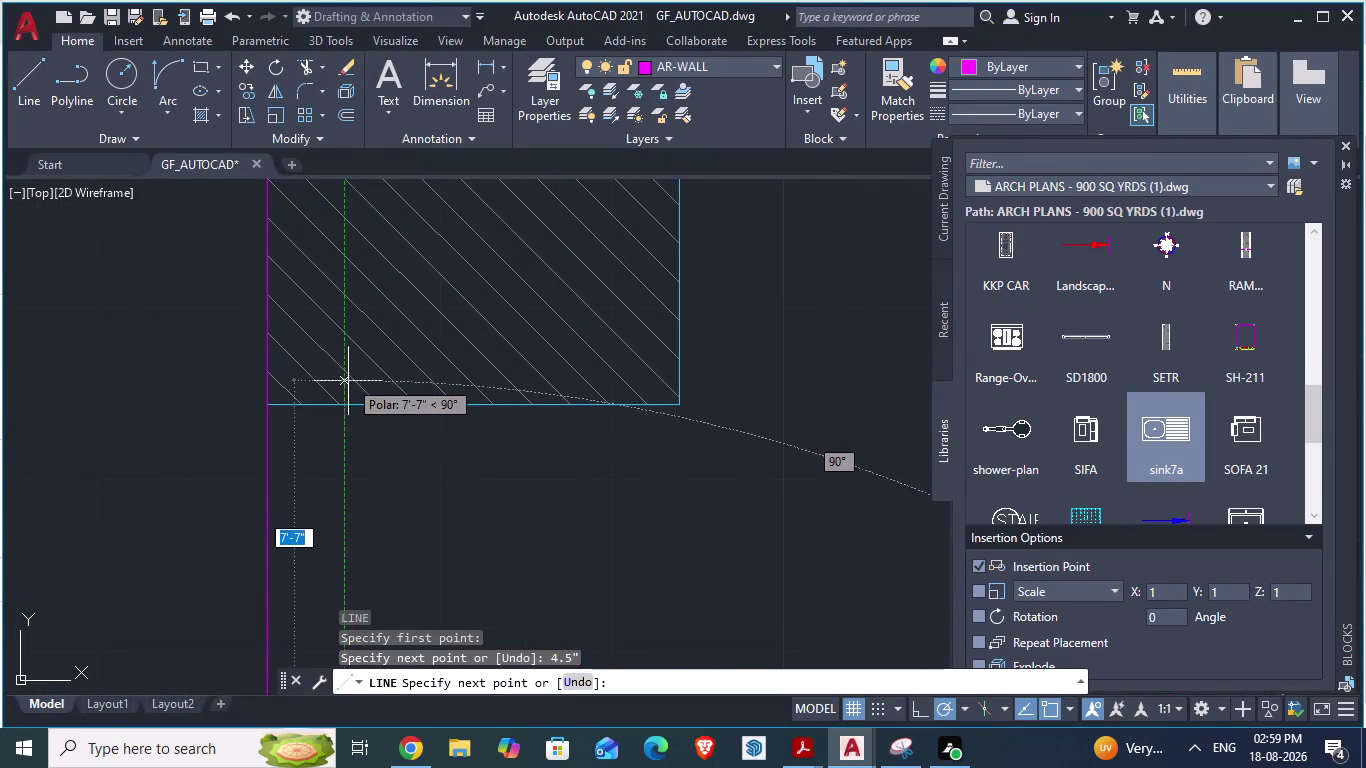
click(346, 397)
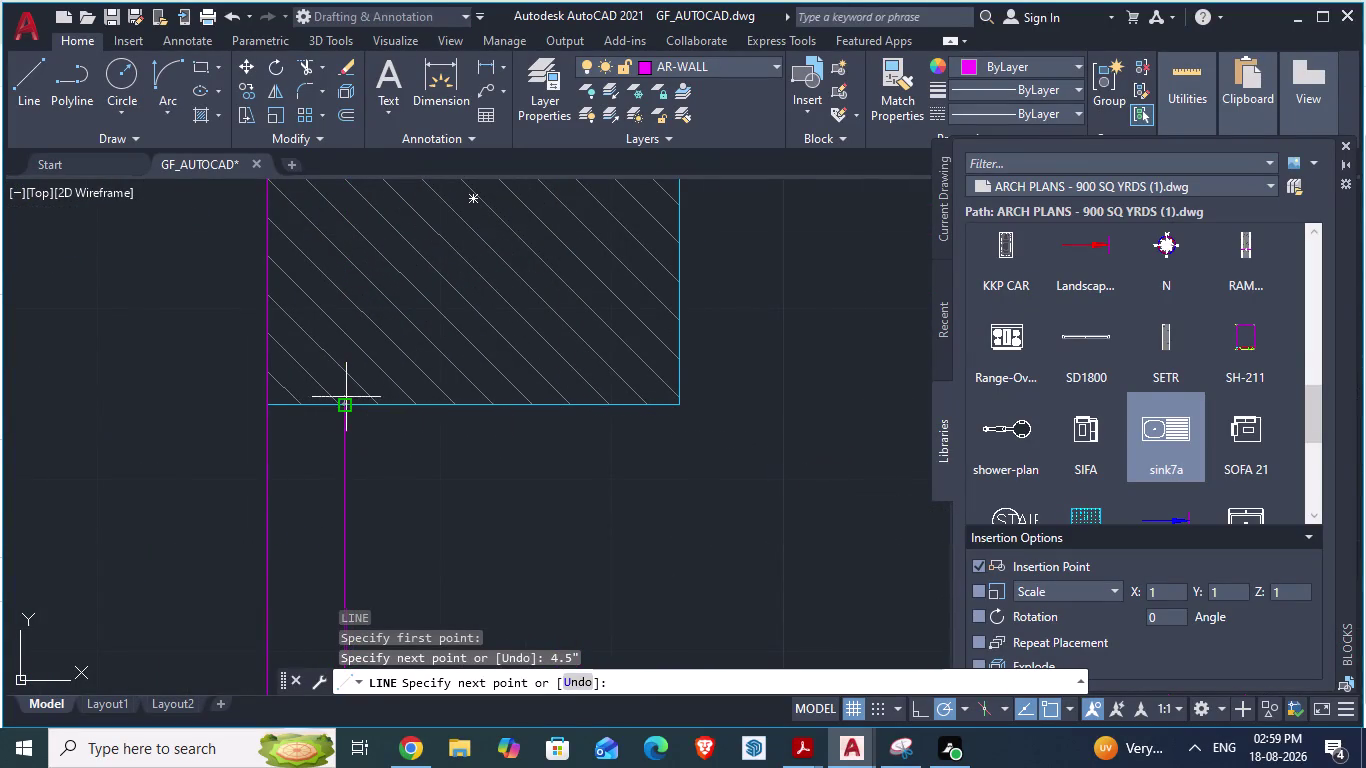
key(Return)
scroll(down, 3)
scroll(down, 3)
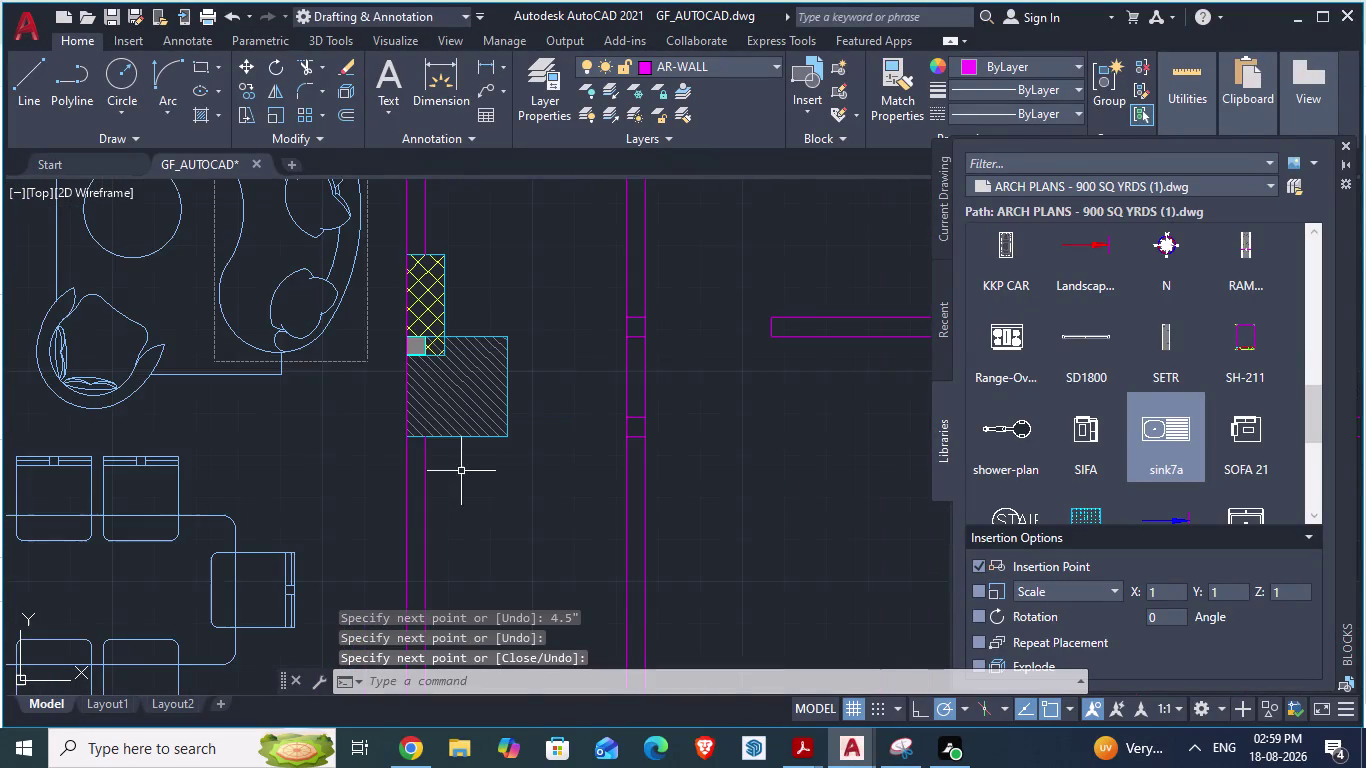
scroll(up, 3)
Measure the first wall gap with an aligned dimension, cancel it, and save GF_AUTOCAD.
text(da)
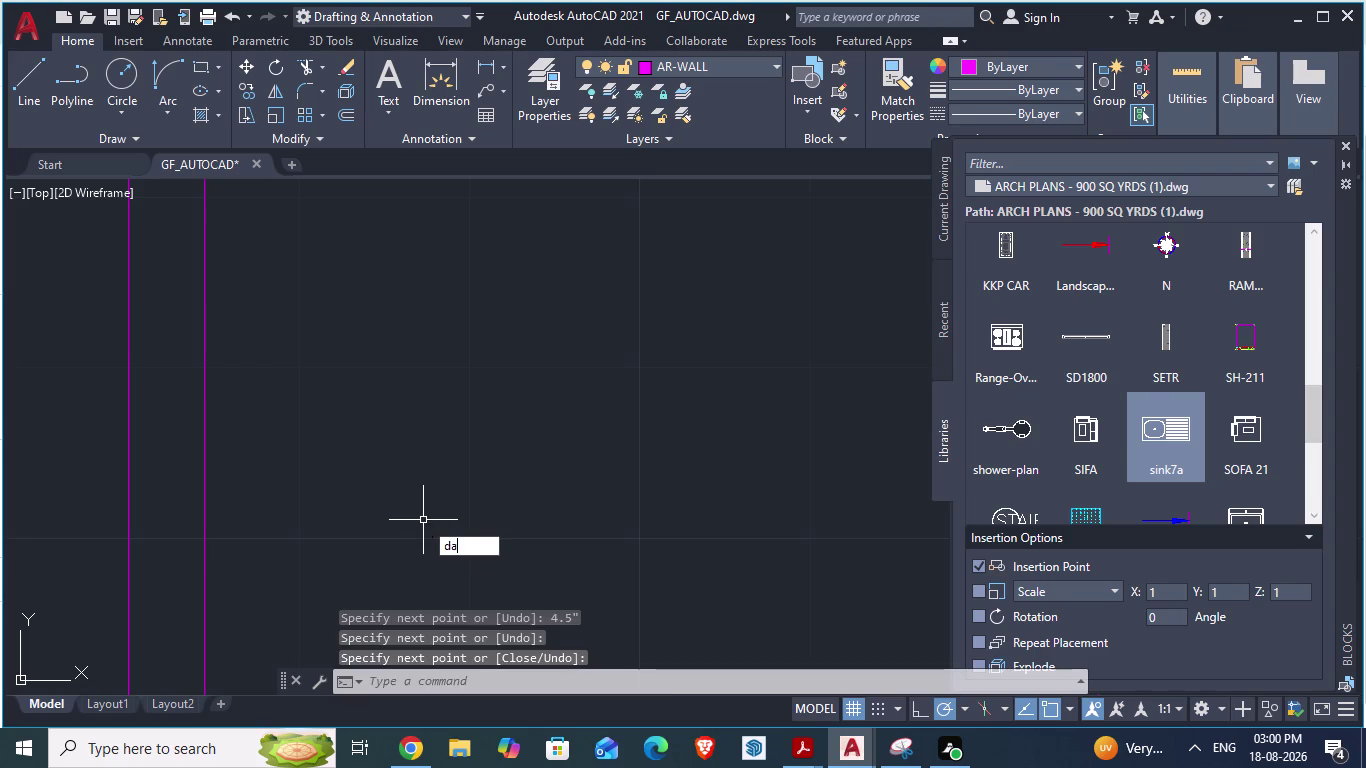
key(Return)
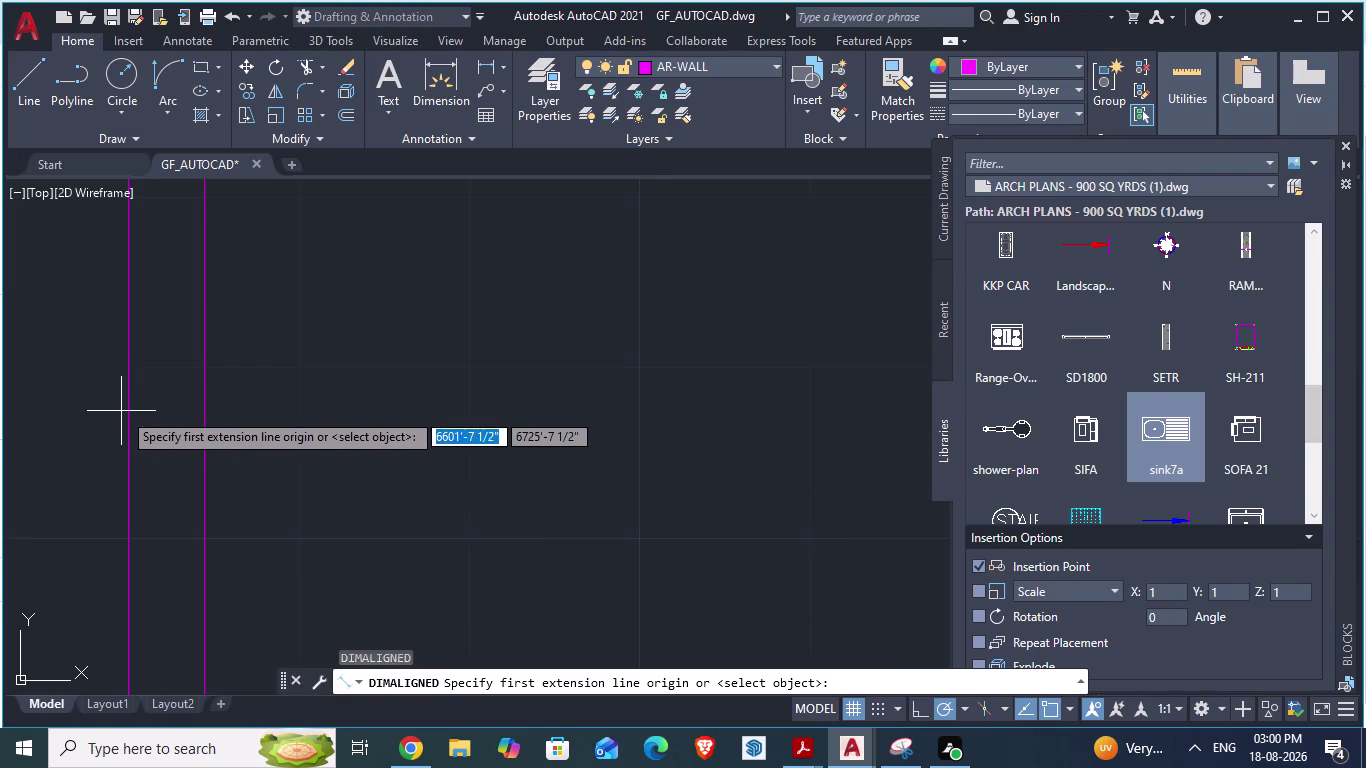
click(128, 413)
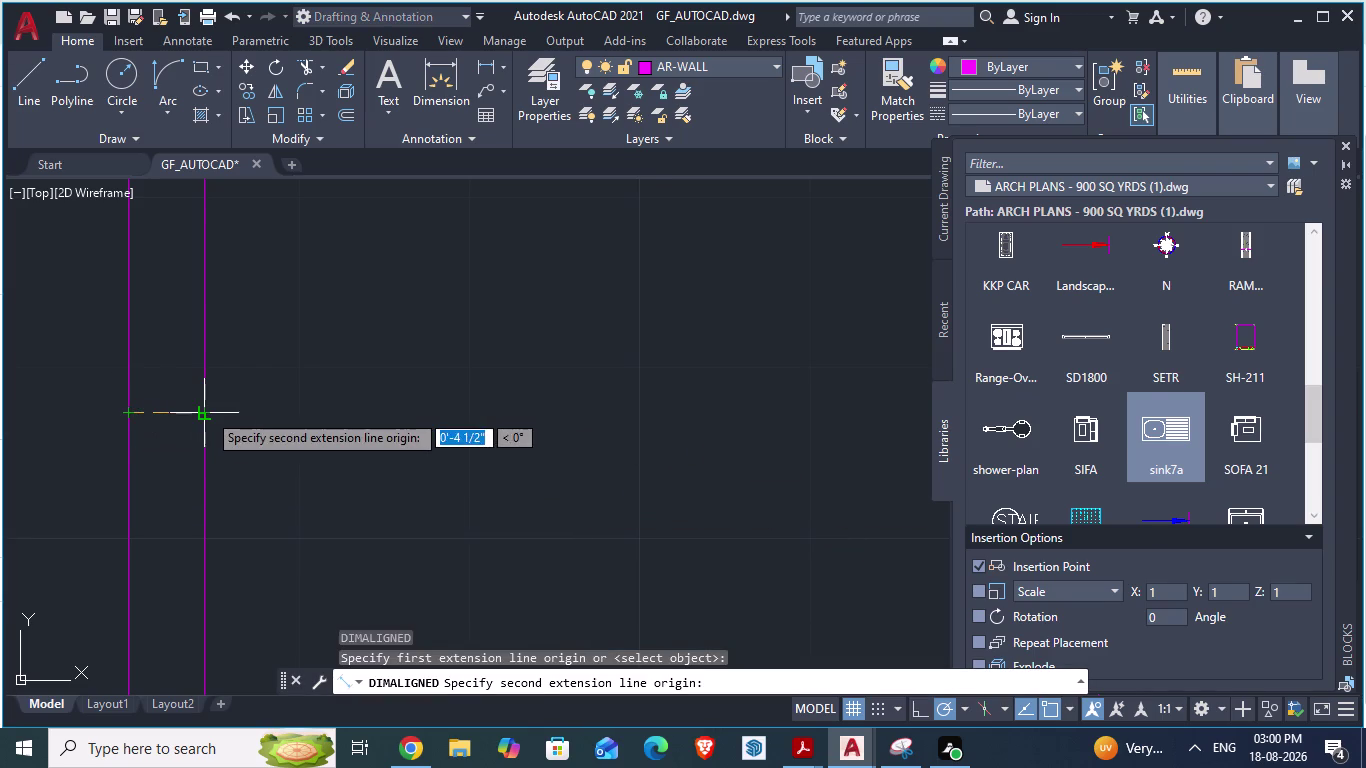
click(207, 412)
scroll(down, 3)
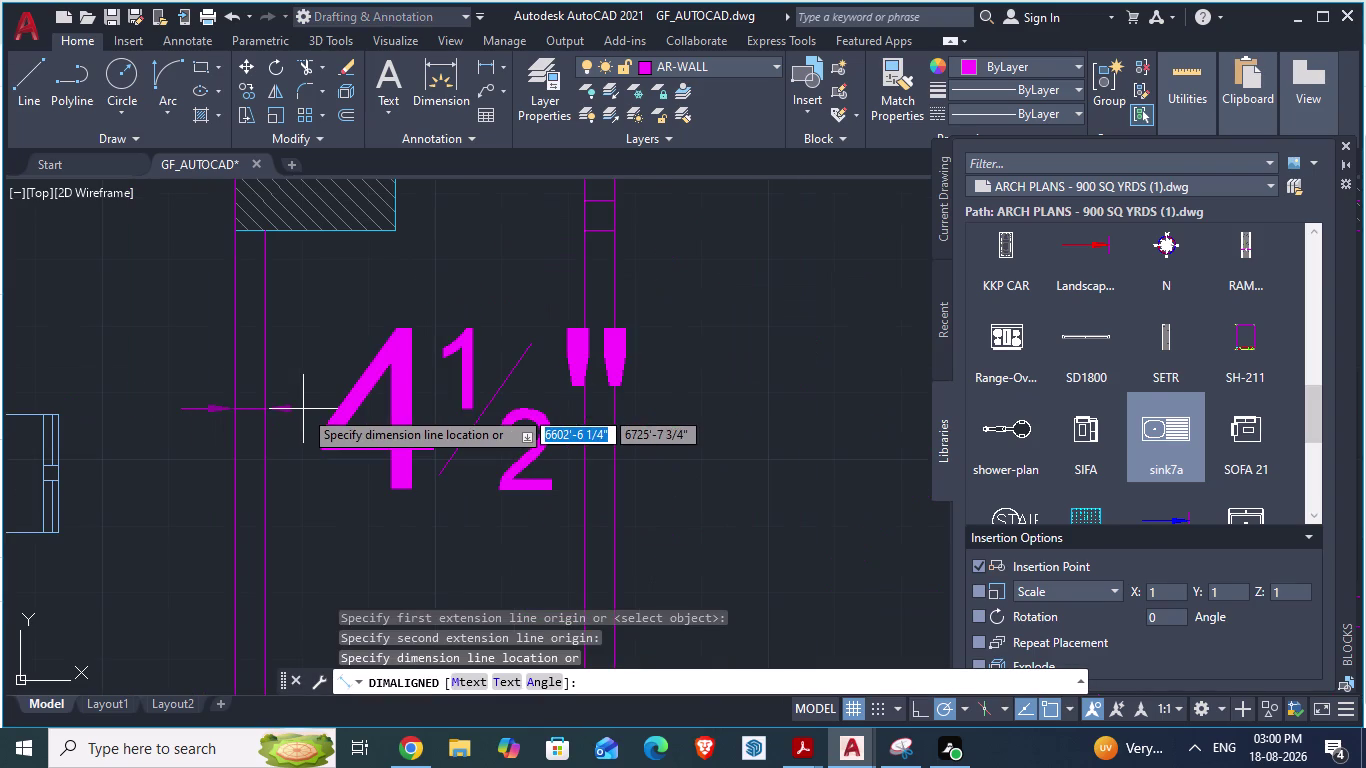
key(Escape)
scroll(down, 3)
scroll(down, 3)
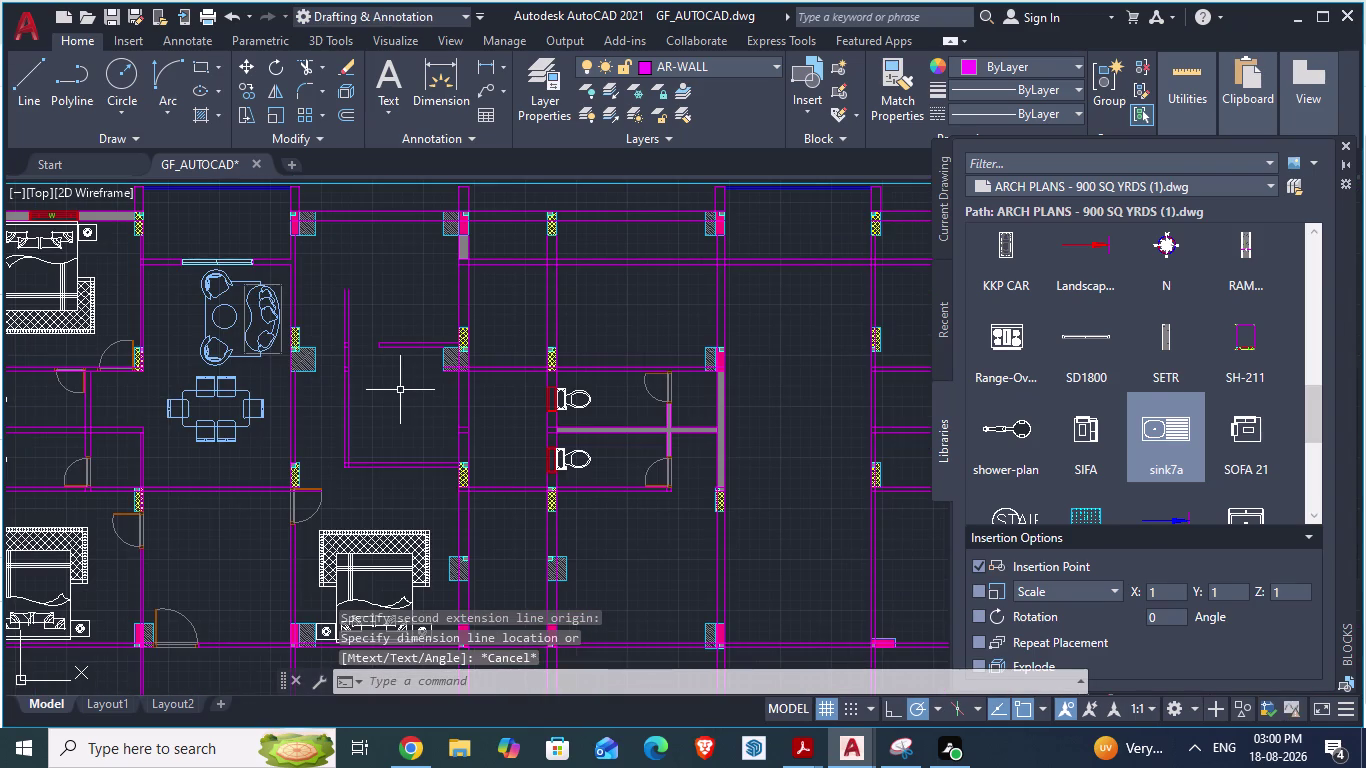
key(ctrl+s)
Measure the next wall gap (4 1/2"), cancel, save again, and switch to ARCH PLANS.
scroll(up, 3)
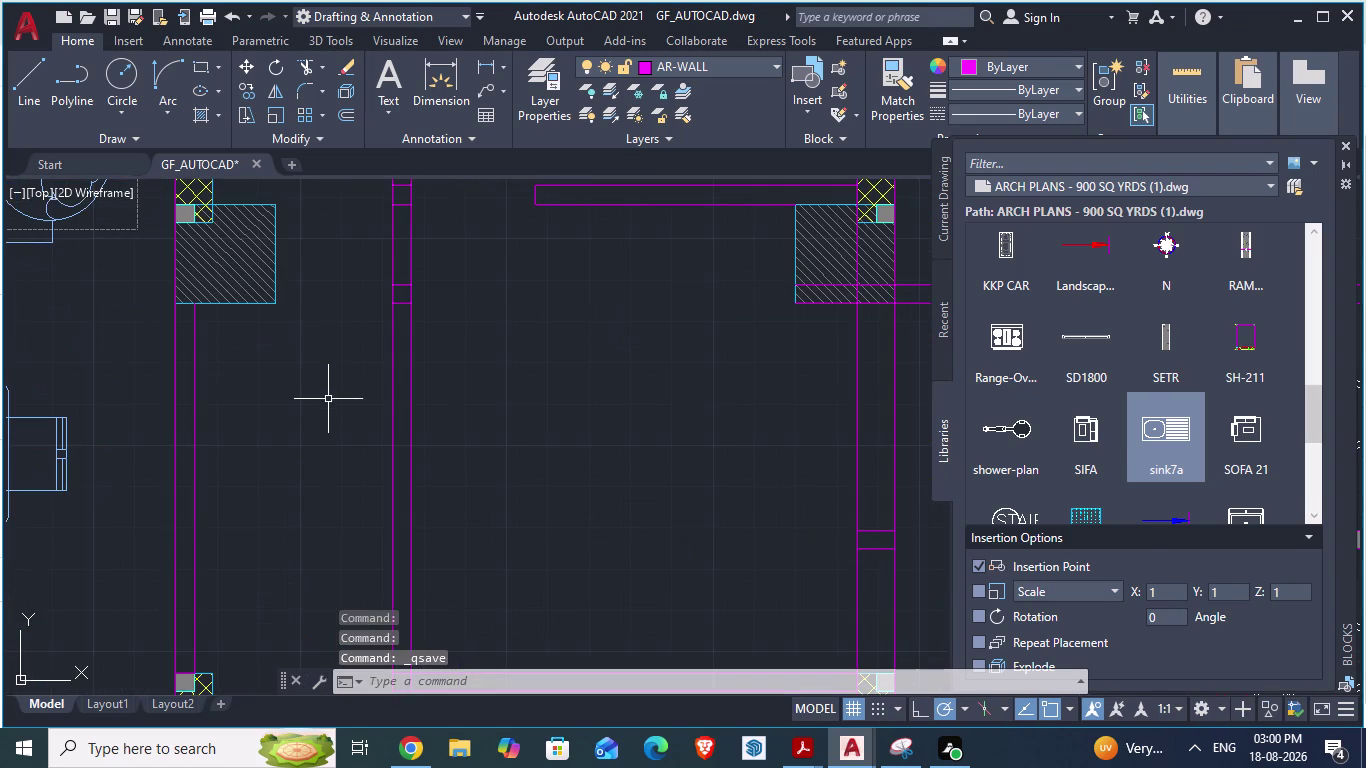
scroll(up, 3)
text(da)
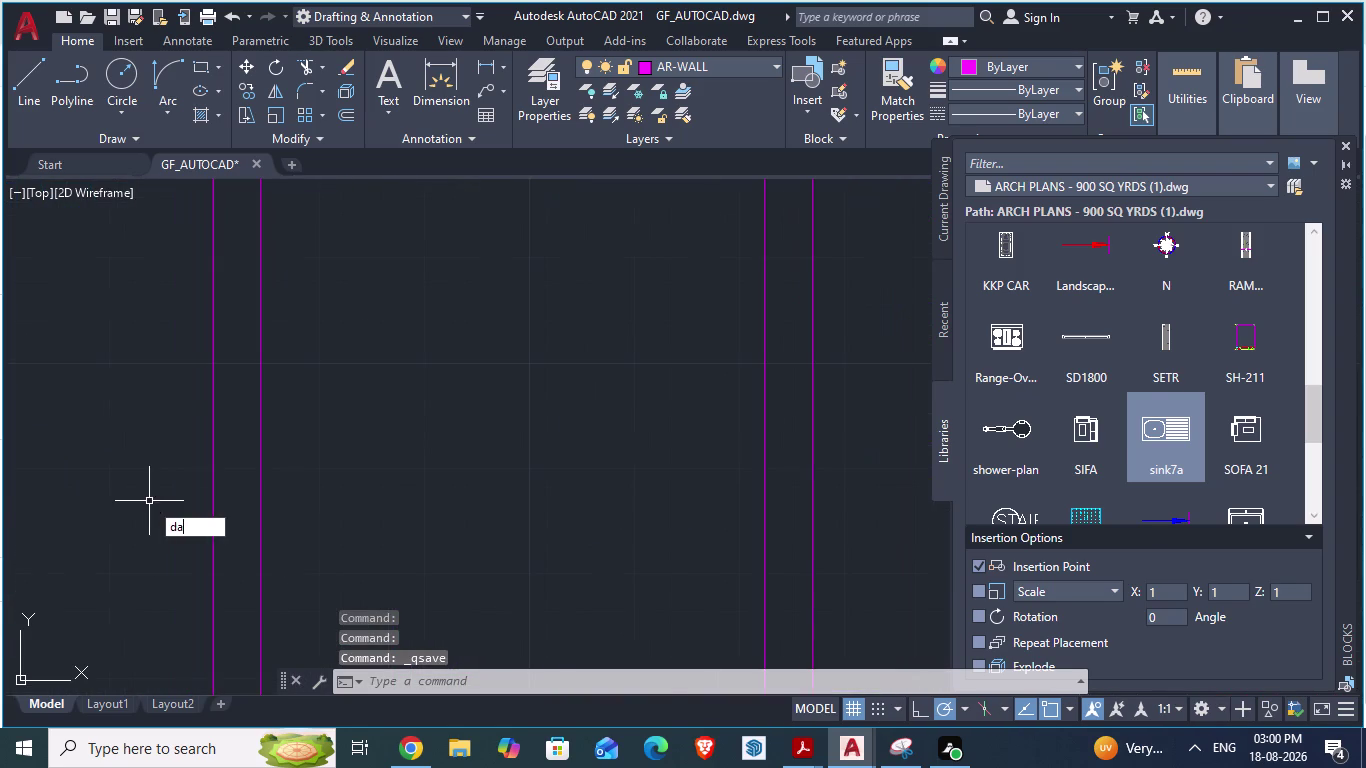
key(Return)
click(206, 394)
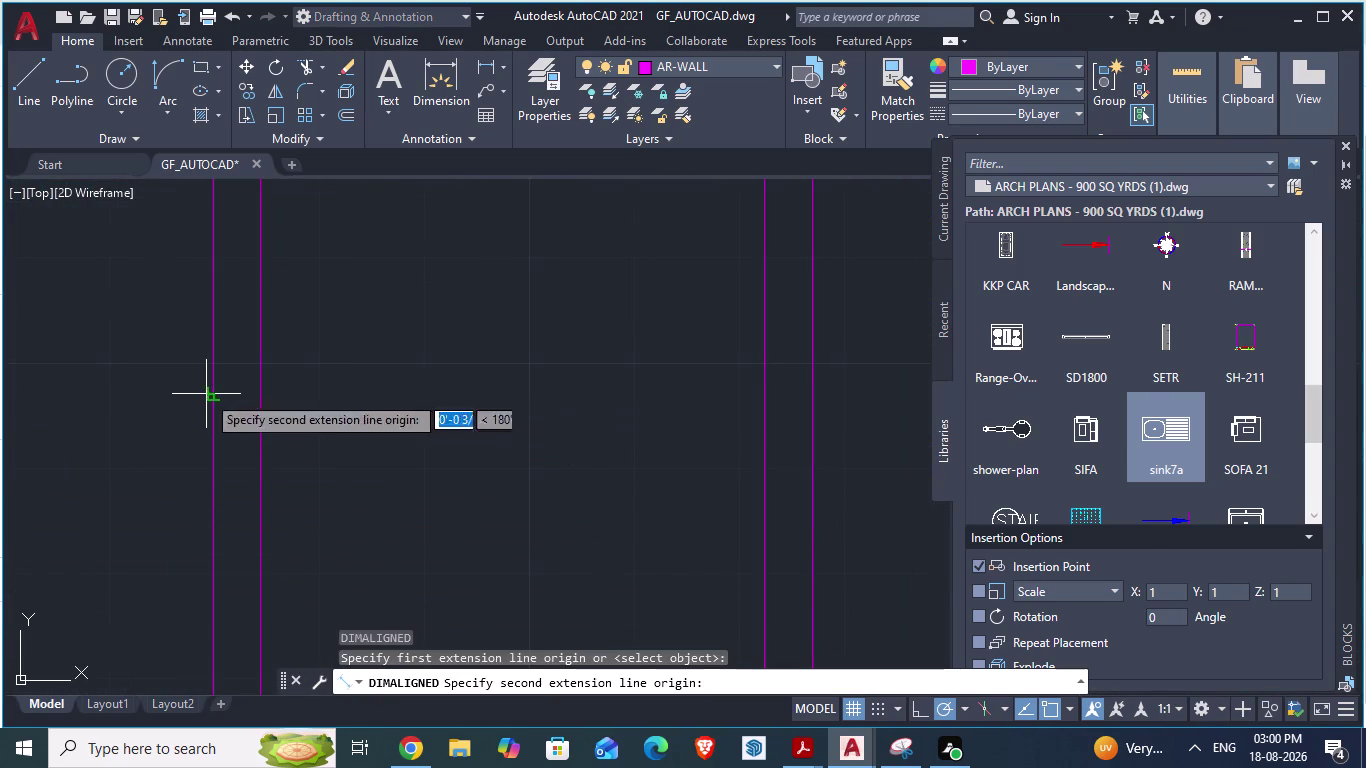
click(263, 393)
key(Escape)
scroll(down, 3)
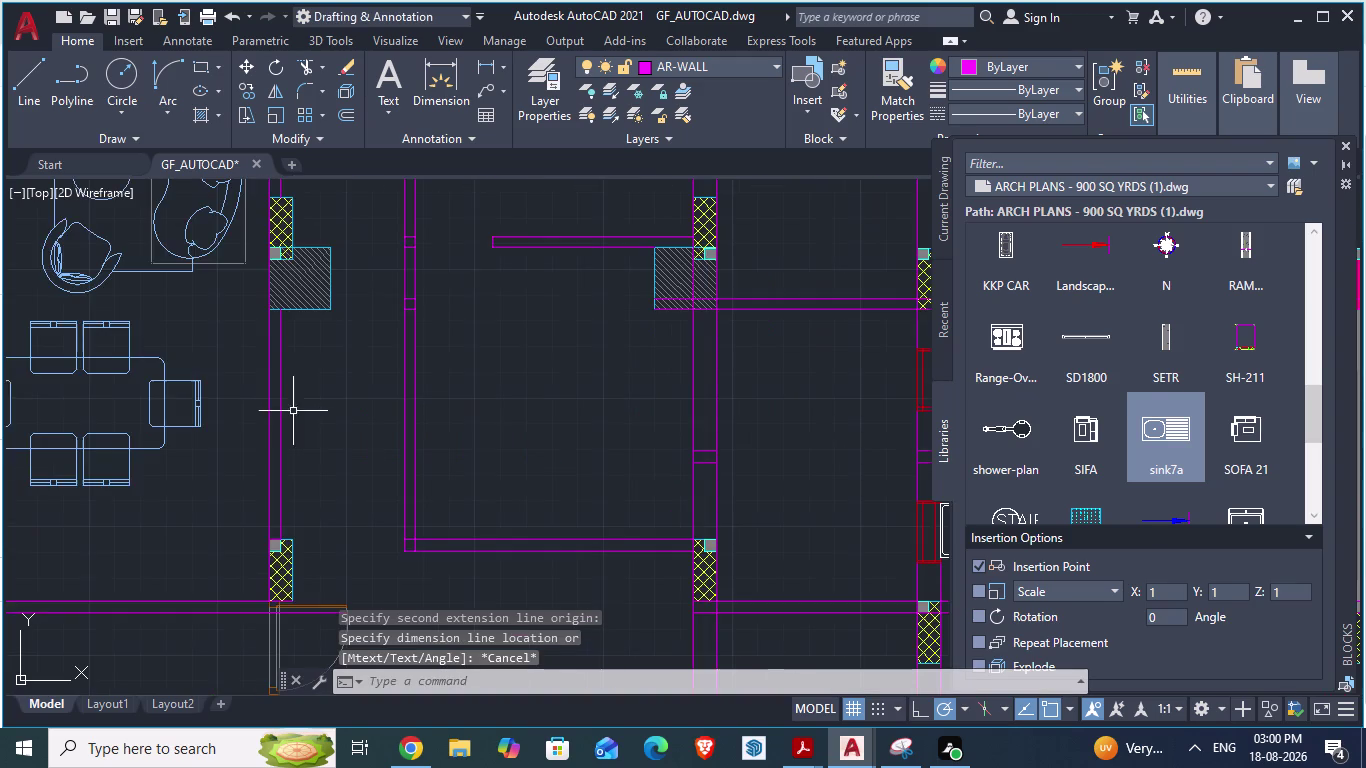
scroll(down, 3)
key(ctrl+s)
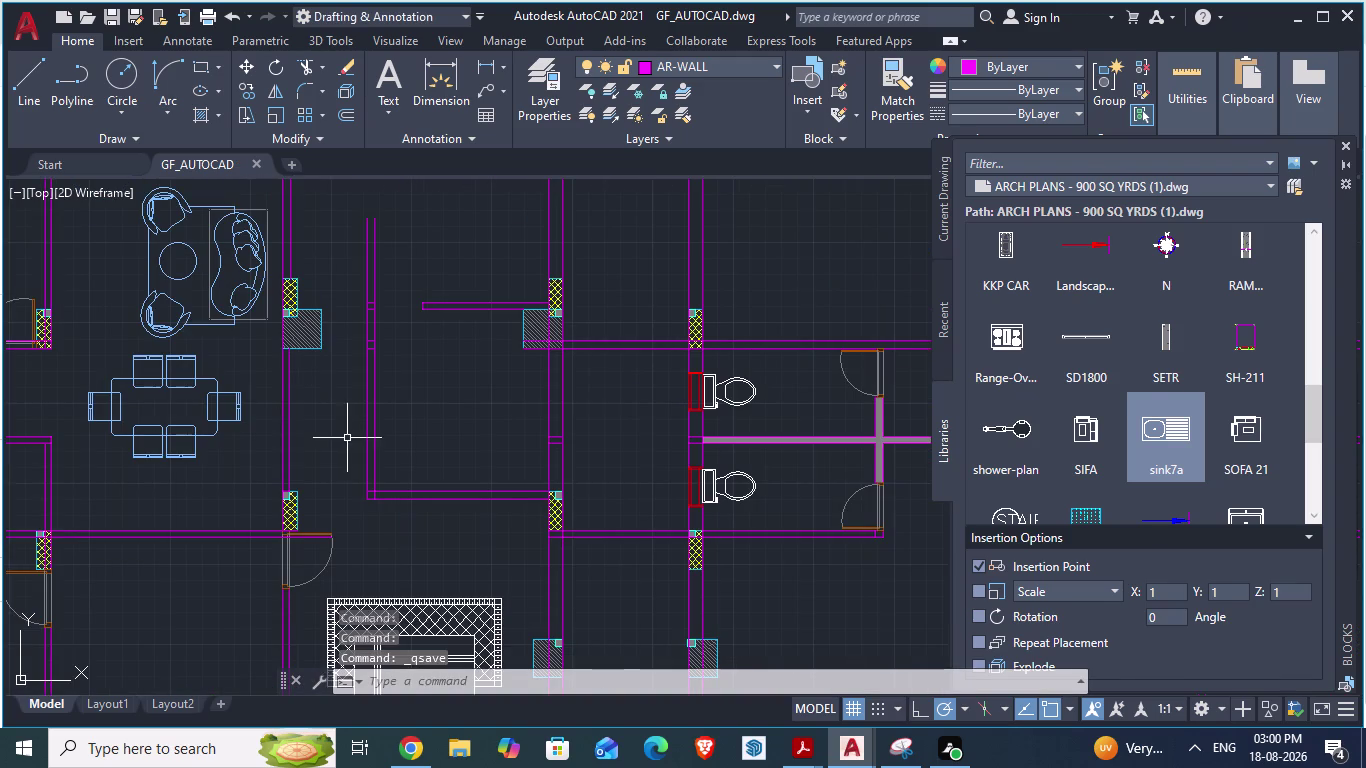
key(alt+Tab)
scroll(down, 3)
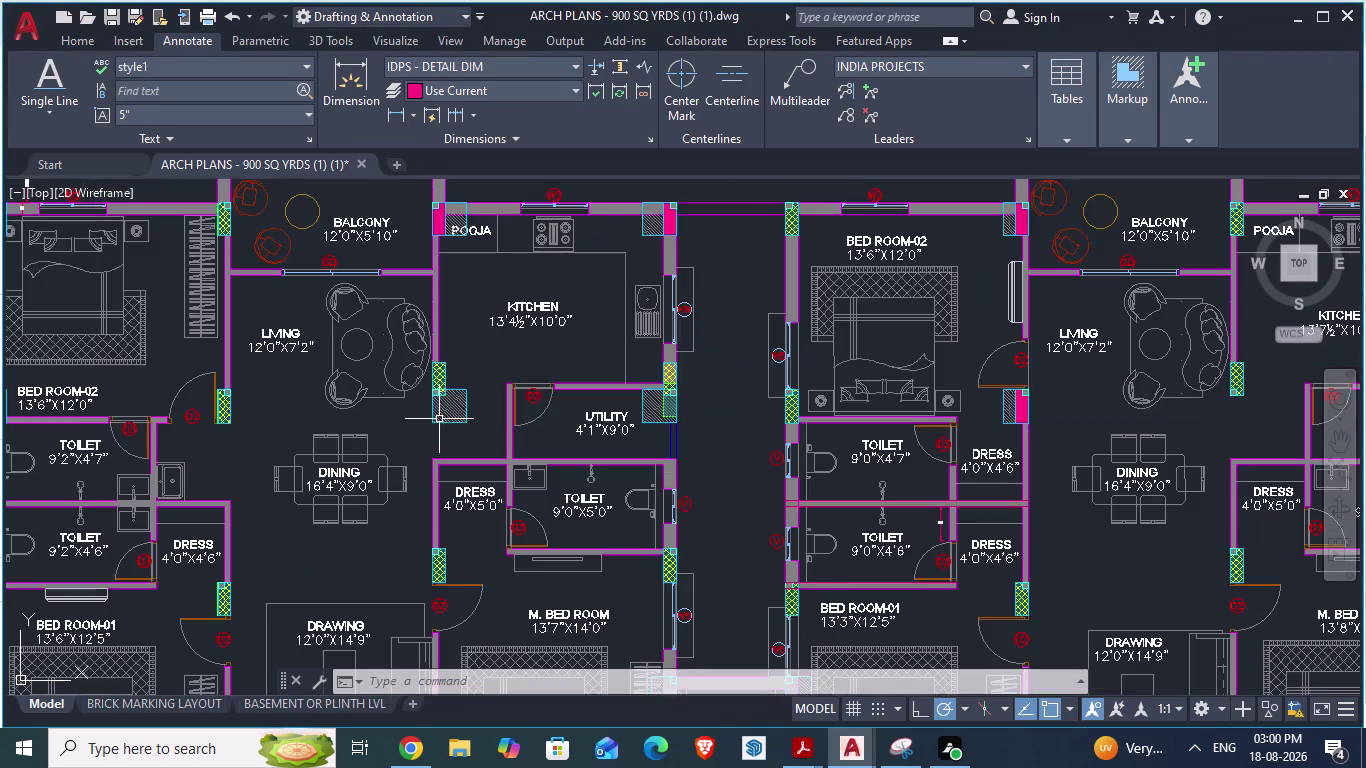
scroll(up, 3)
key(space)
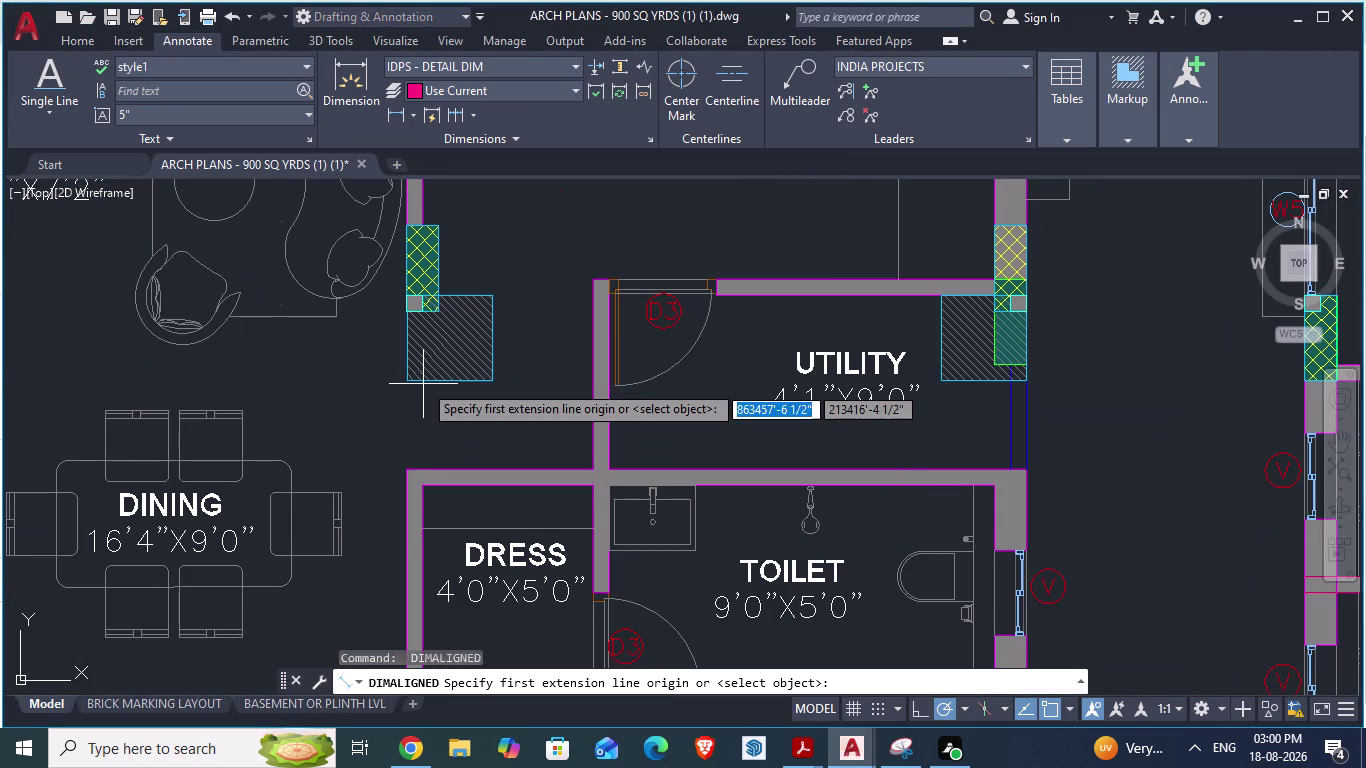
click(403, 381)
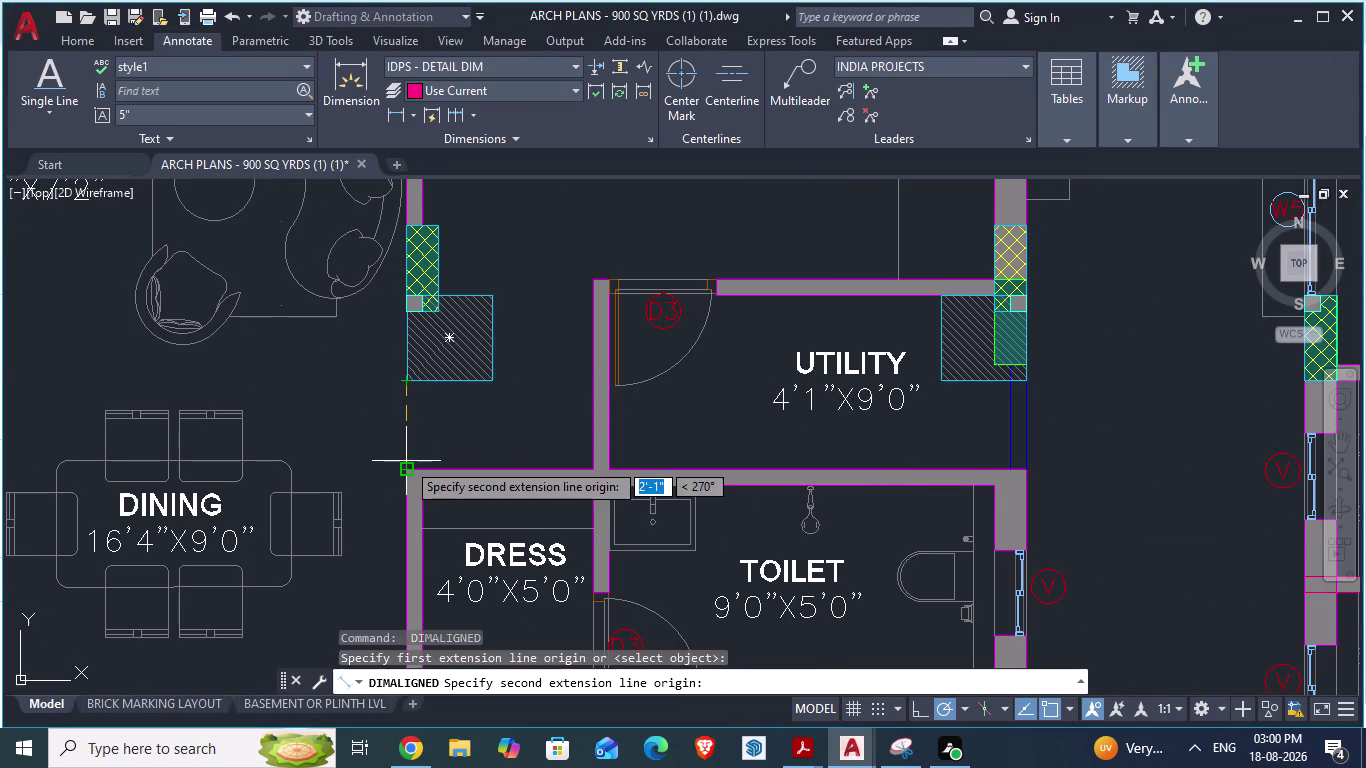
key(Escape)
key(alt+Tab)
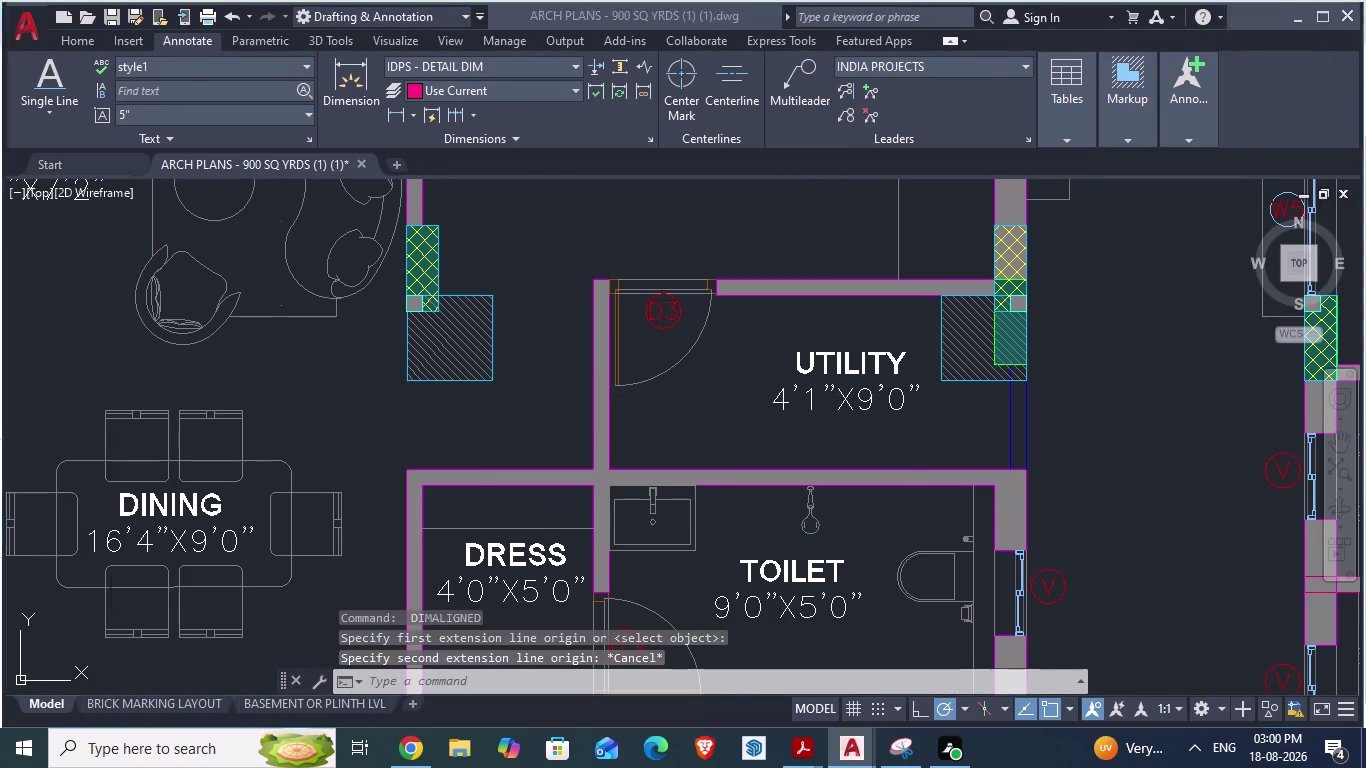
scroll(up, 3)
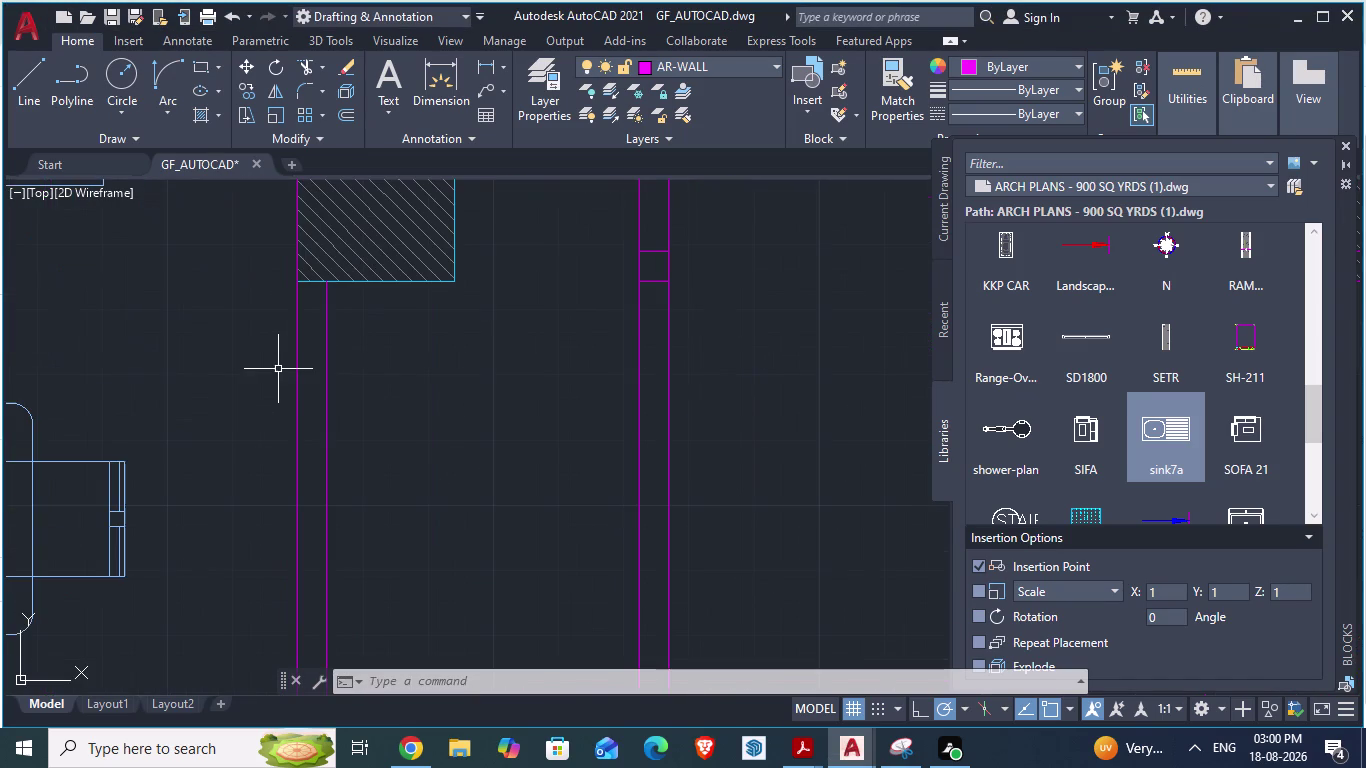
key(l)
key(Return)
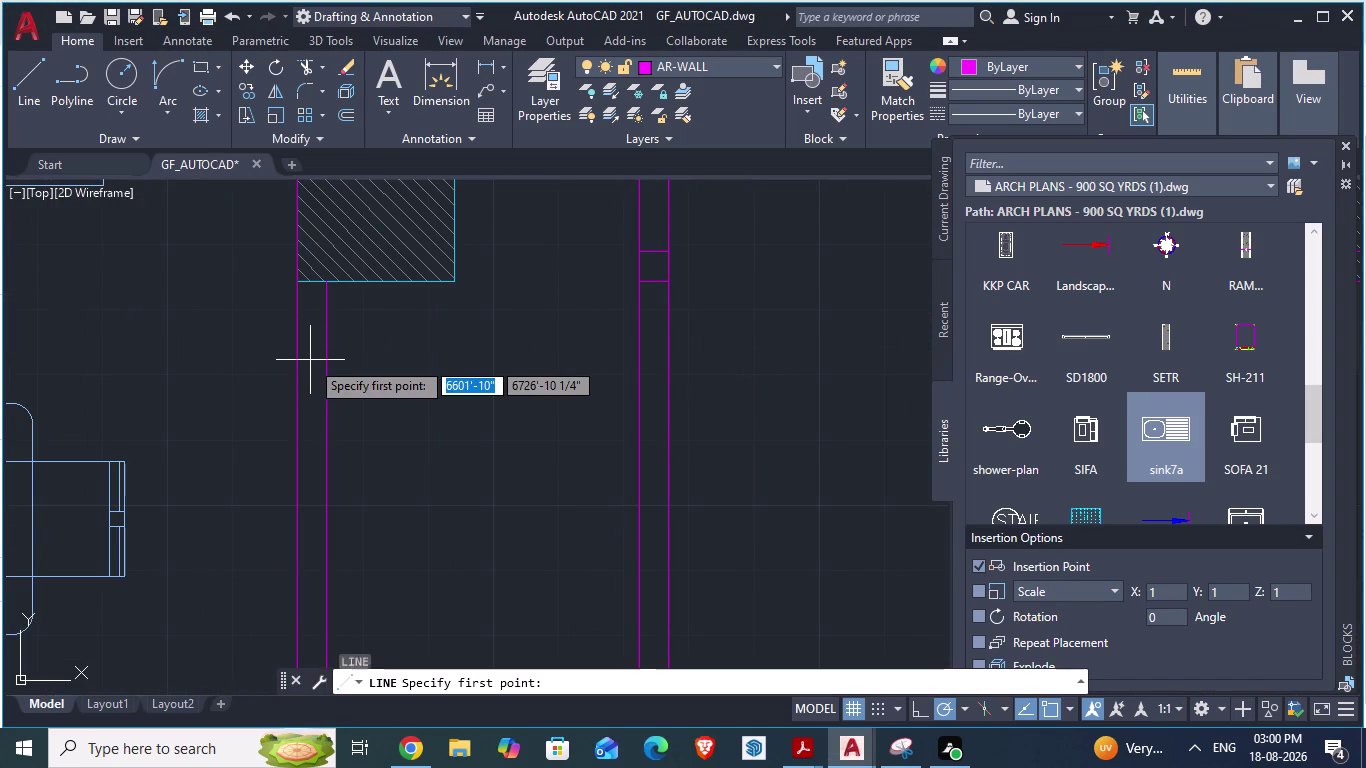
click(329, 287)
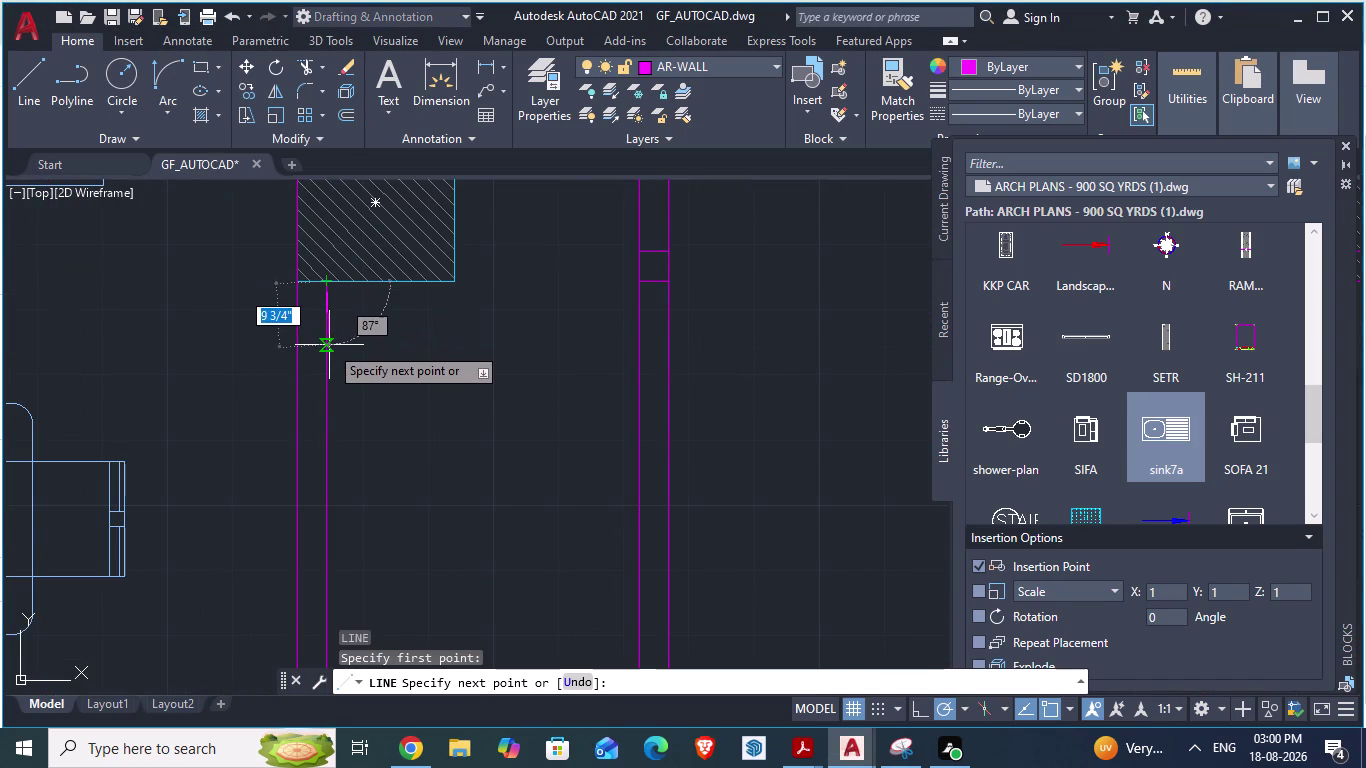
scroll(up, 3)
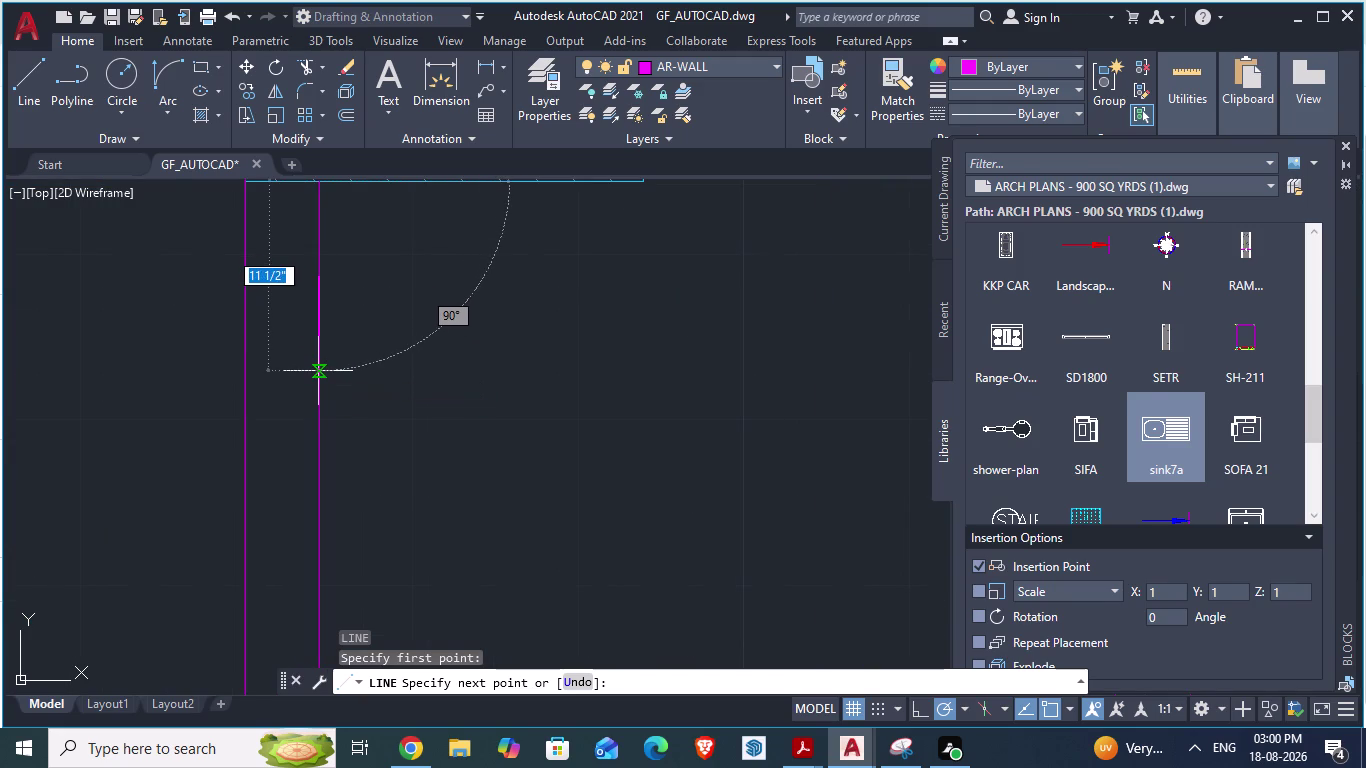
text(2'1)
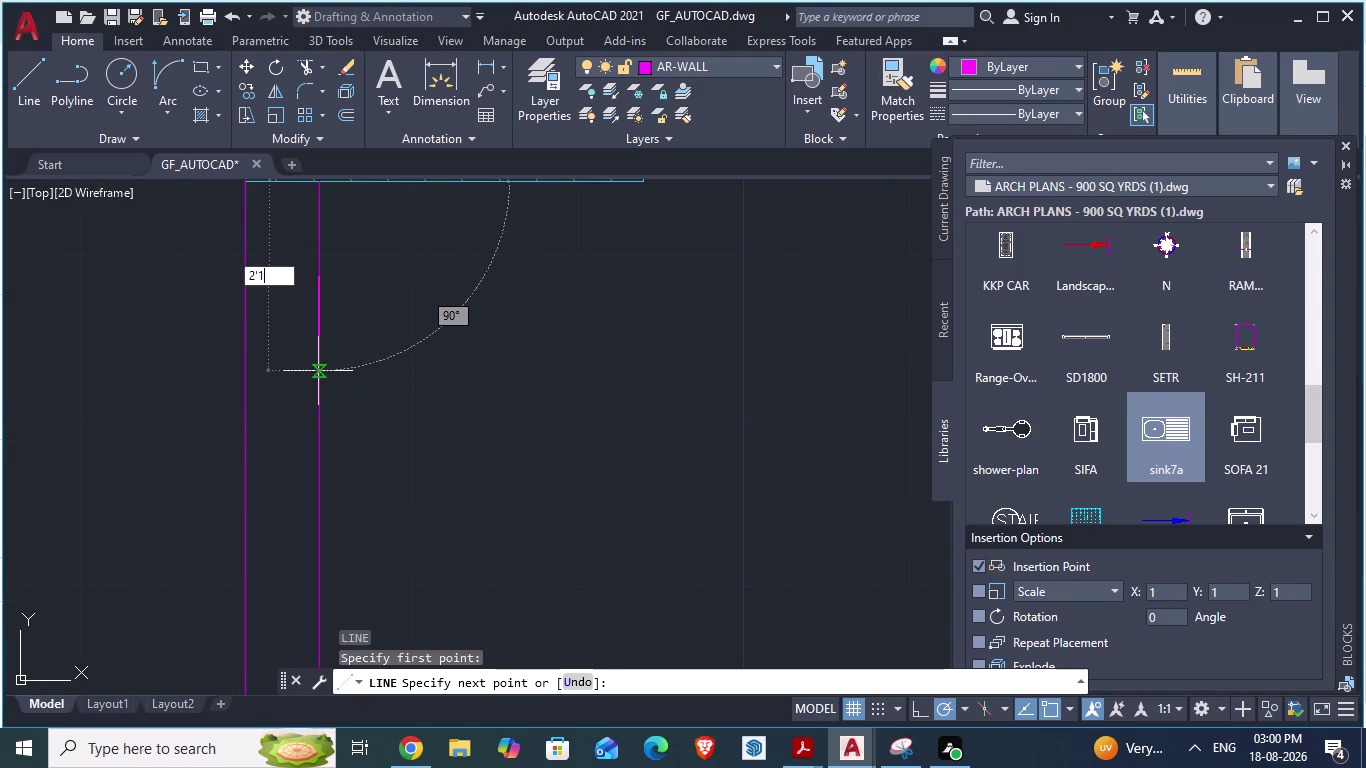
text(")
key(Return)
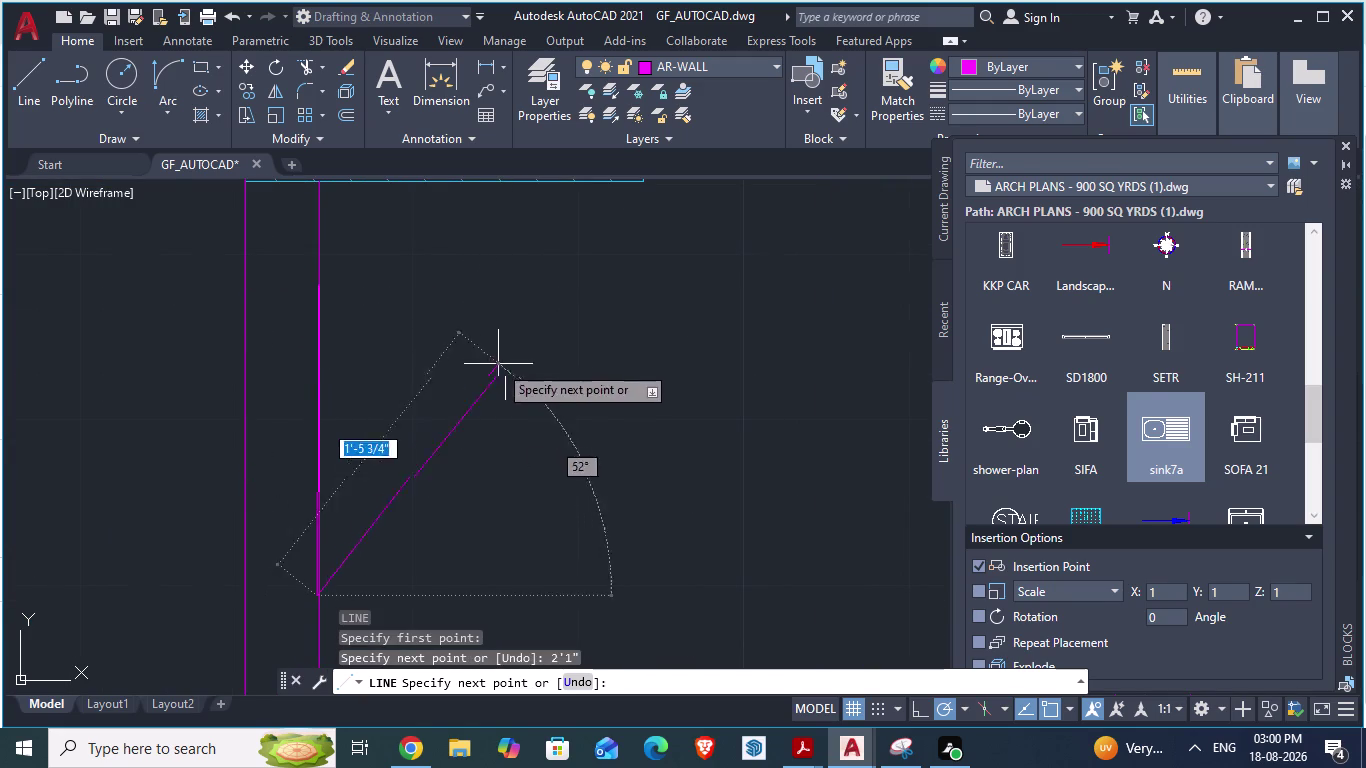
key(Escape)
scroll(down, 3)
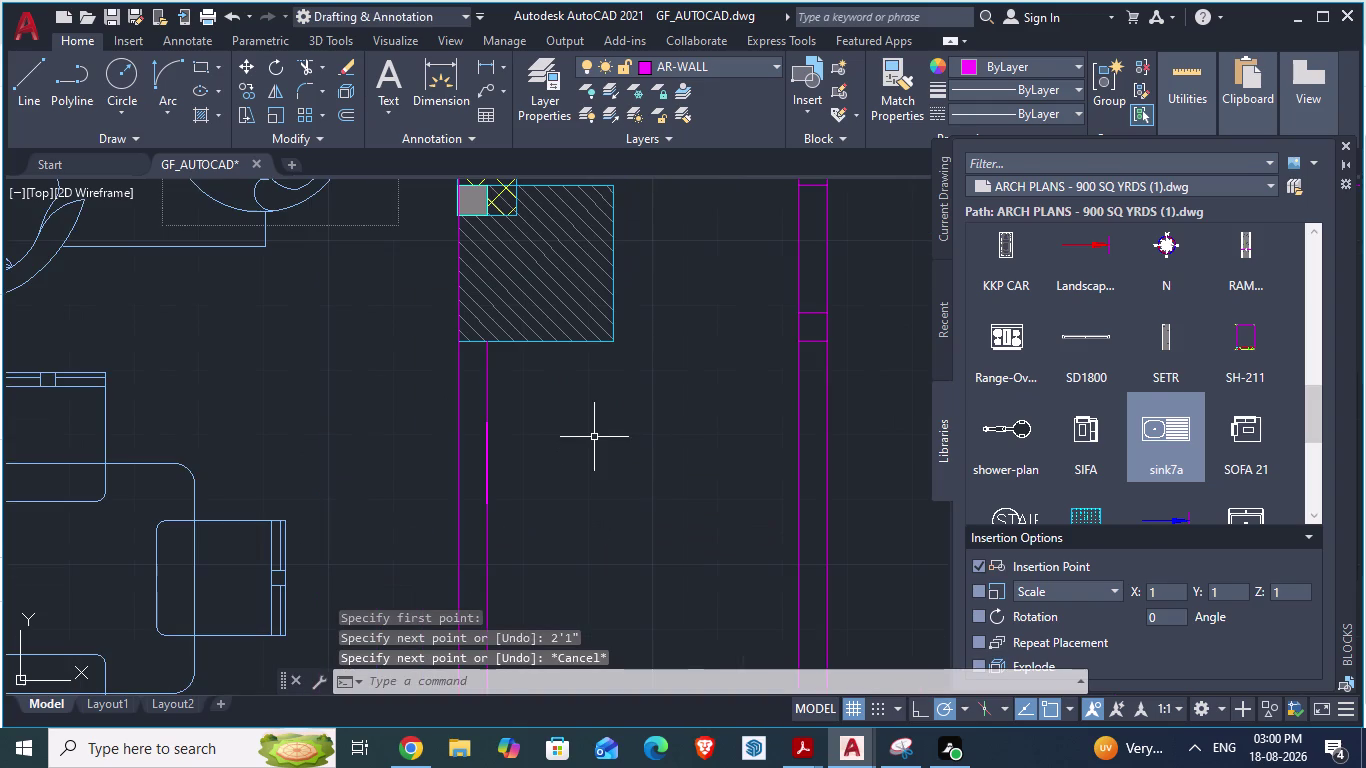
key(ctrl+z)
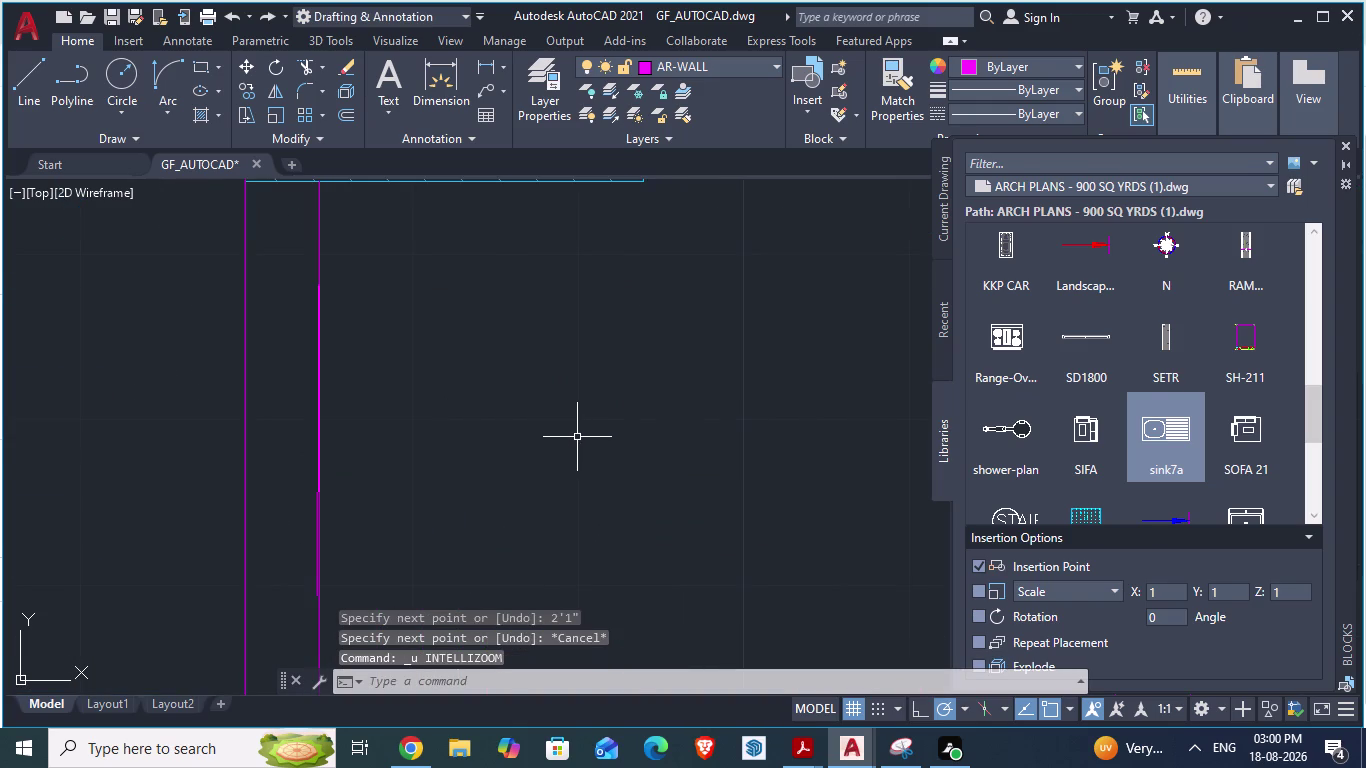
key(ctrl+z)
scroll(down, 3)
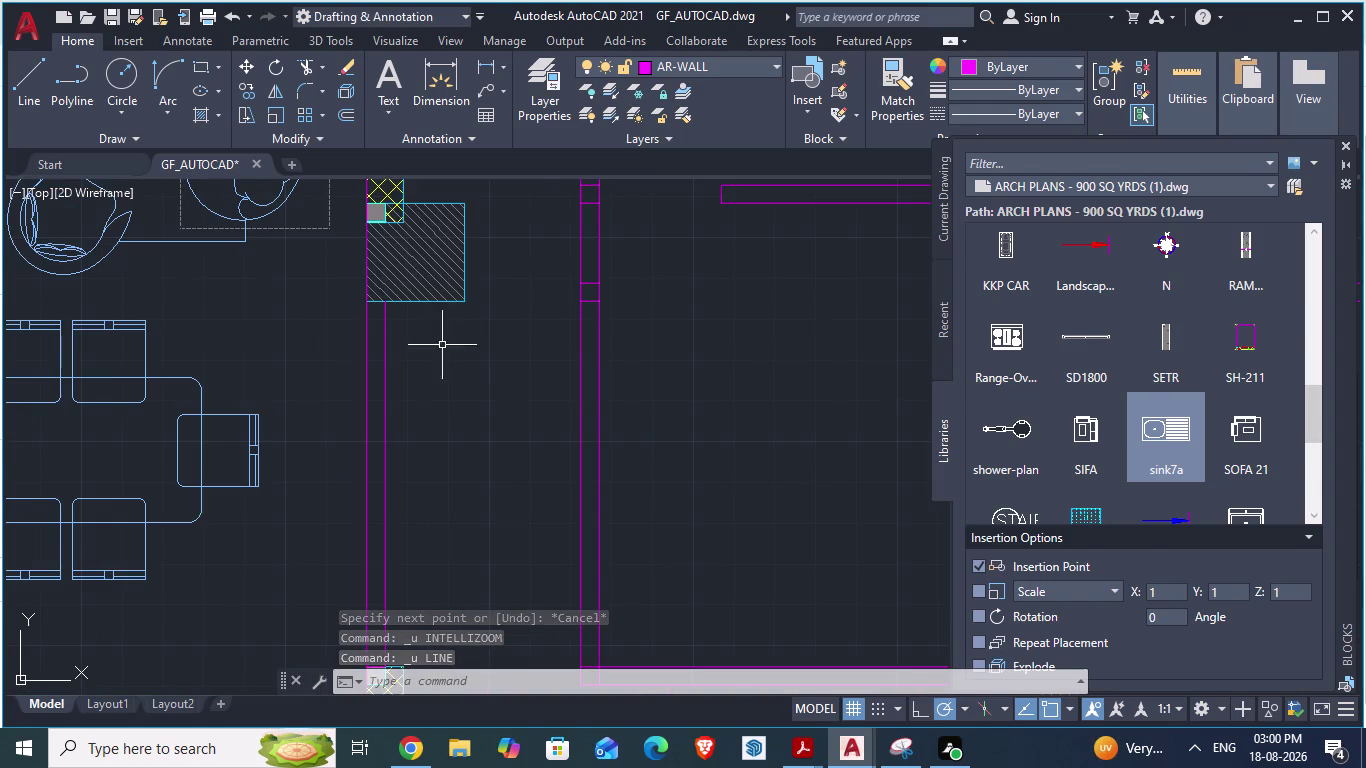
scroll(down, 3)
scroll(up, 3)
scroll(up, 3)
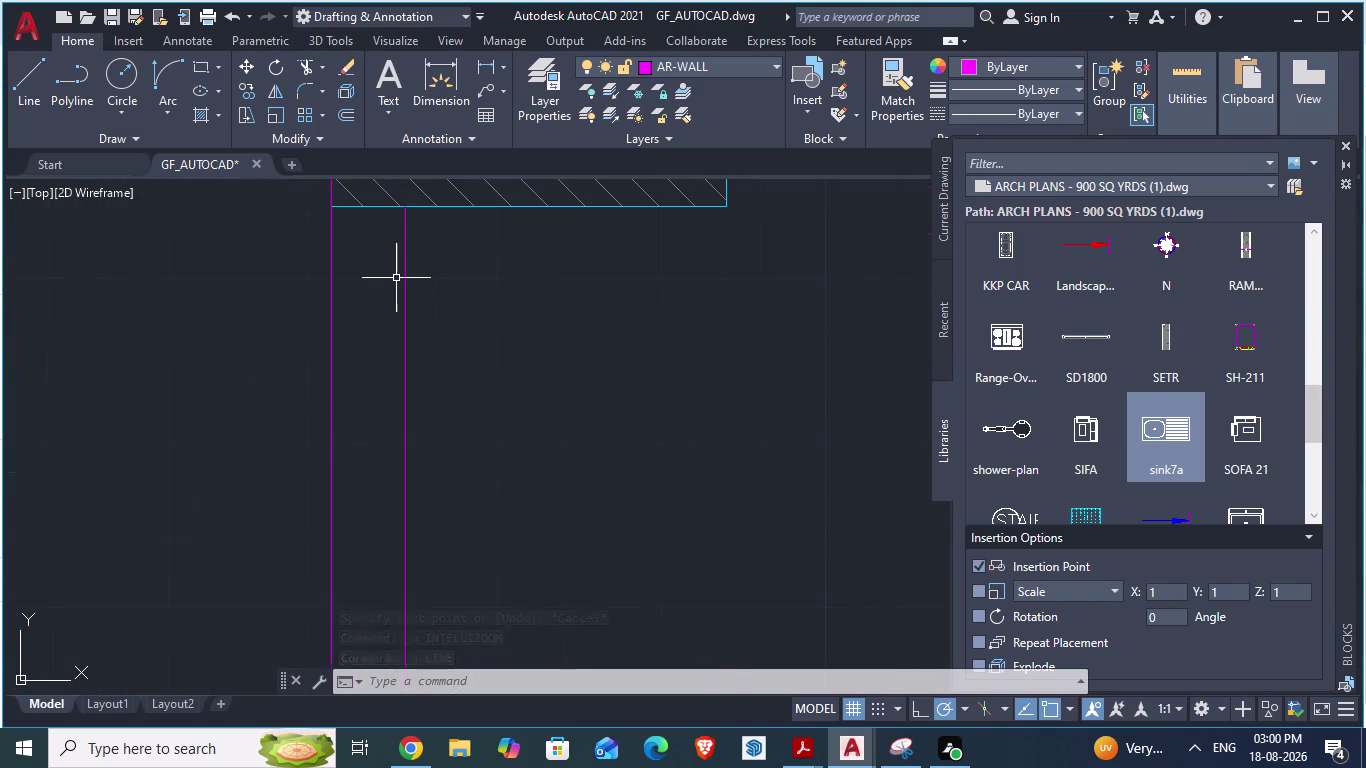
scroll(down, 3)
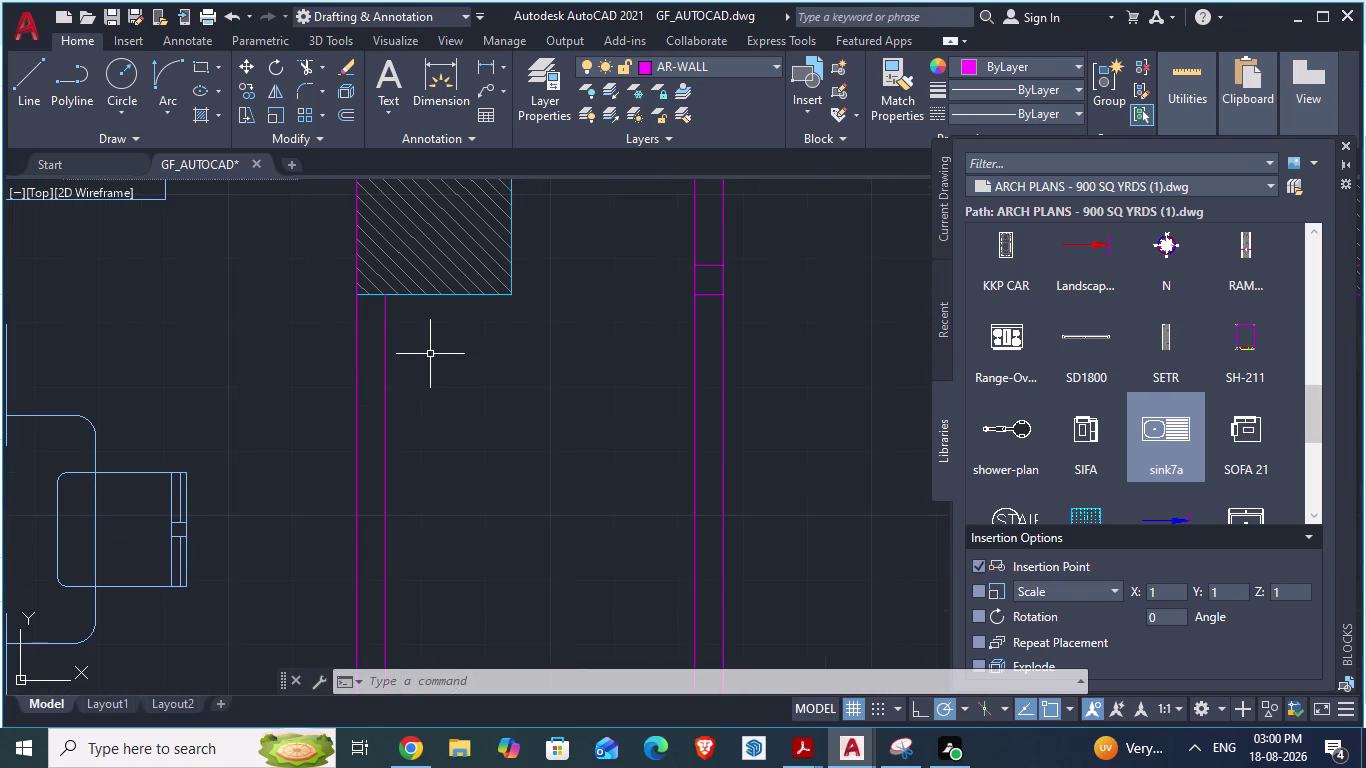
Abandon an aligned dimension from the column corner, then delete the stray vertical line below the wall edge.
text(da)
key(Return)
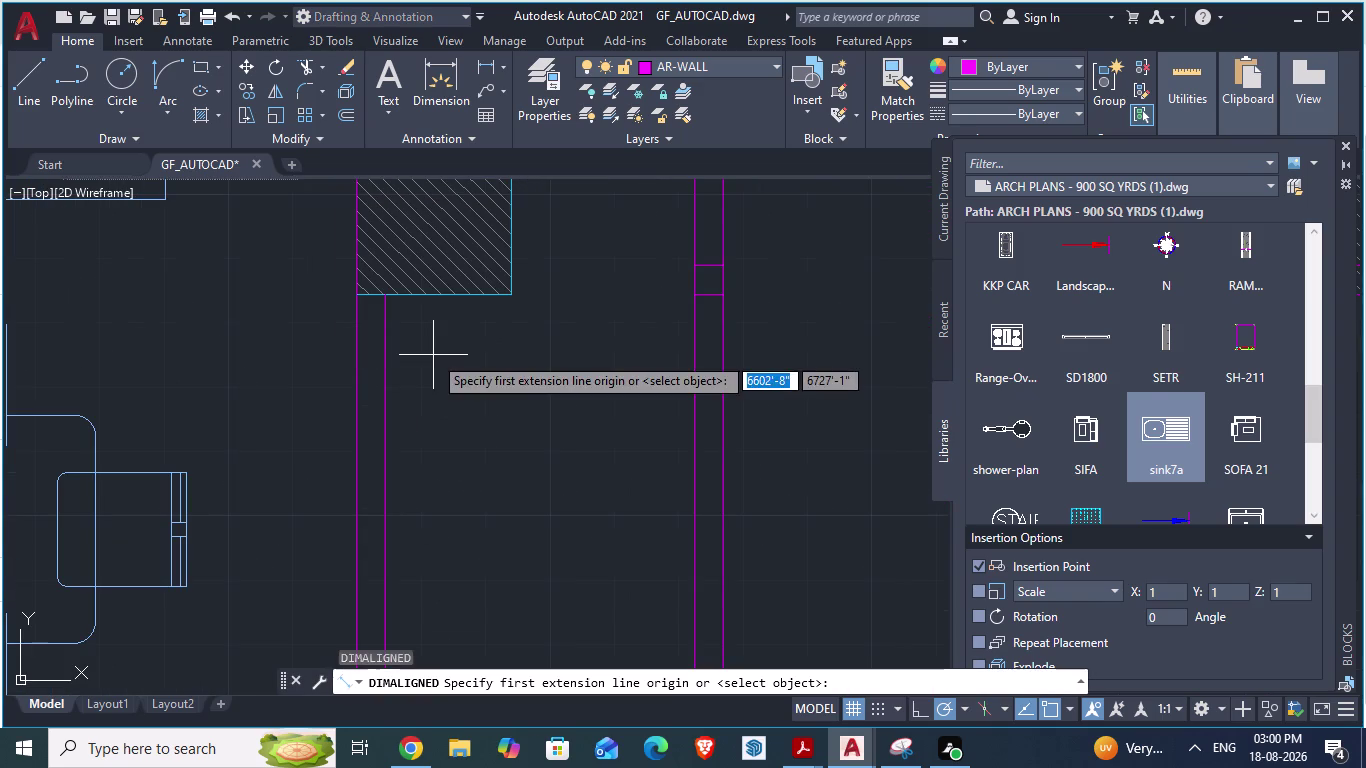
click(384, 295)
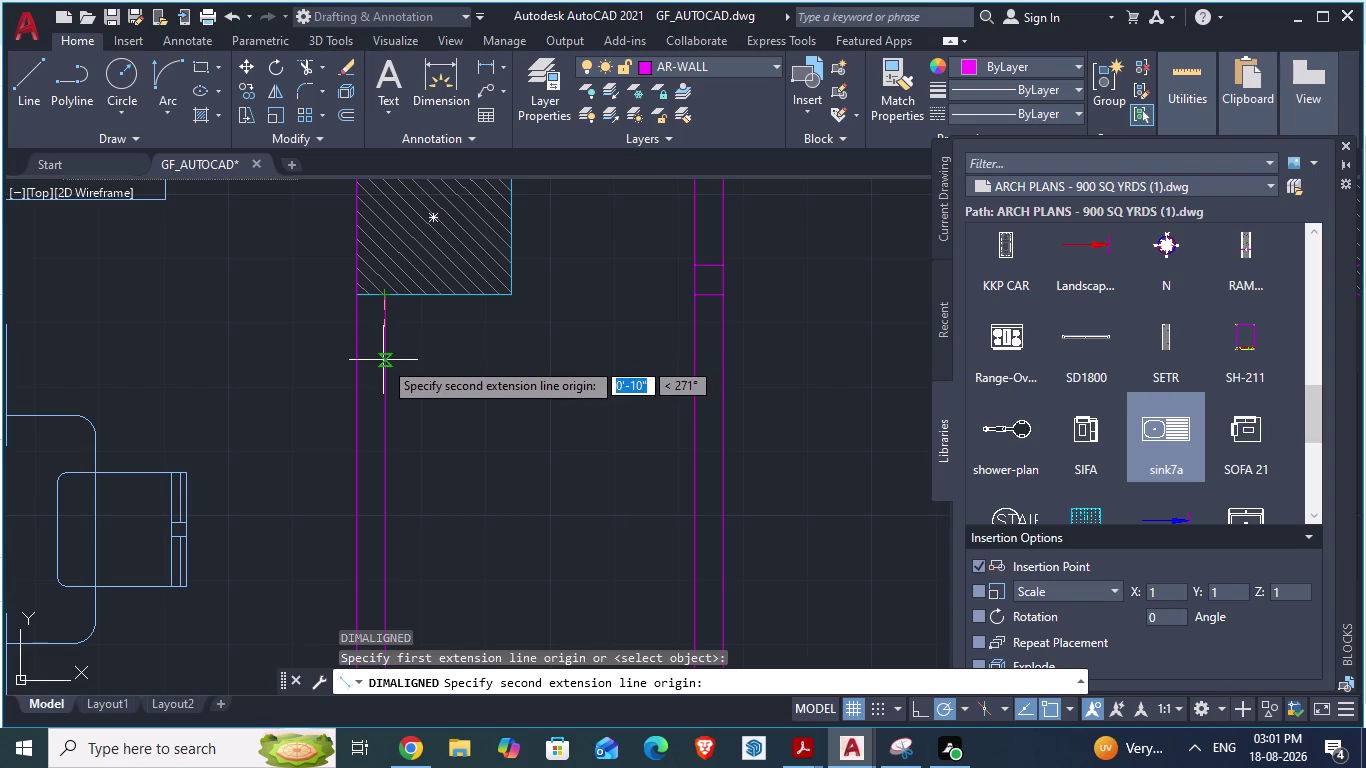
scroll(up, 3)
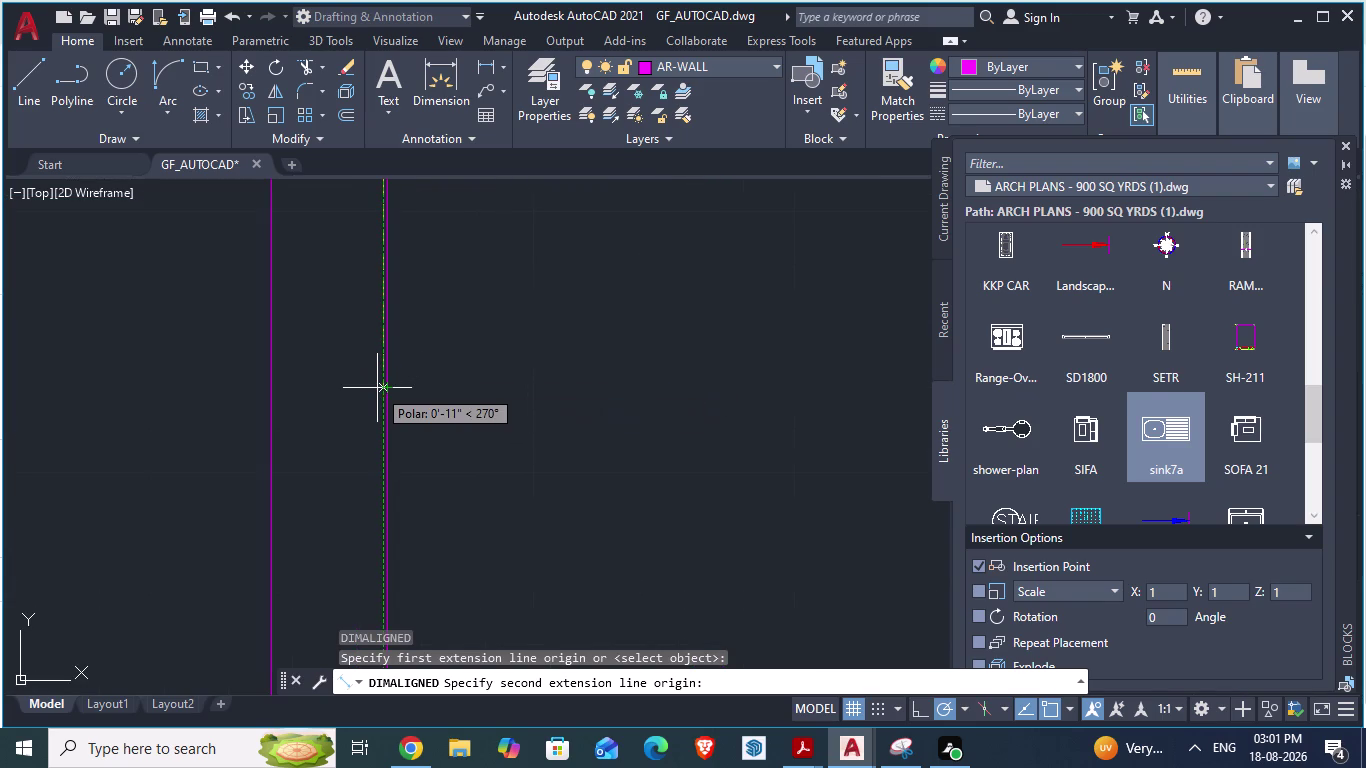
key(Escape)
scroll(down, 3)
scroll(up, 3)
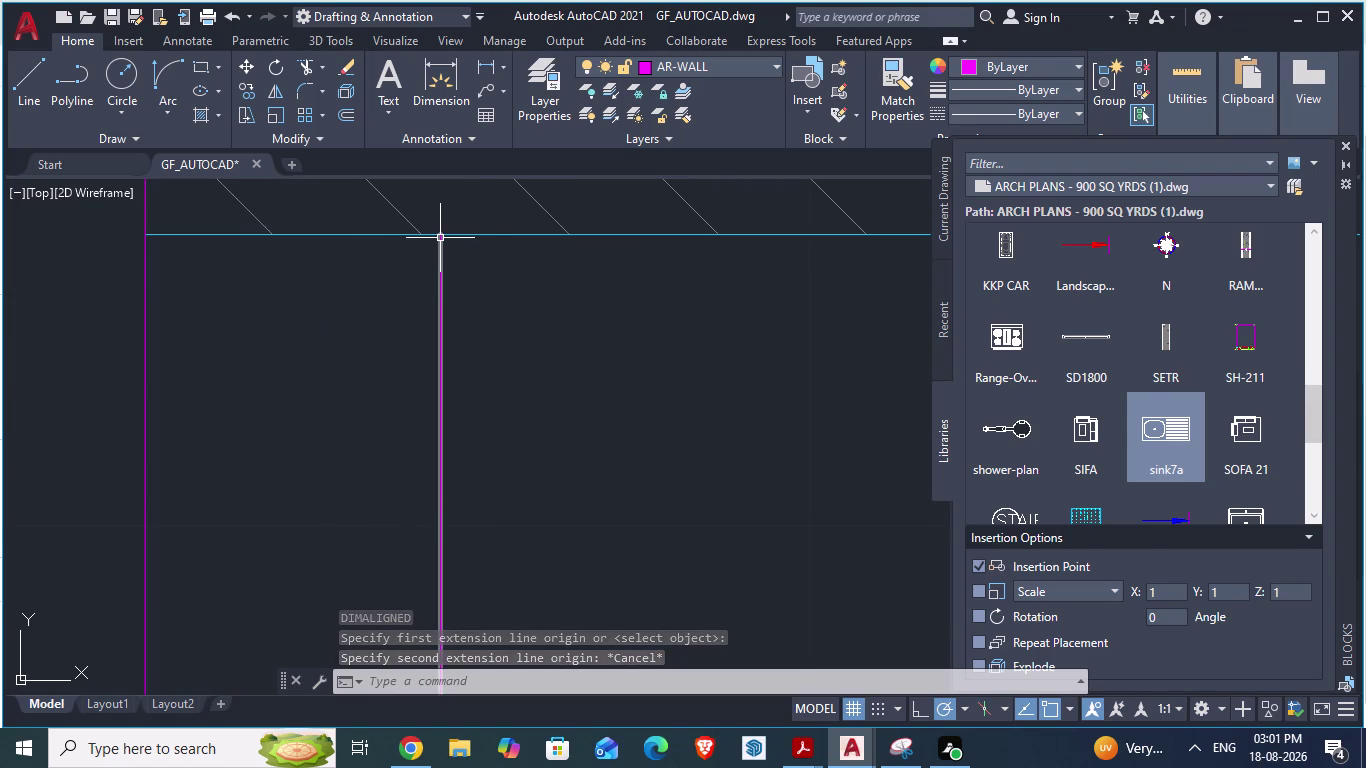
click(441, 425)
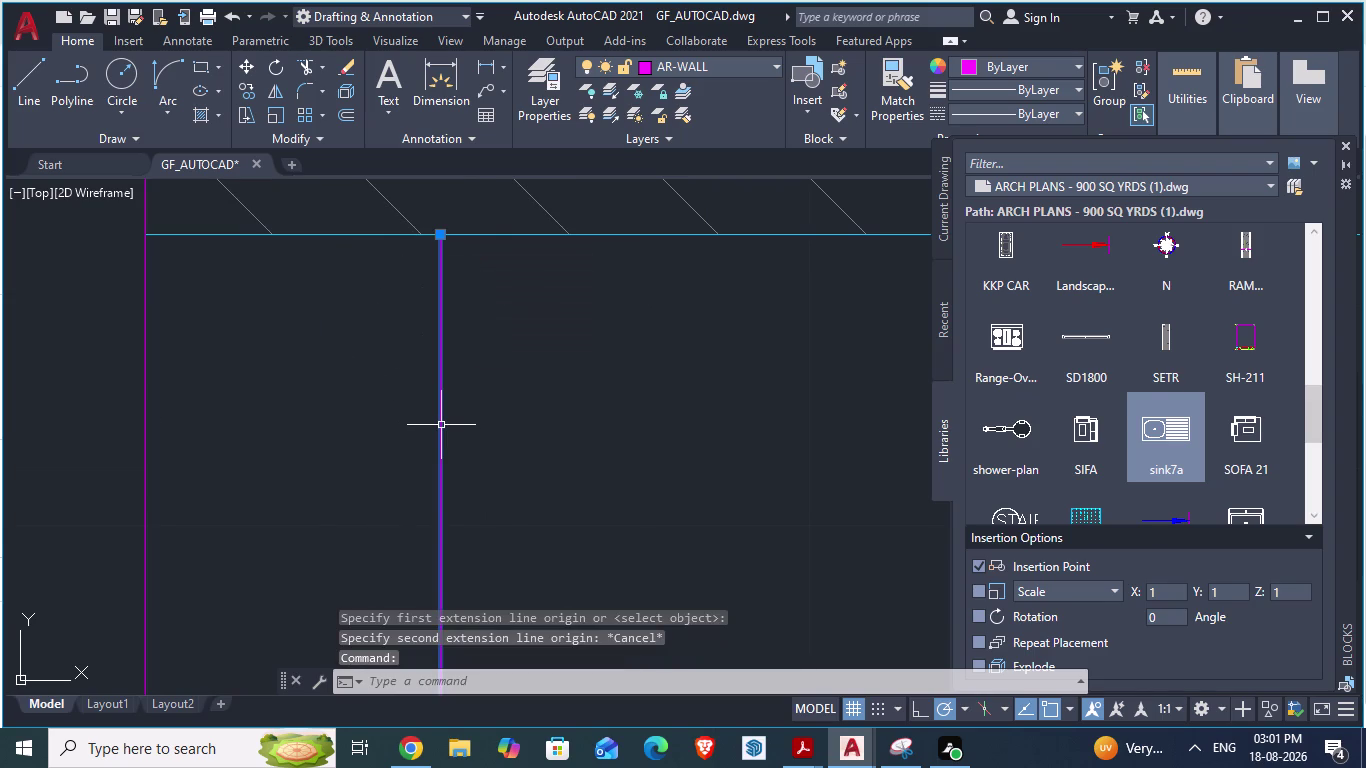
key(Delete)
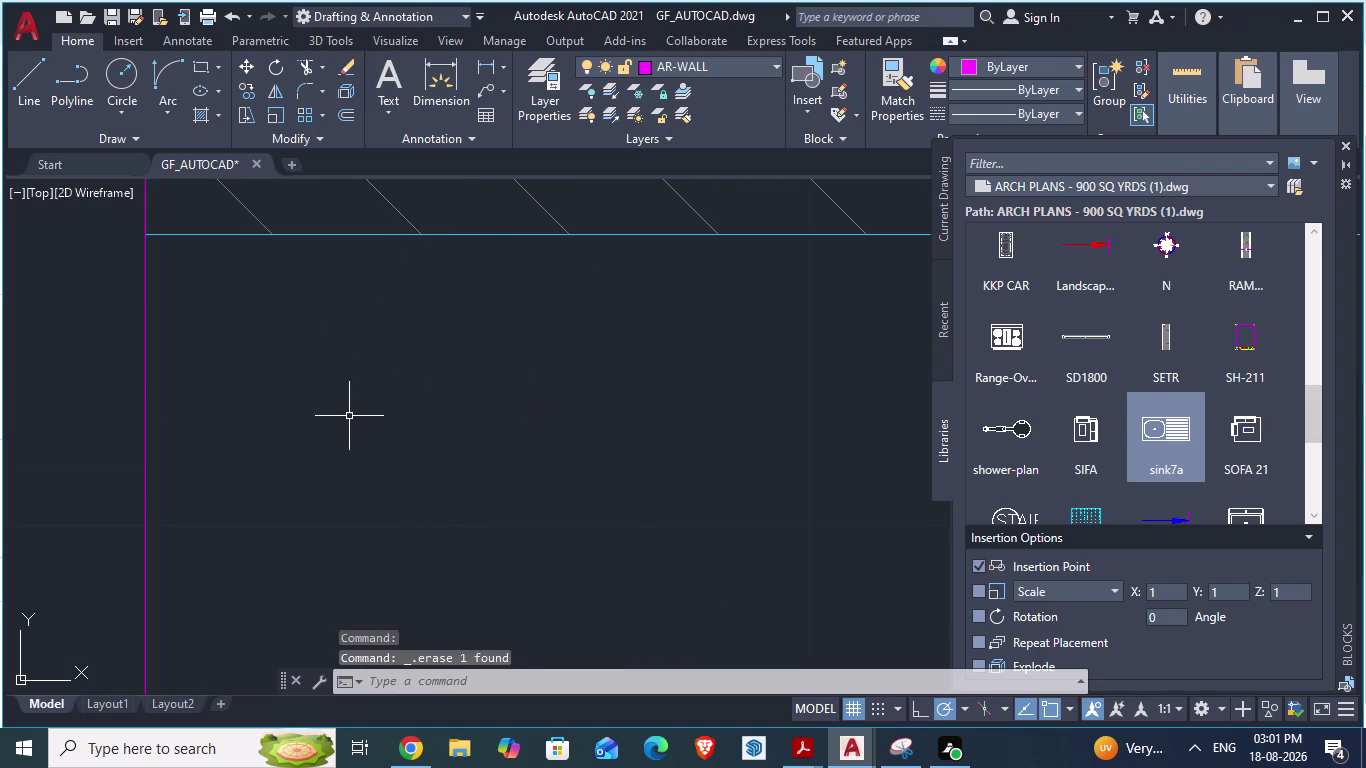
Draw a 4.5" line out from the wall edge, then continue it to a point above the hatched column.
key(l)
key(Return)
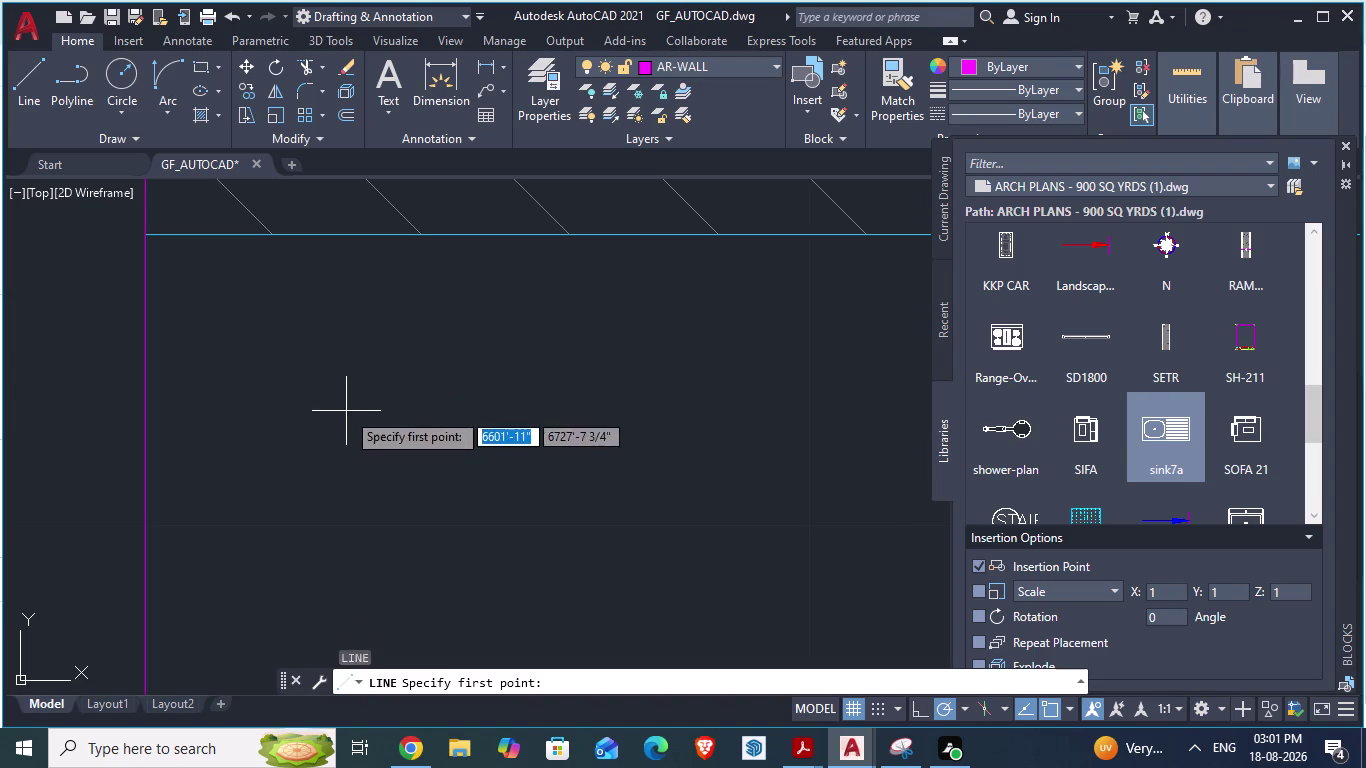
click(151, 352)
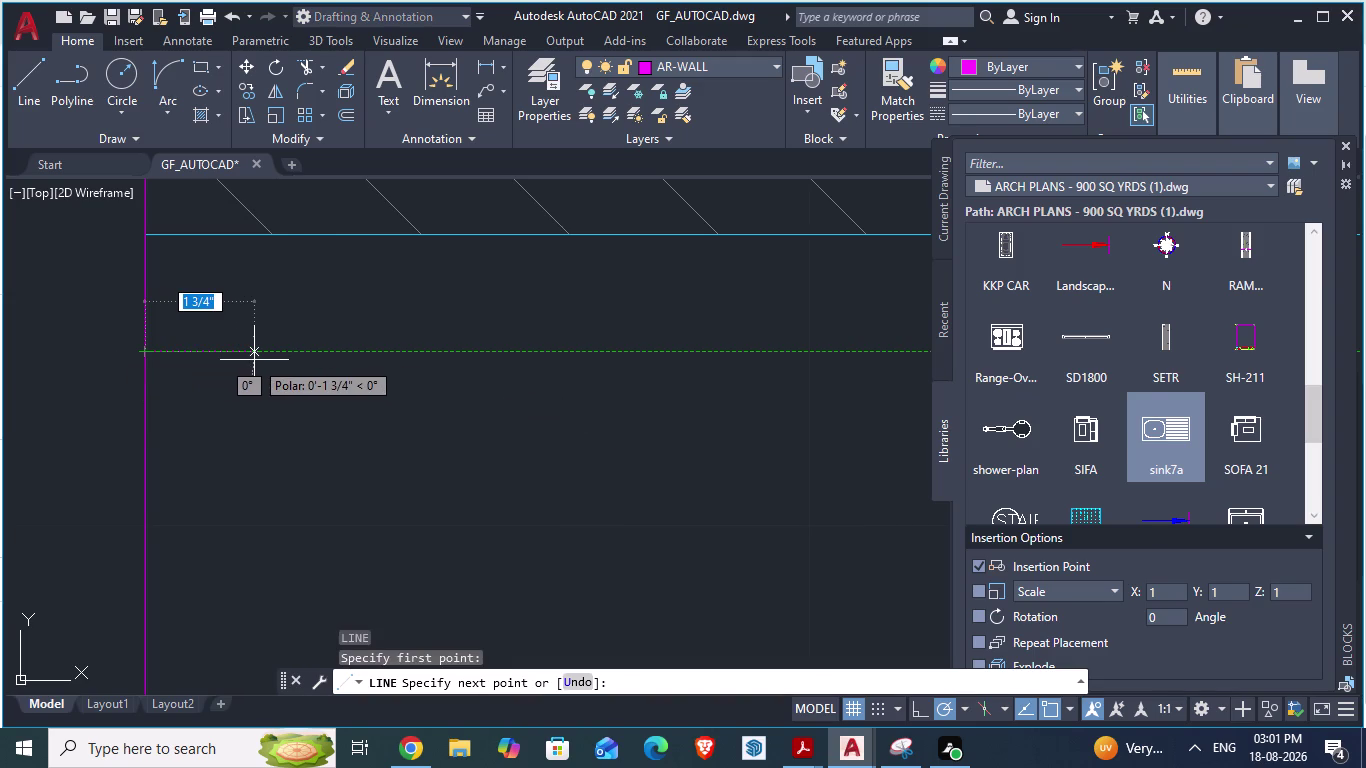
text(4.5")
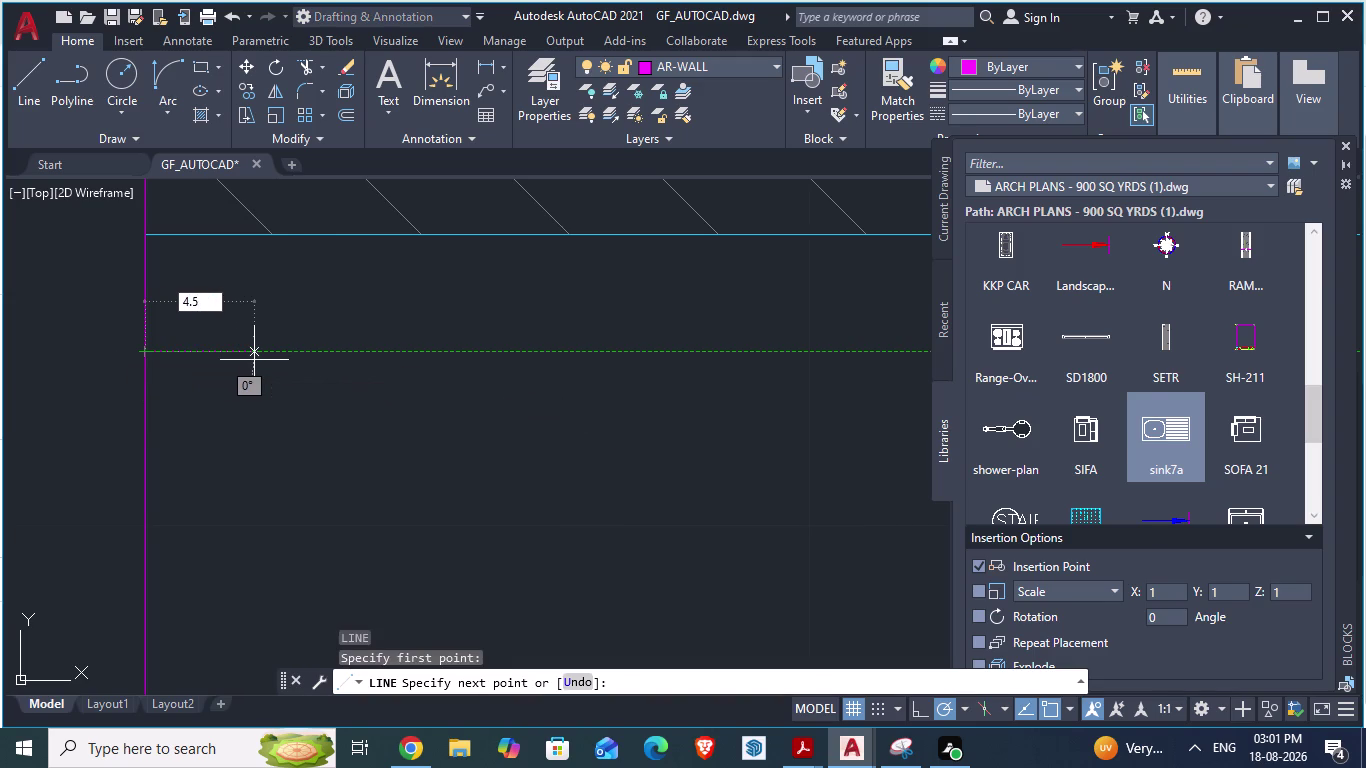
key(Return)
scroll(down, 3)
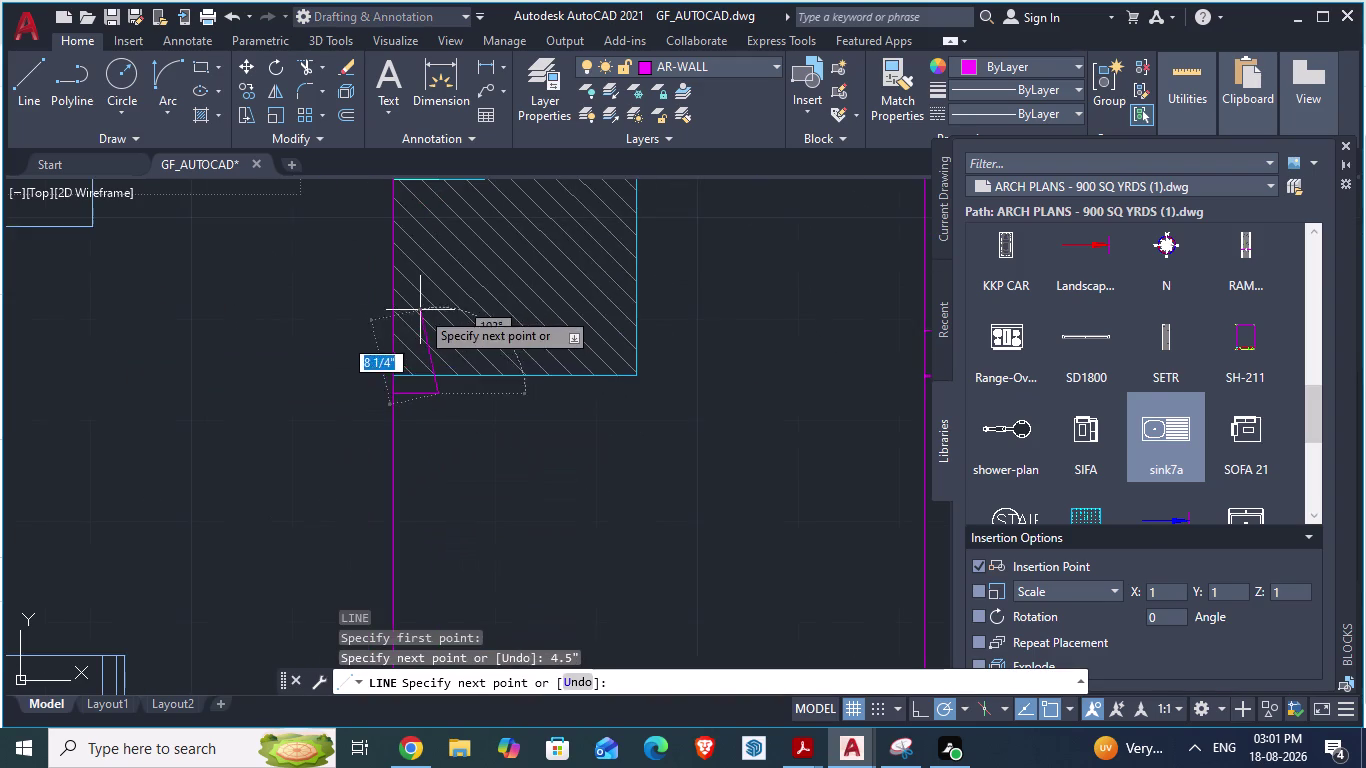
scroll(down, 3)
scroll(up, 3)
scroll(down, 3)
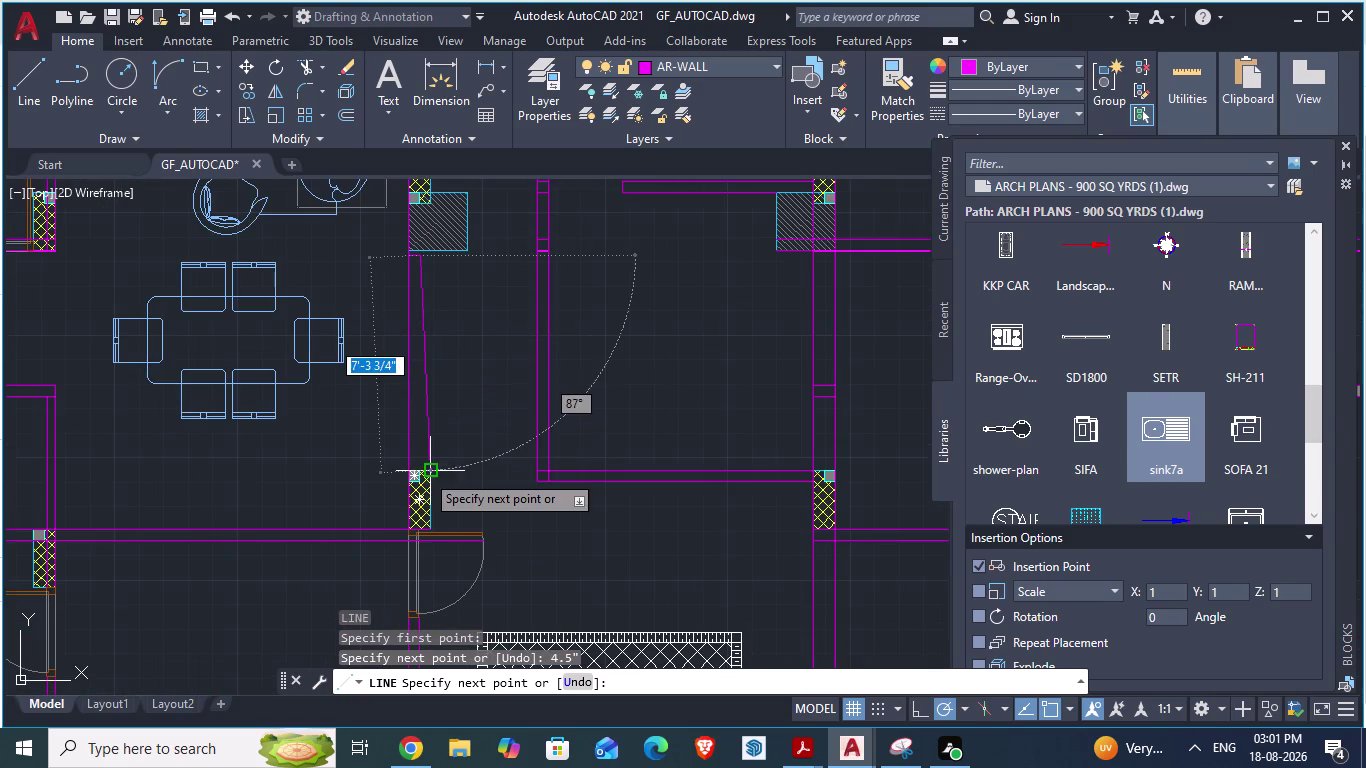
scroll(up, 3)
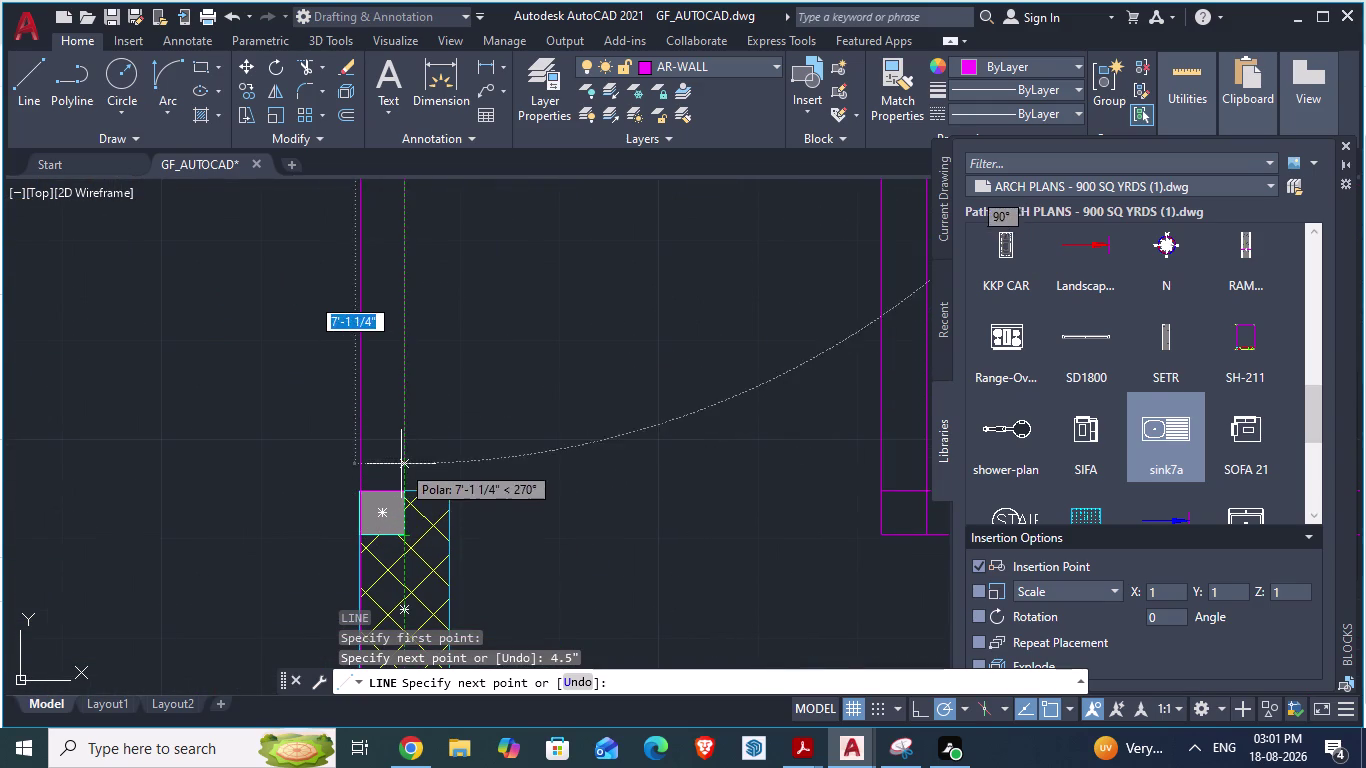
click(406, 412)
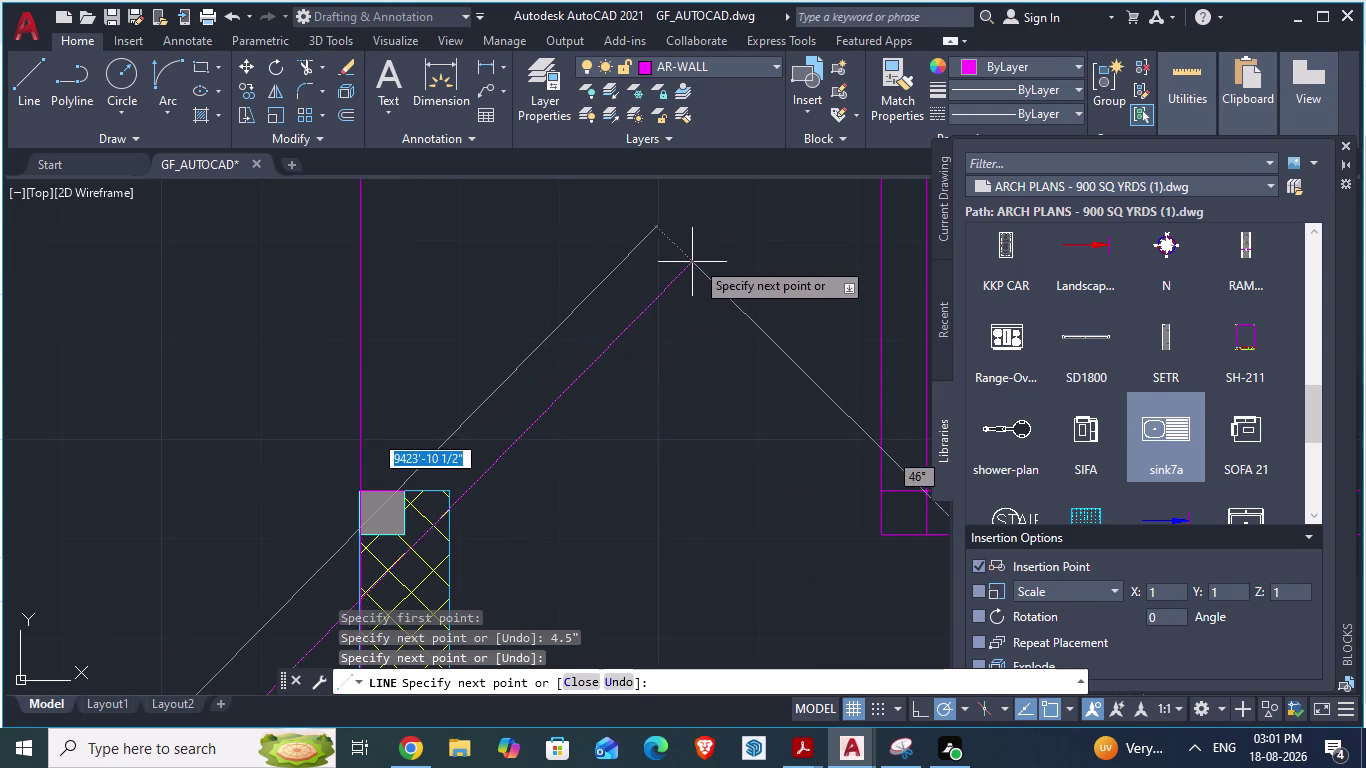
Cancel the line command and undo the last two changes.
key(Escape)
scroll(down, 3)
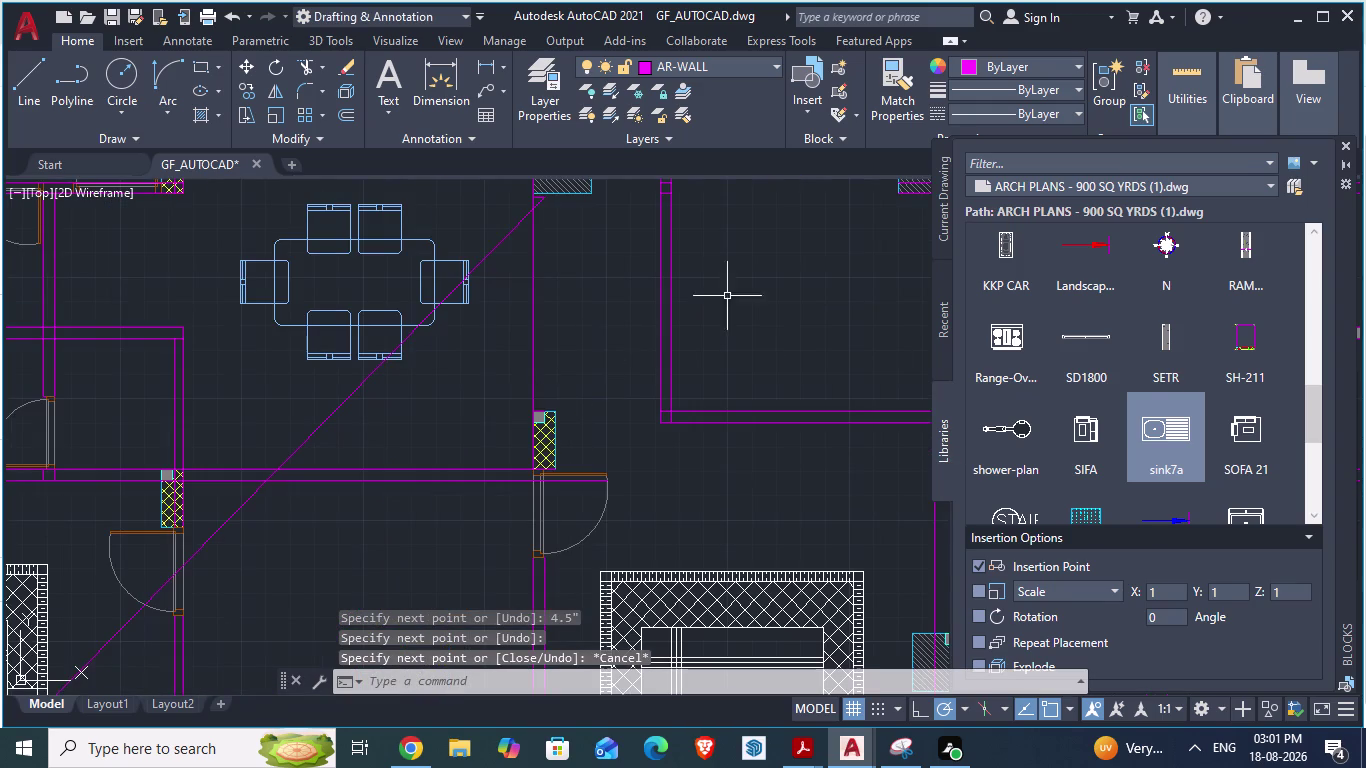
scroll(up, 3)
key(Escape)
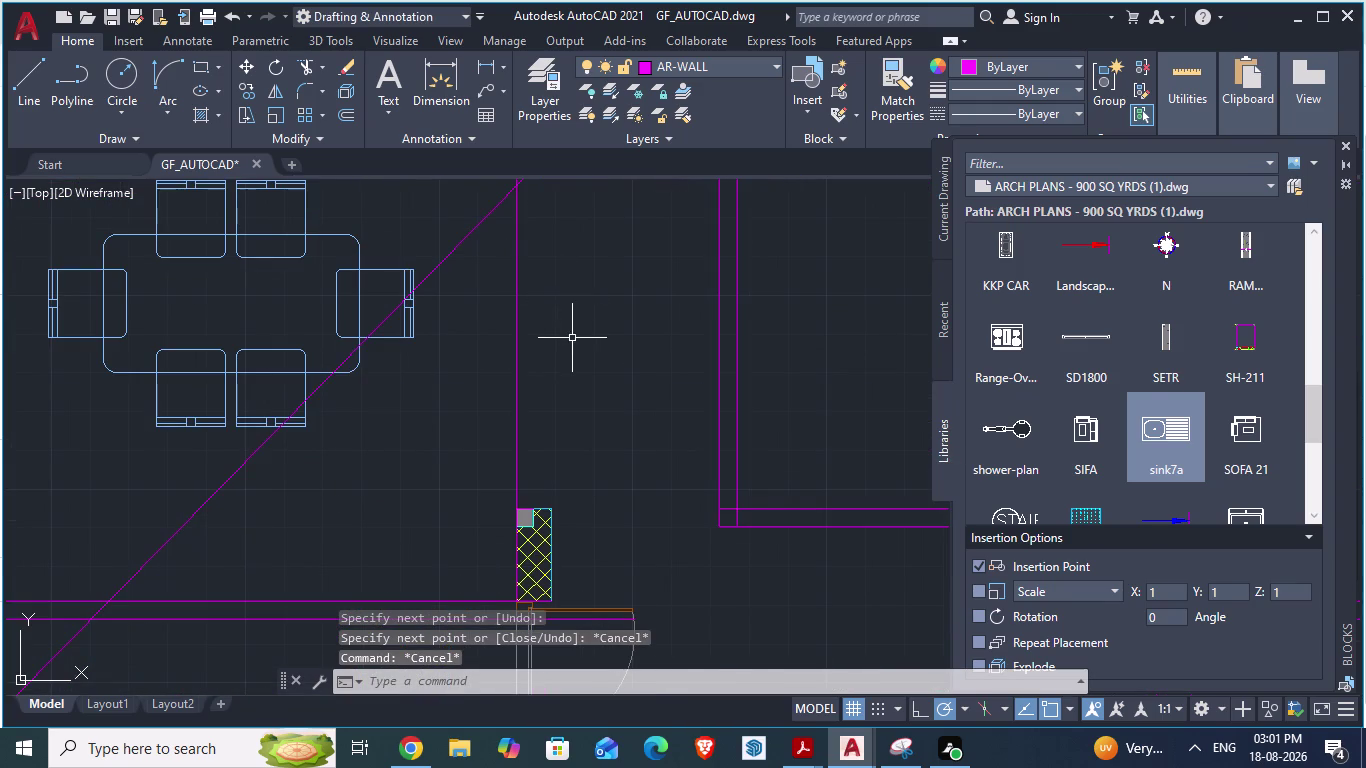
scroll(down, 3)
key(ctrl+z)
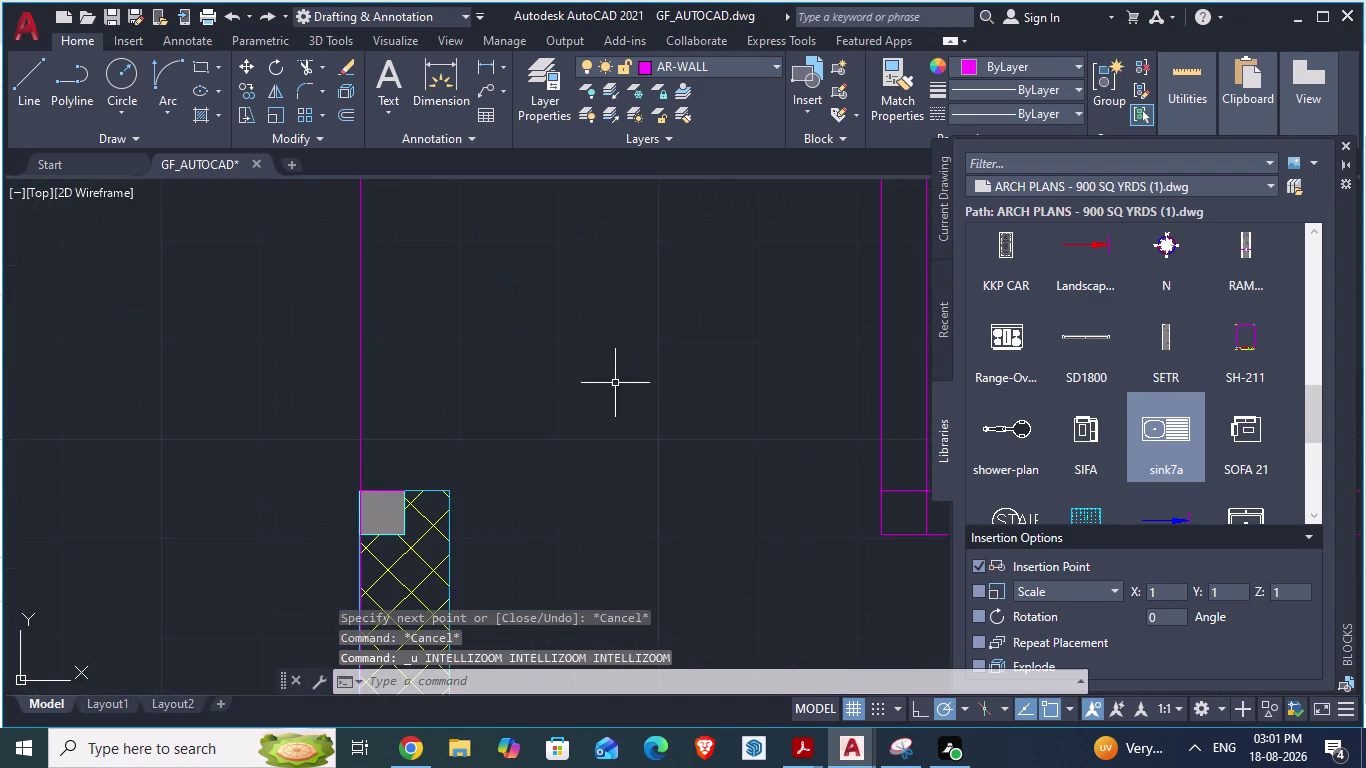
scroll(down, 3)
scroll(down, 3)
key(ctrl+z)
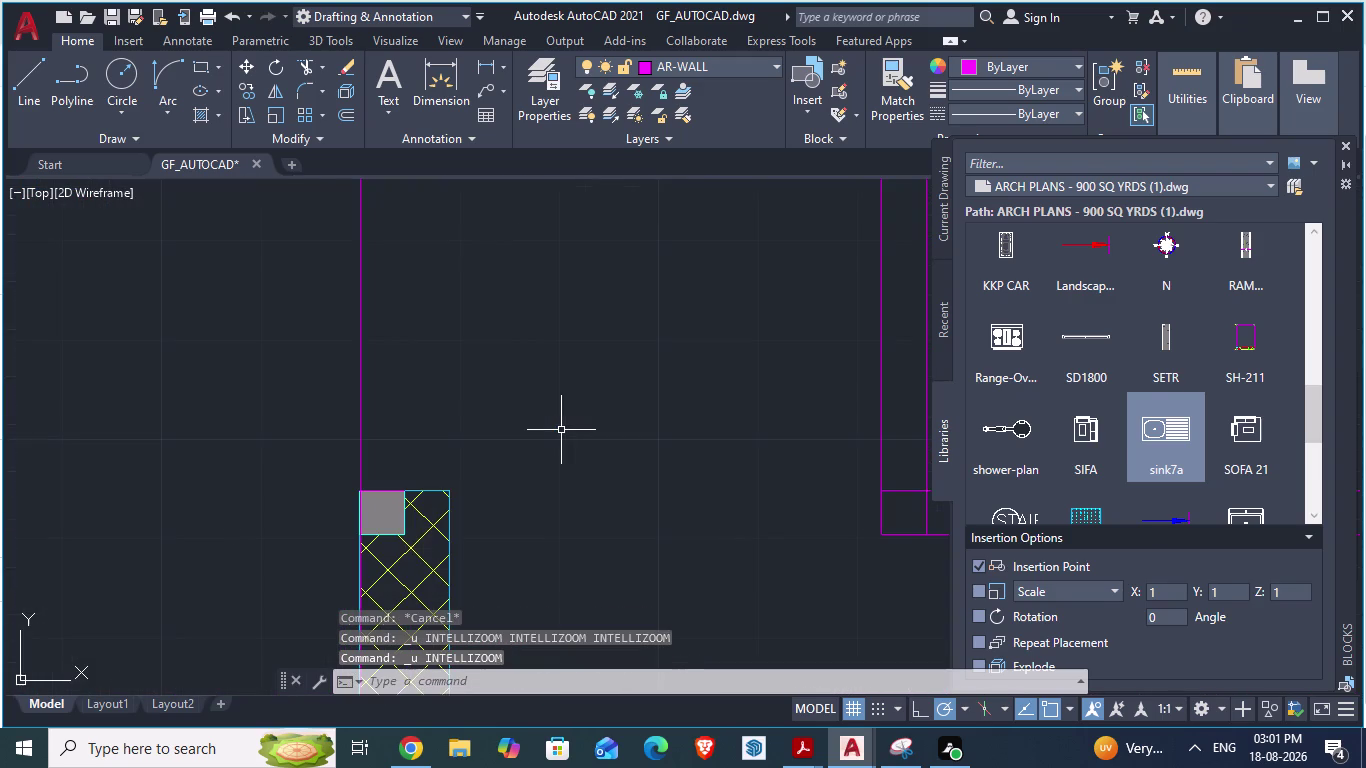
scroll(down, 3)
scroll(down, 3)
scroll(down, 3)
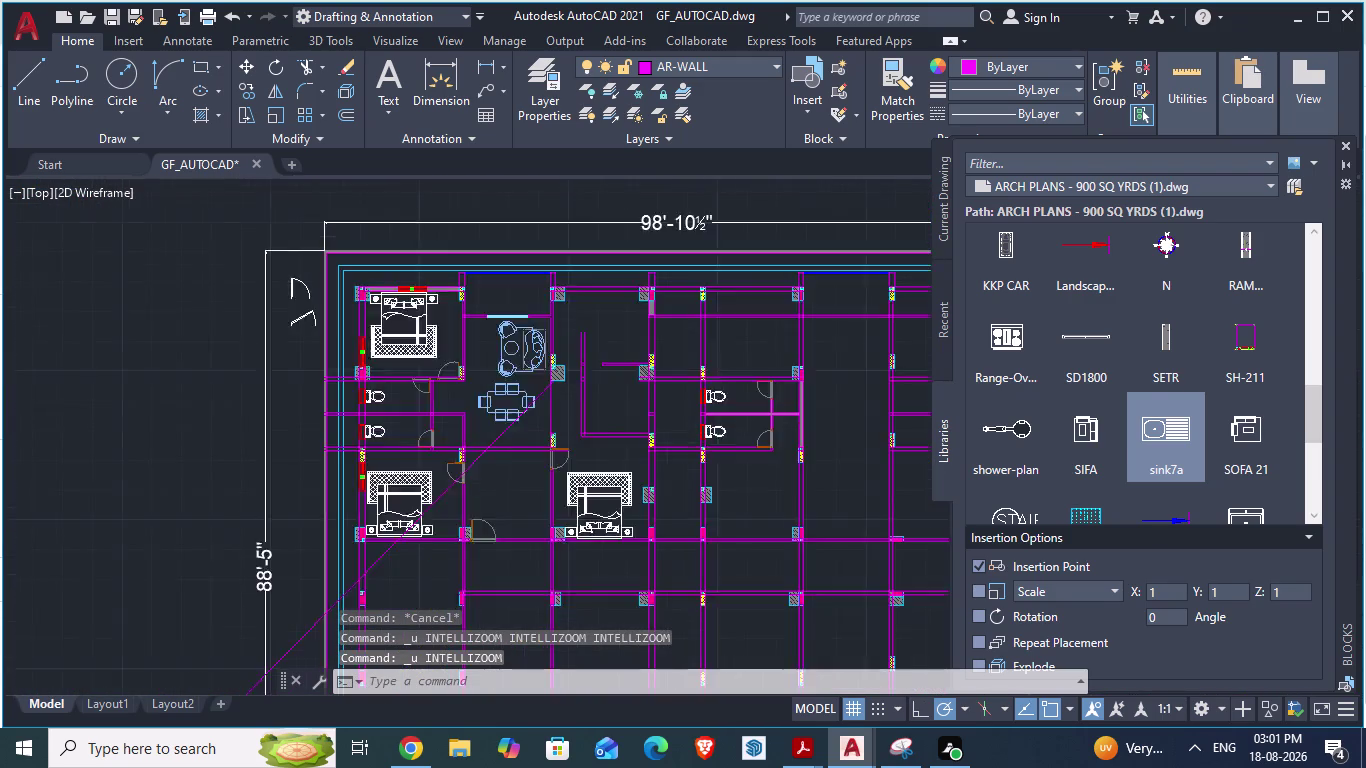
scroll(down, 3)
scroll(down, 3)
key(Escape)
key(Escape)
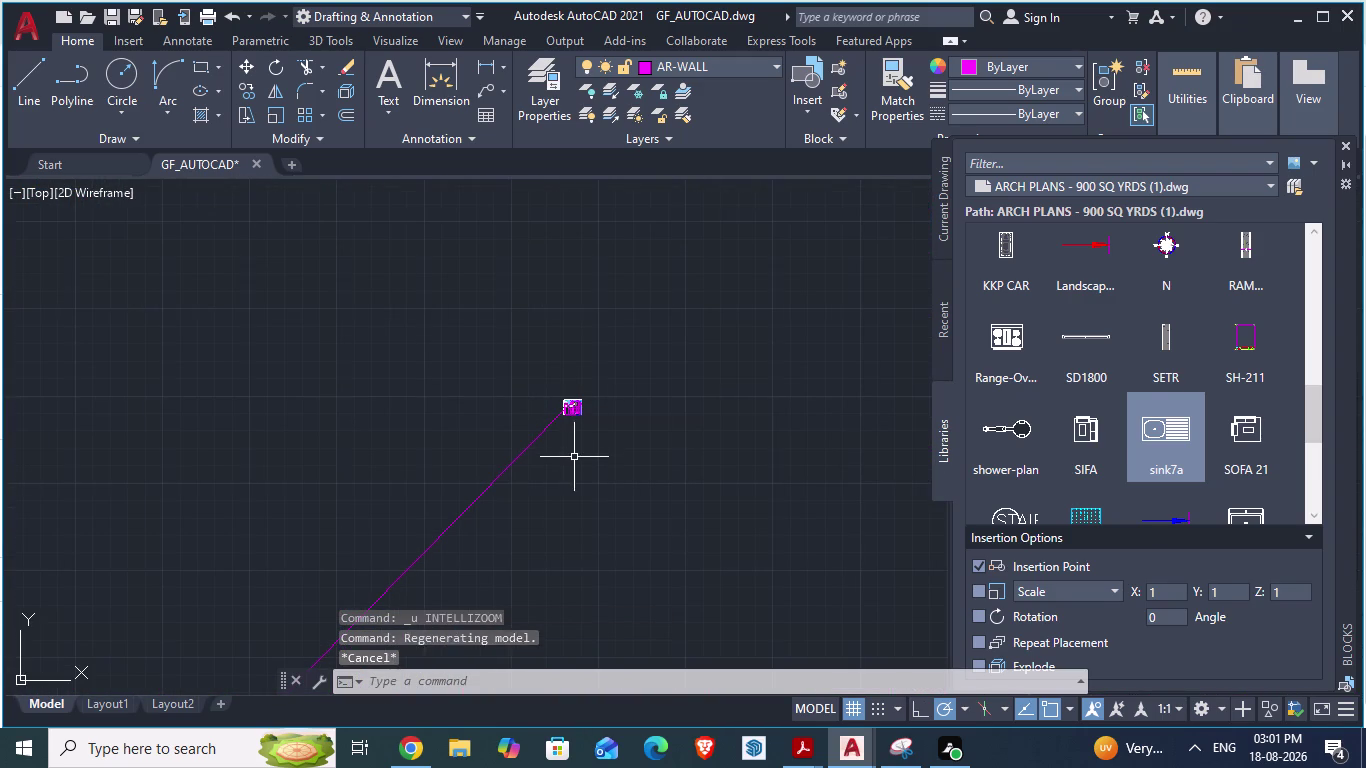
key(Escape)
Delete the stray diagonal line.
click(511, 461)
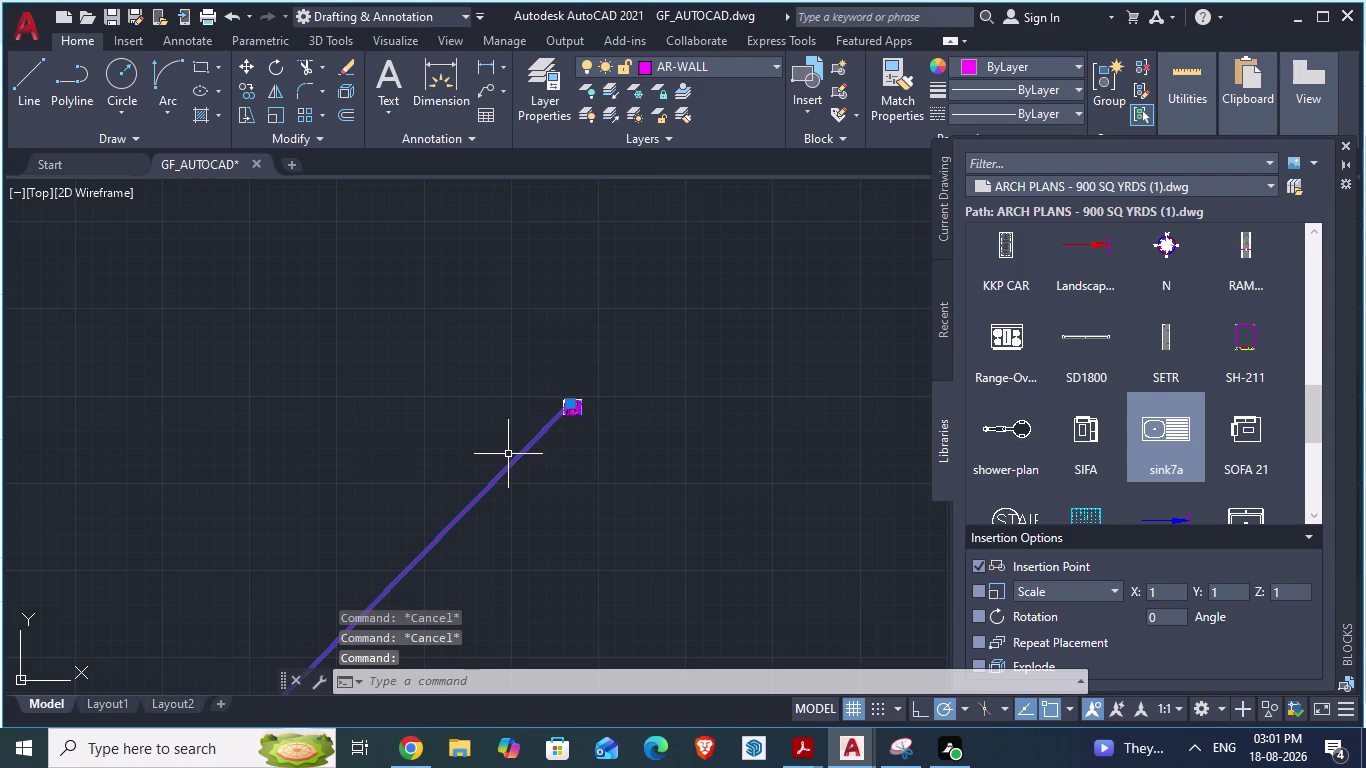
key(Delete)
scroll(up, 3)
scroll(up, 3)
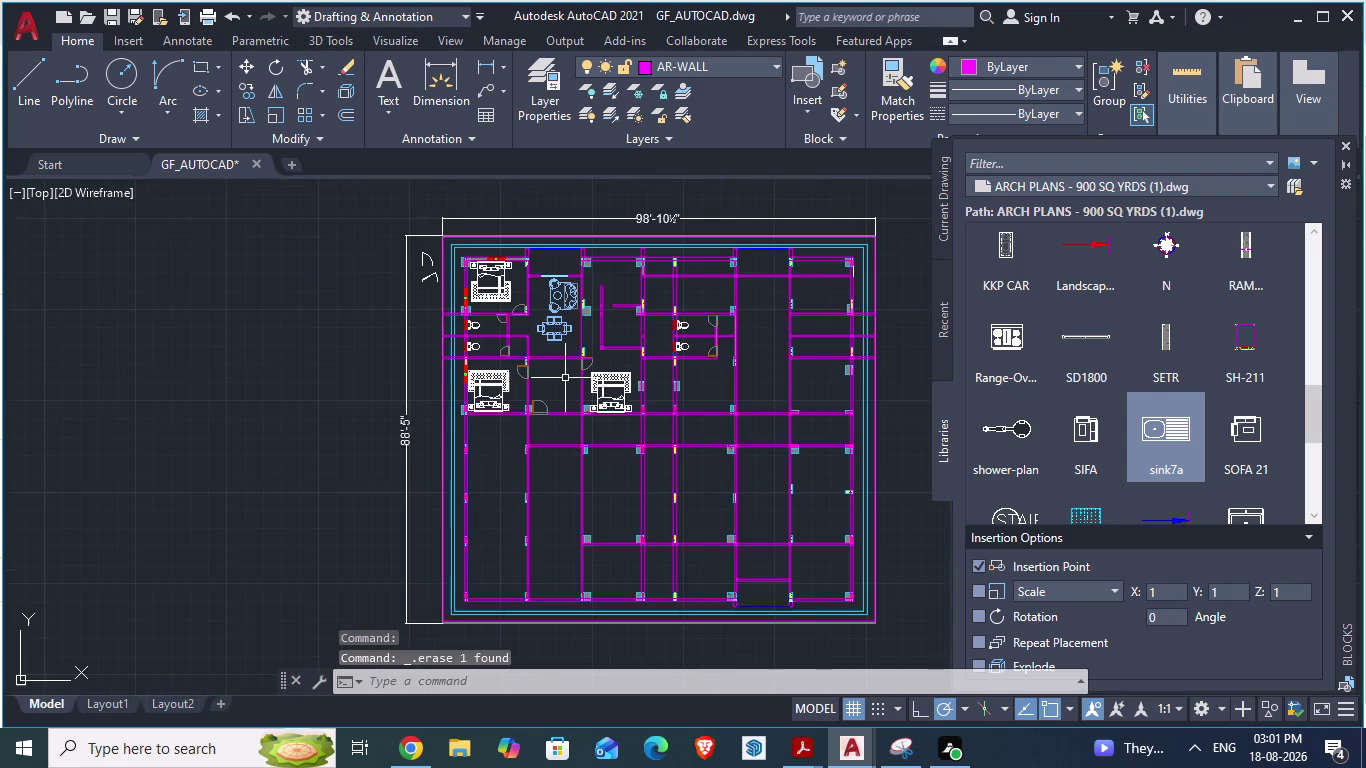
Undo four times, removing the new wall line and restoring the erased line.
key(ctrl+z)
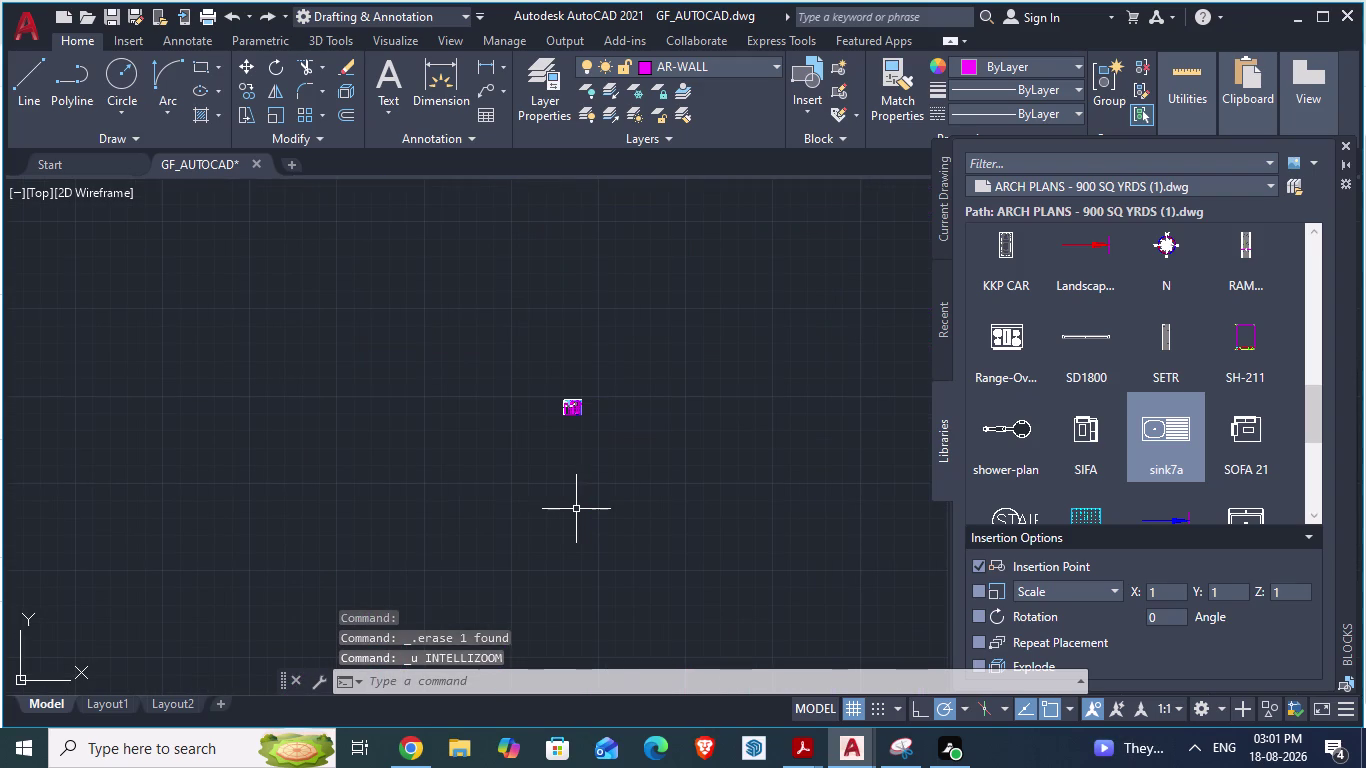
key(ctrl+z)
key(ctrl+z)
key(ctrl+z)
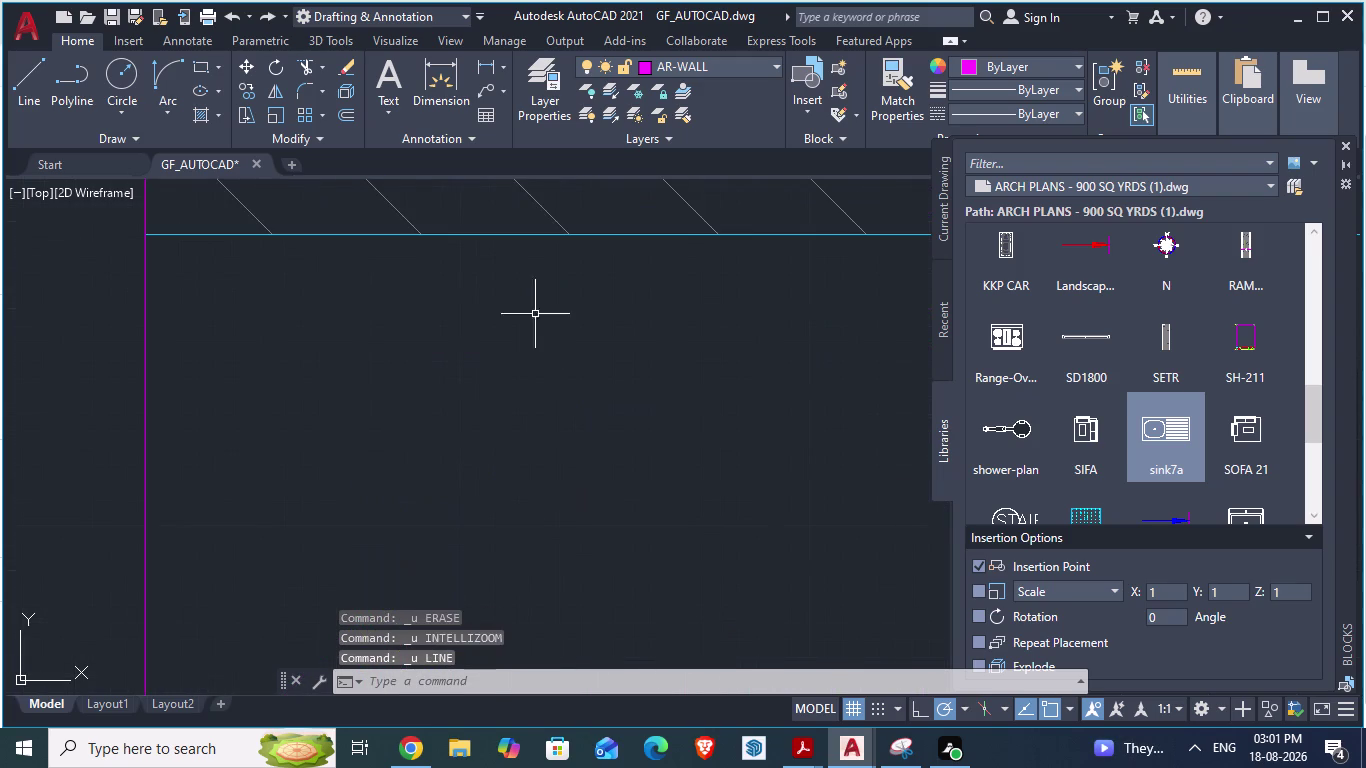
Zoom in close on the wall beside the dining table and hatched column.
scroll(down, 3)
scroll(down, 3)
scroll(up, 3)
scroll(up, 3)
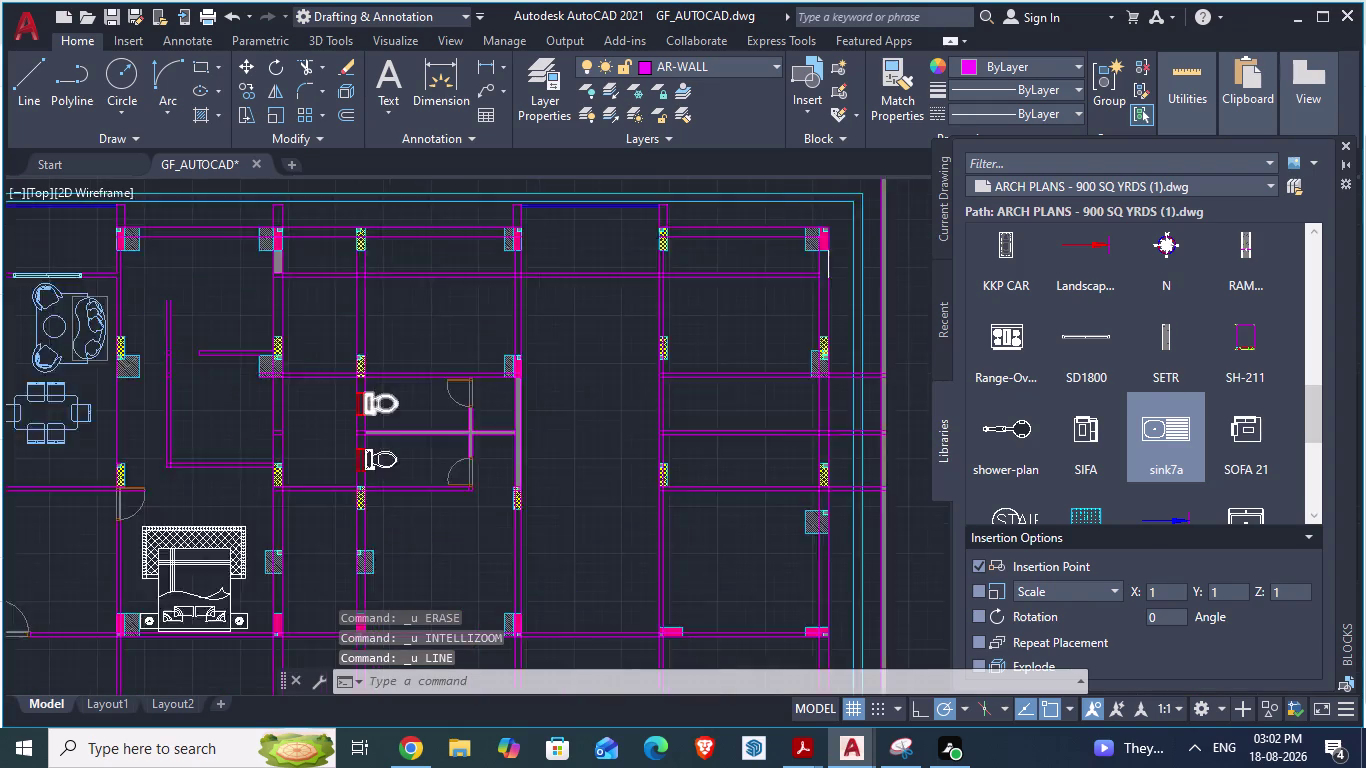
scroll(up, 3)
scroll(down, 3)
scroll(down, 3)
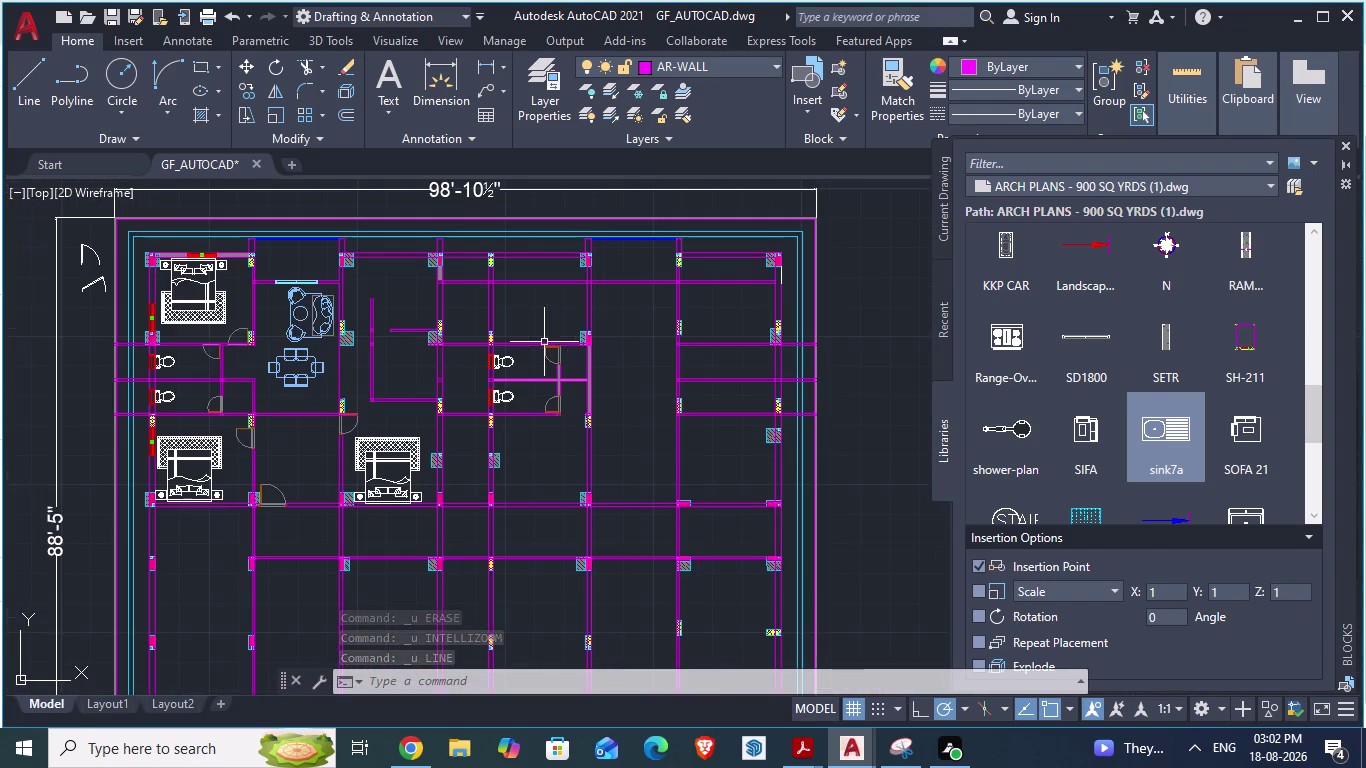
scroll(up, 3)
scroll(down, 3)
scroll(down, 3)
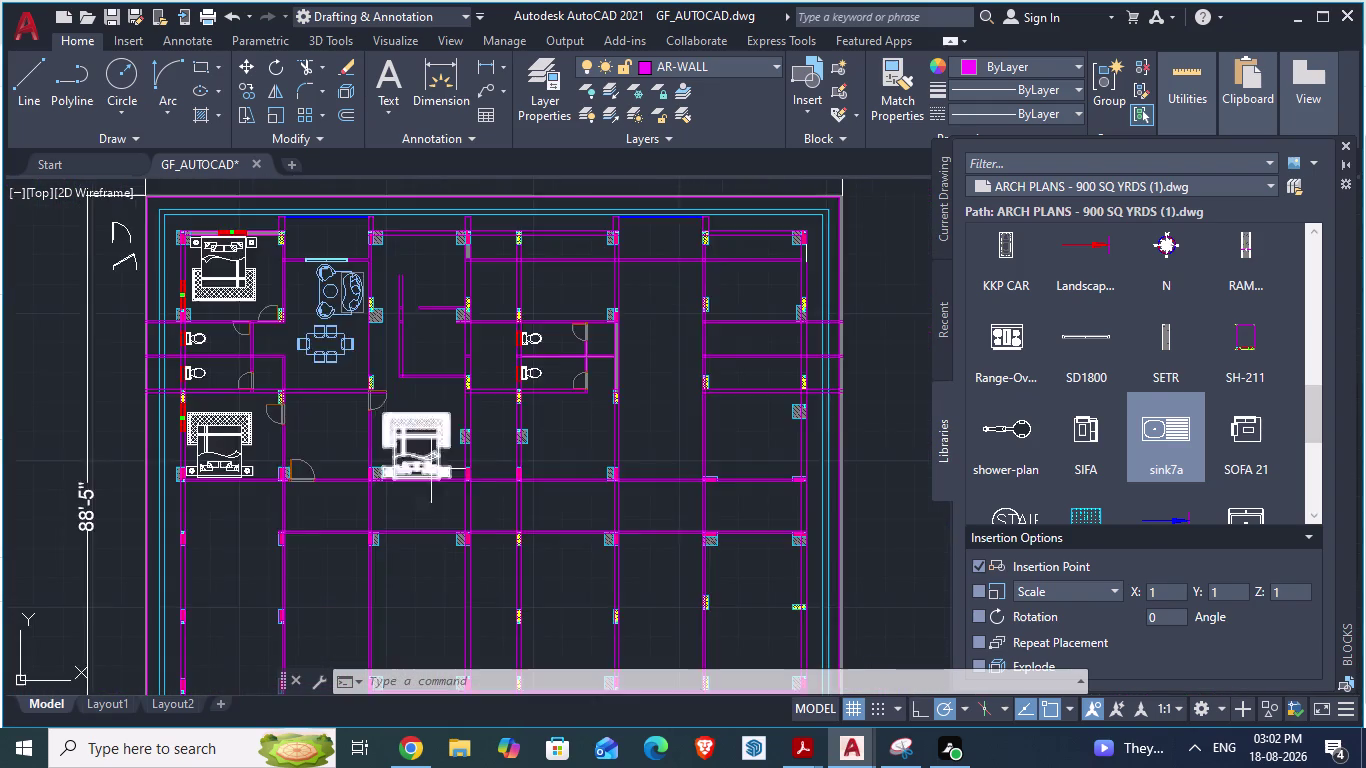
scroll(up, 3)
scroll(down, 3)
scroll(up, 3)
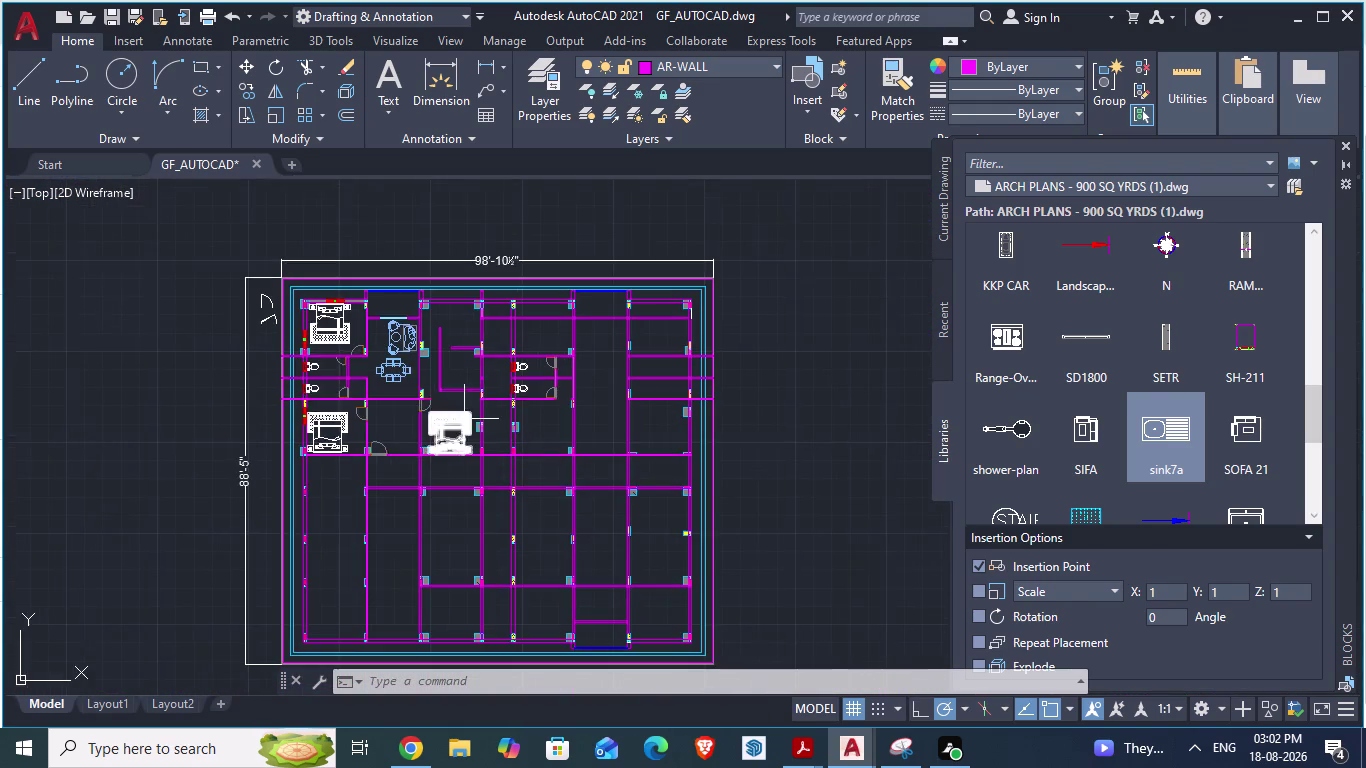
scroll(up, 3)
scroll(up, 3)
scroll(up, 3)
scroll(down, 3)
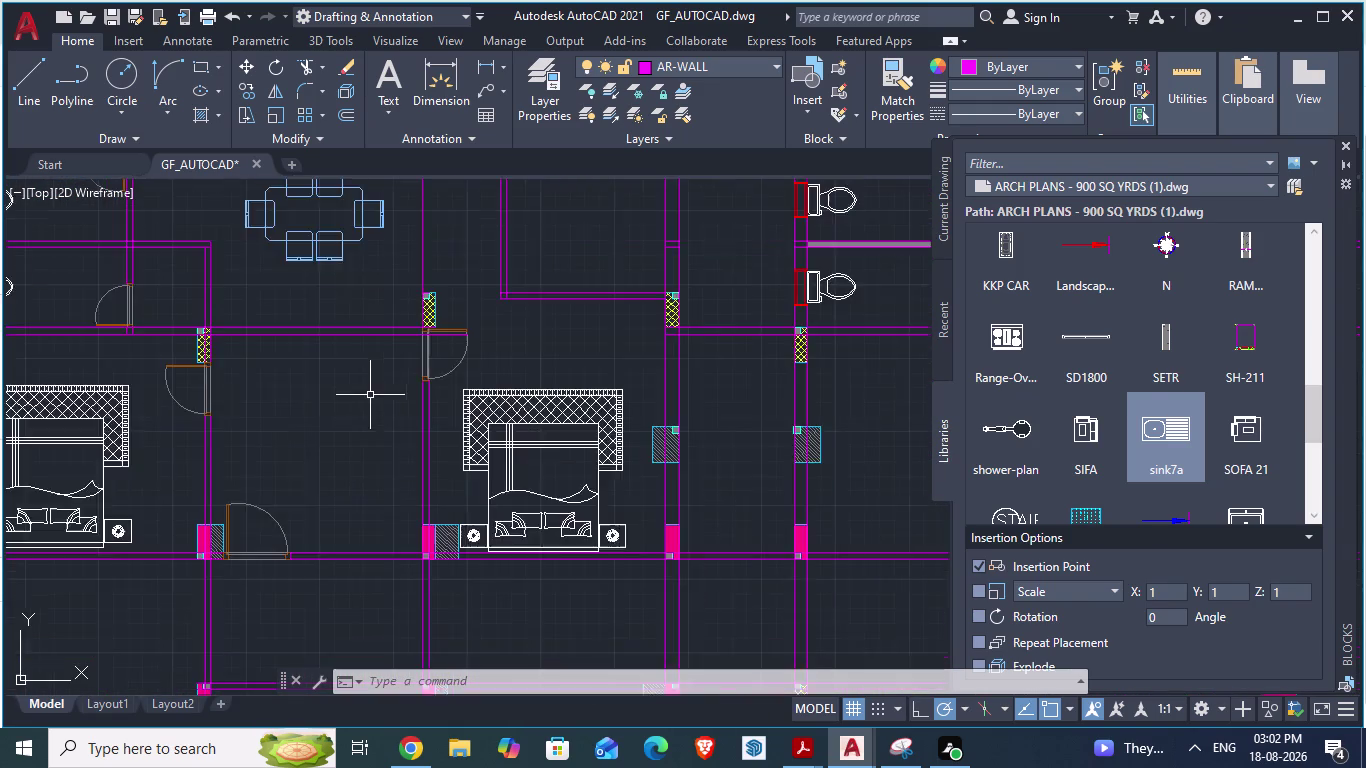
scroll(down, 3)
scroll(up, 3)
scroll(up, 3)
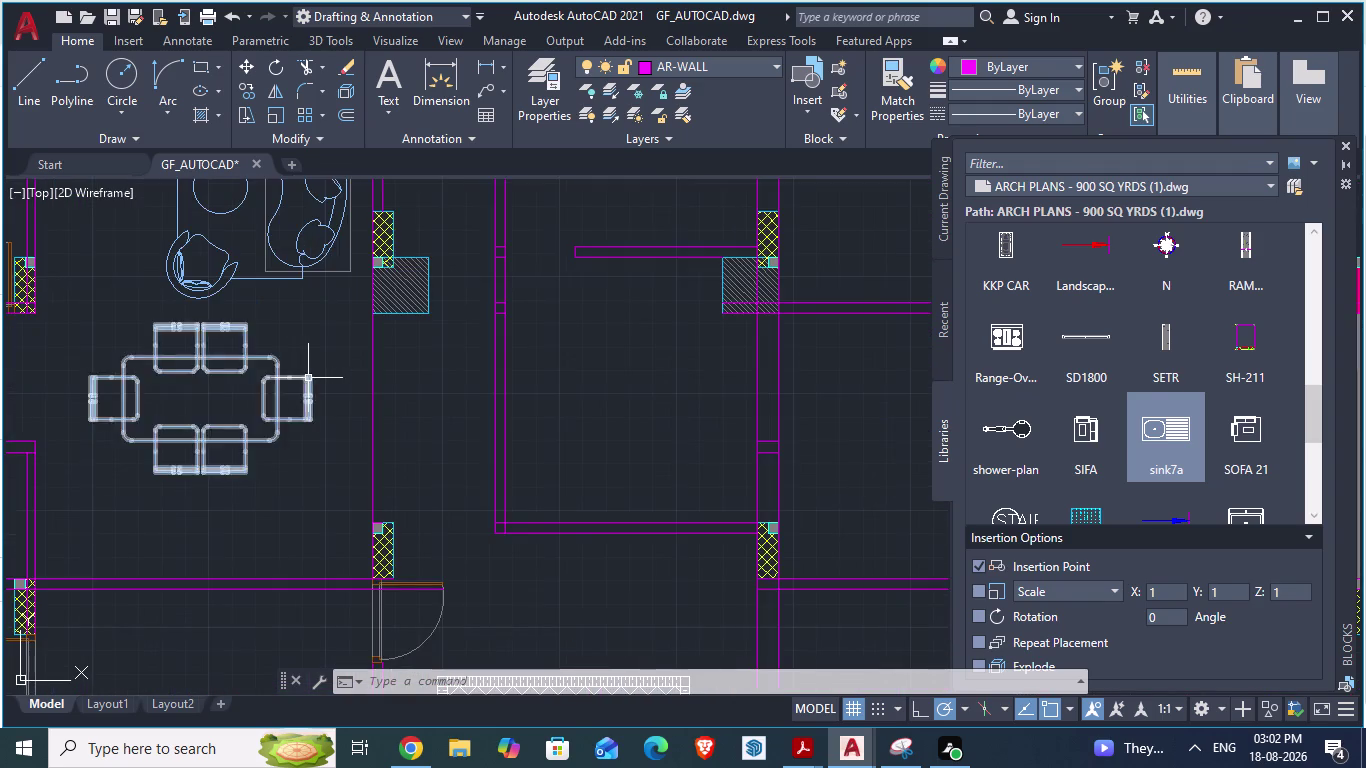
scroll(up, 3)
scroll(up, 3)
scroll(down, 3)
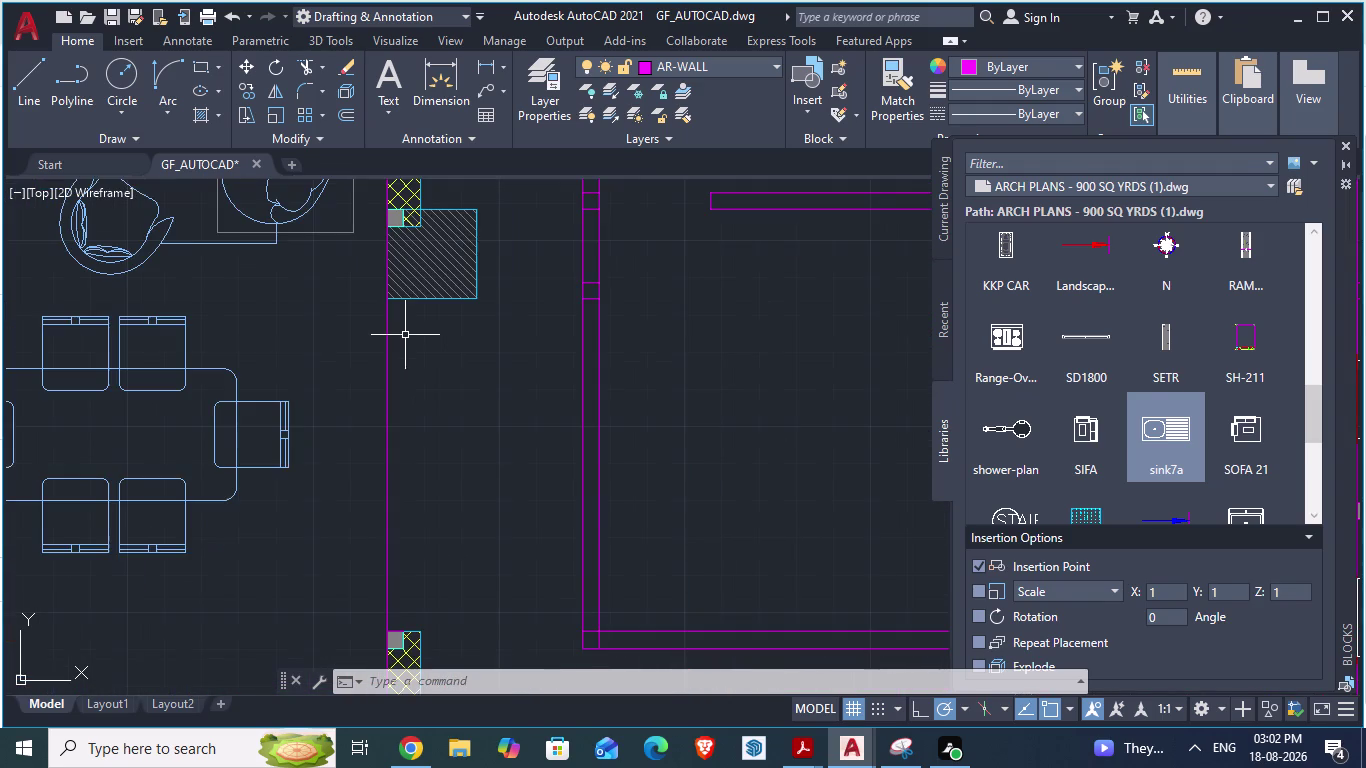
scroll(up, 3)
scroll(down, 3)
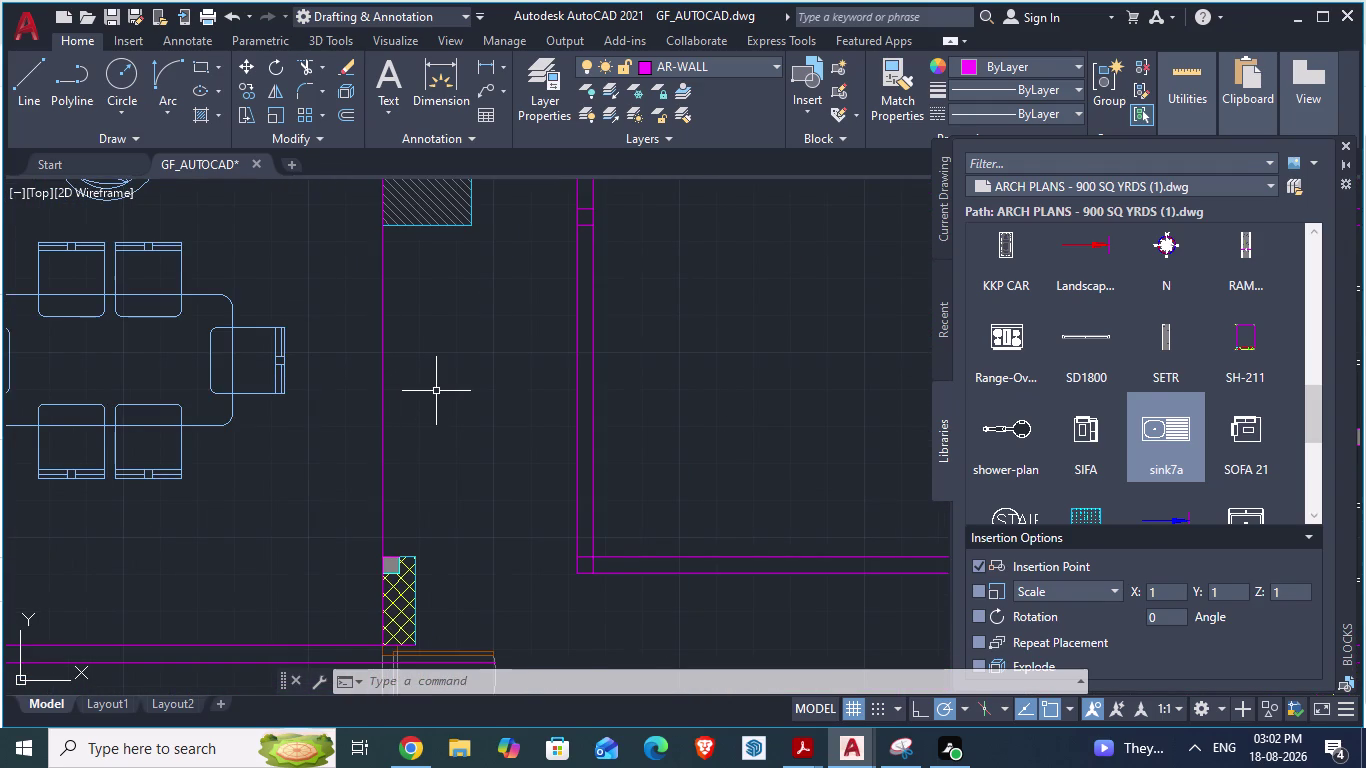
text(xl)
key(Return)
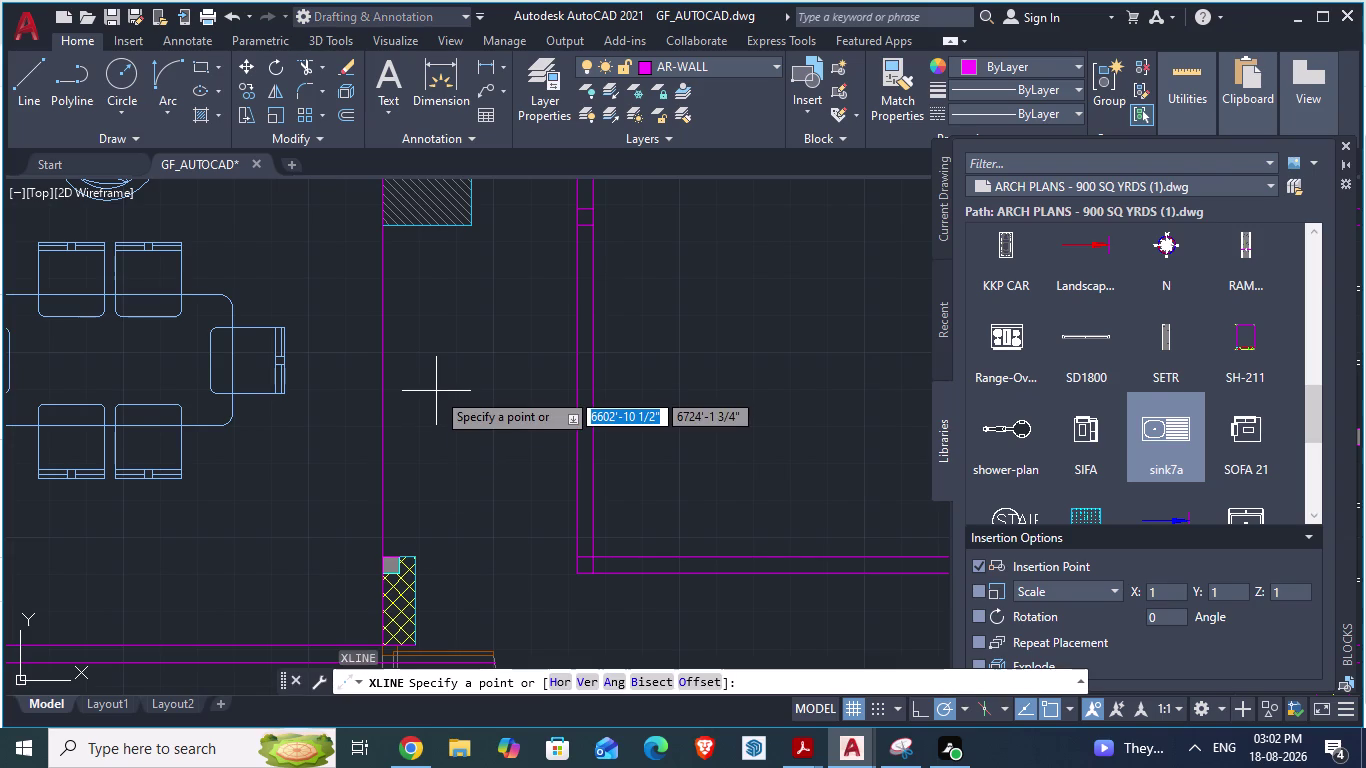
key(v)
key(Return)
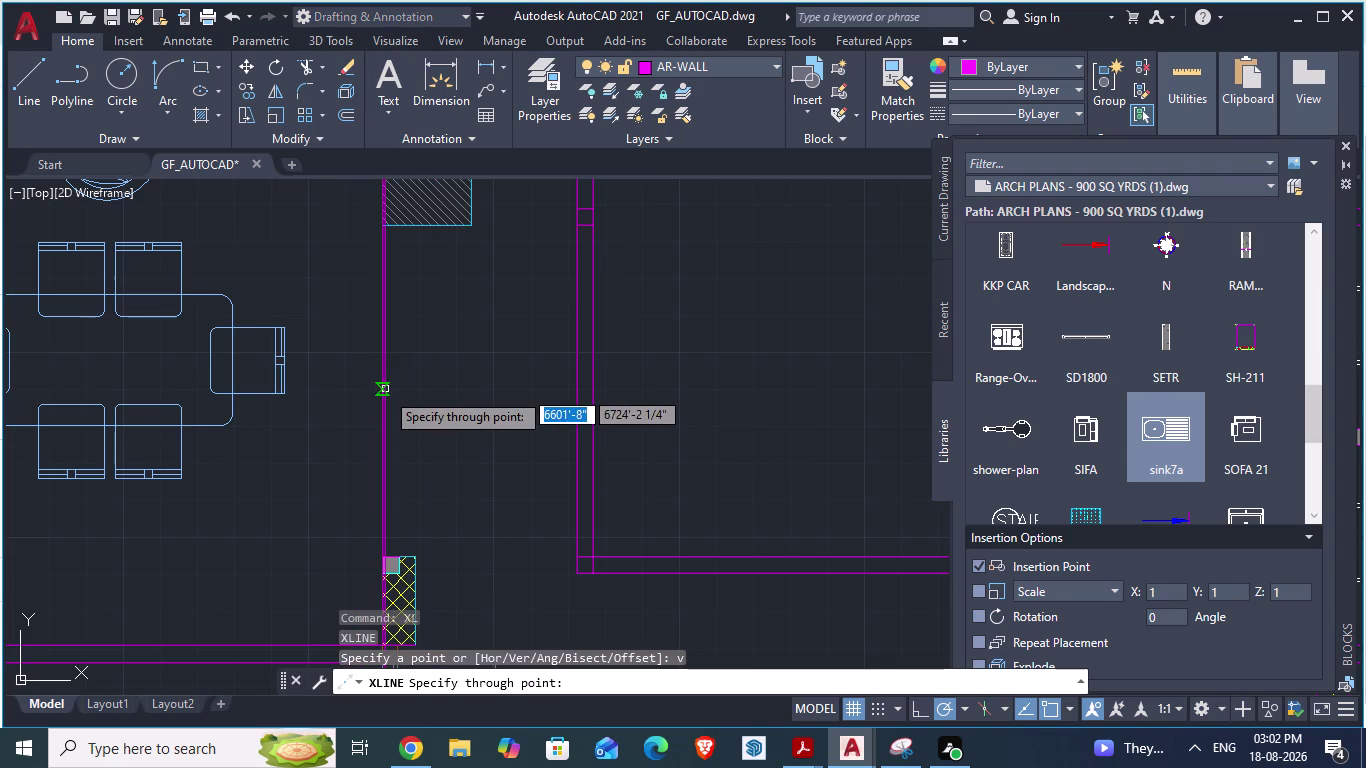
scroll(up, 3)
click(265, 524)
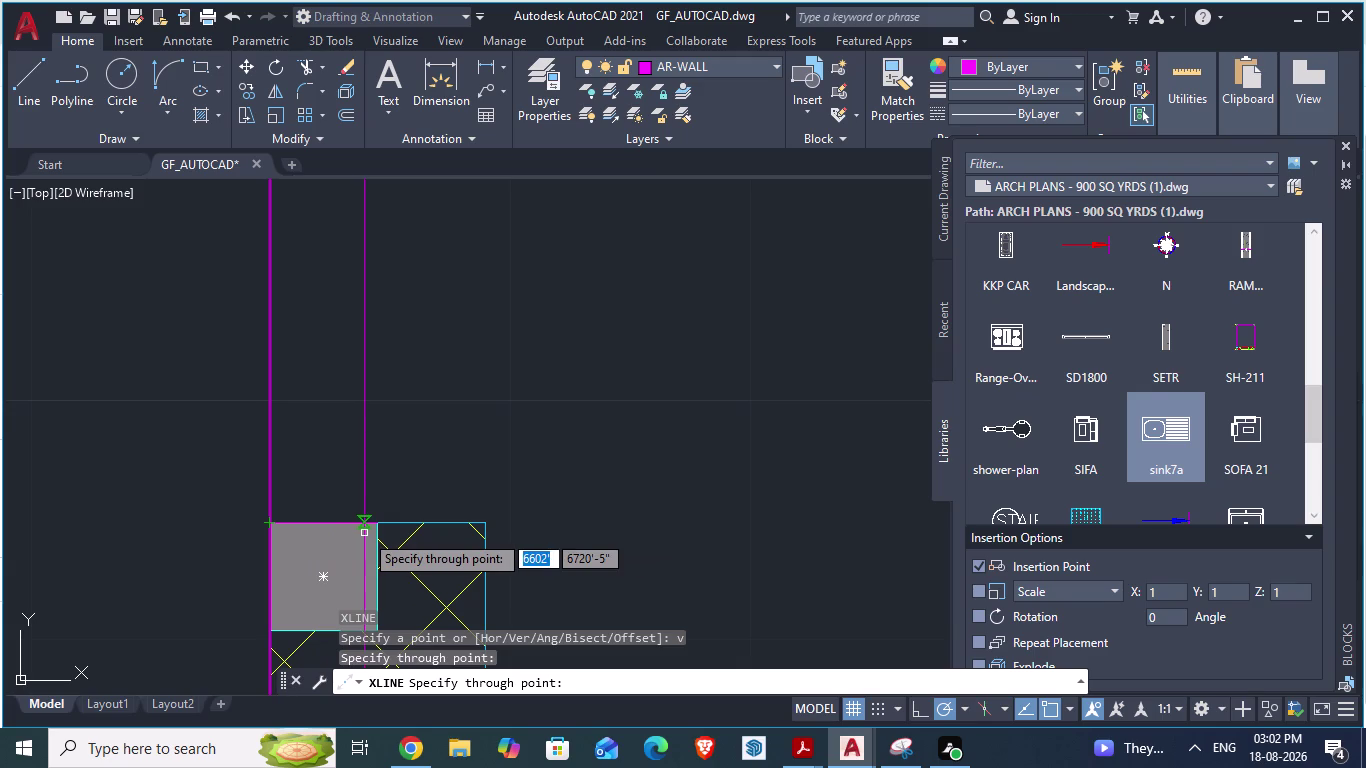
text(4.5")
key(Return)
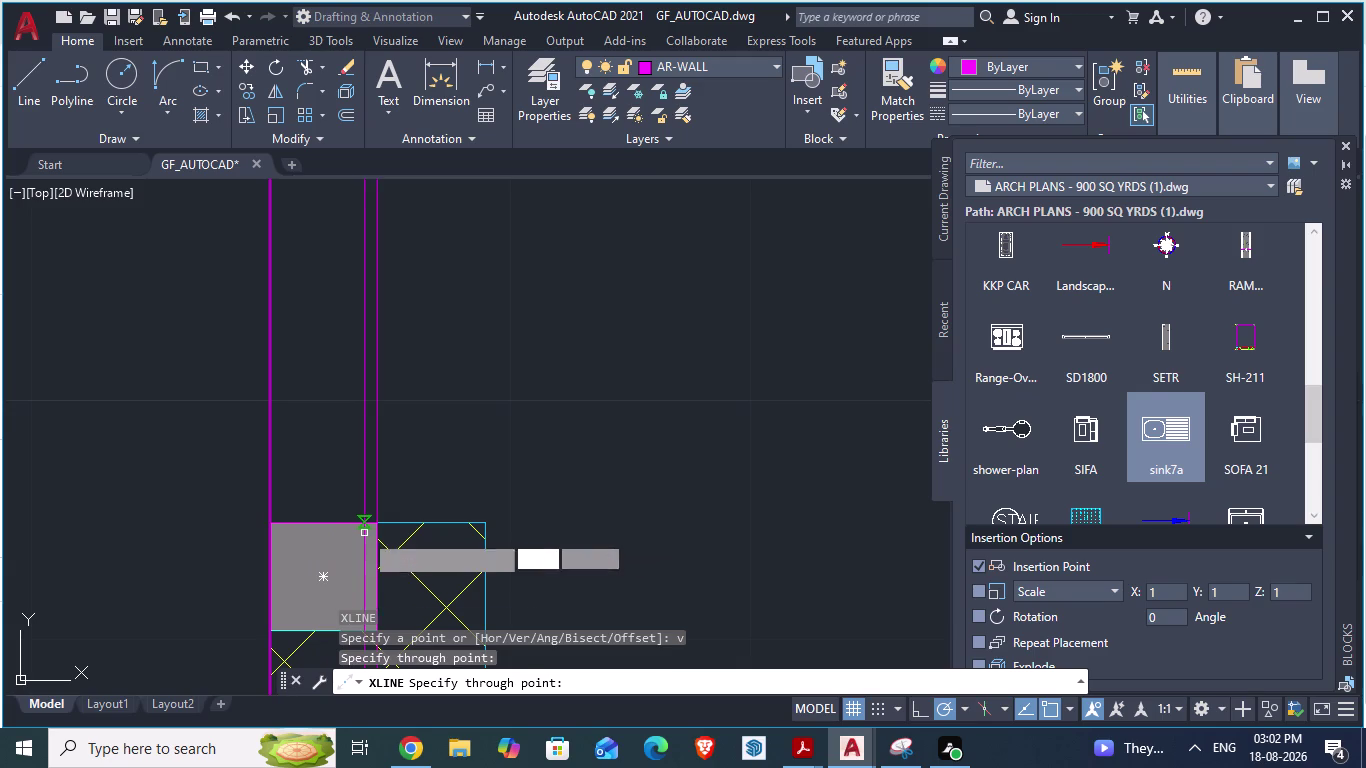
key(Escape)
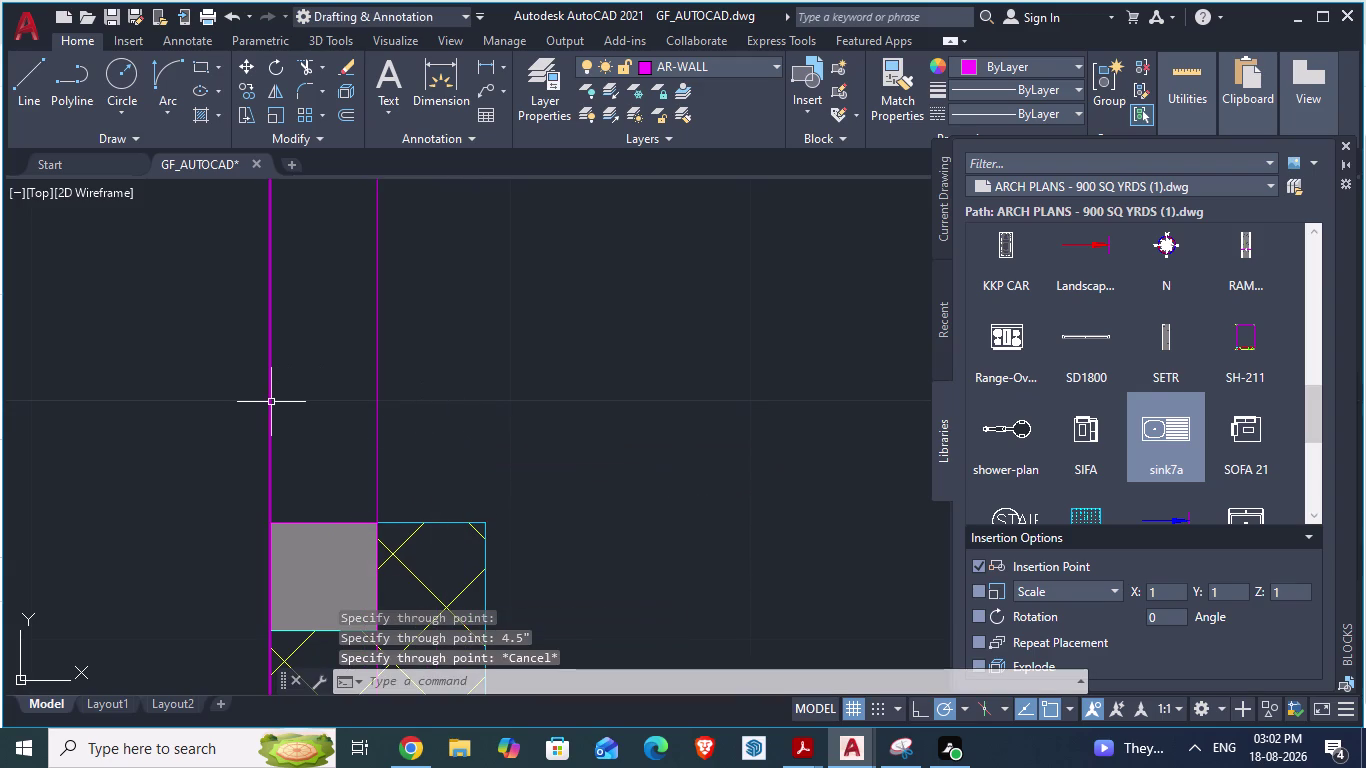
click(271, 402)
scroll(down, 3)
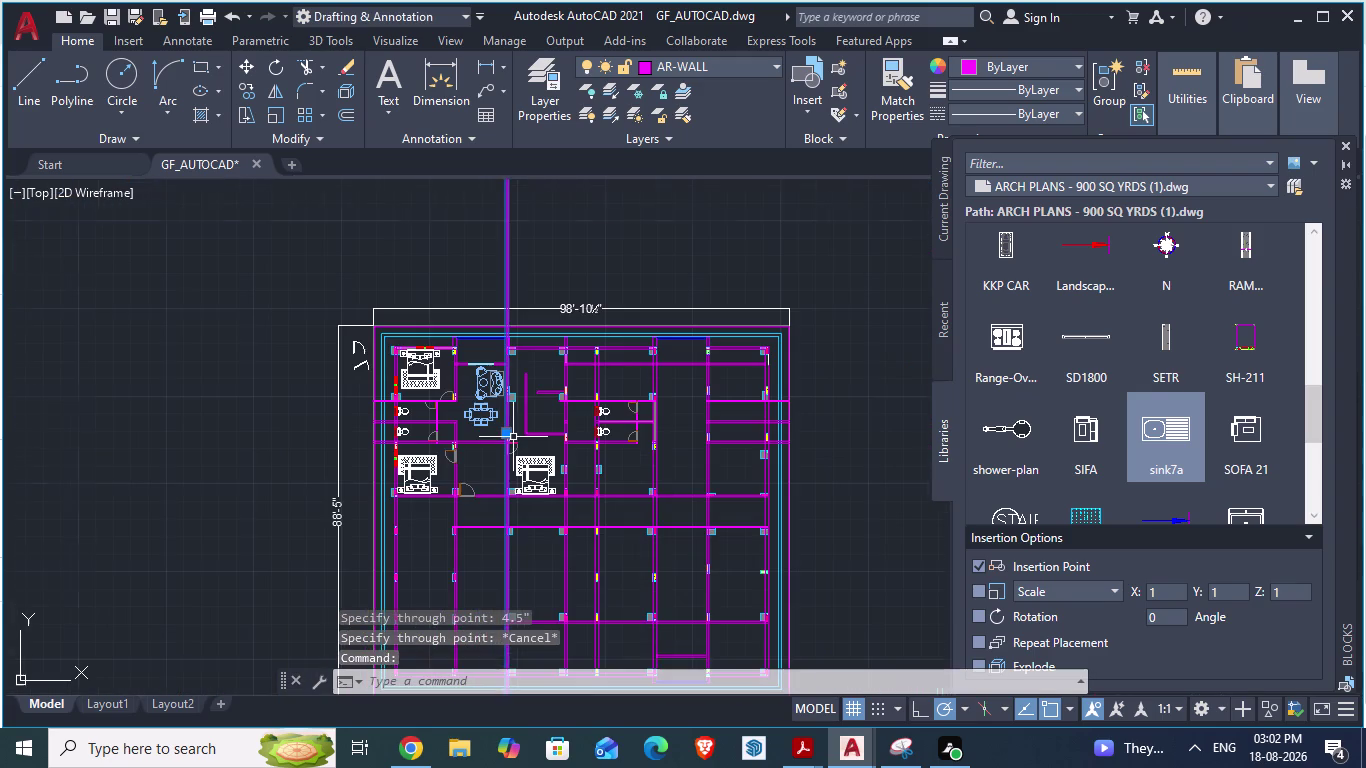
key(Delete)
scroll(up, 3)
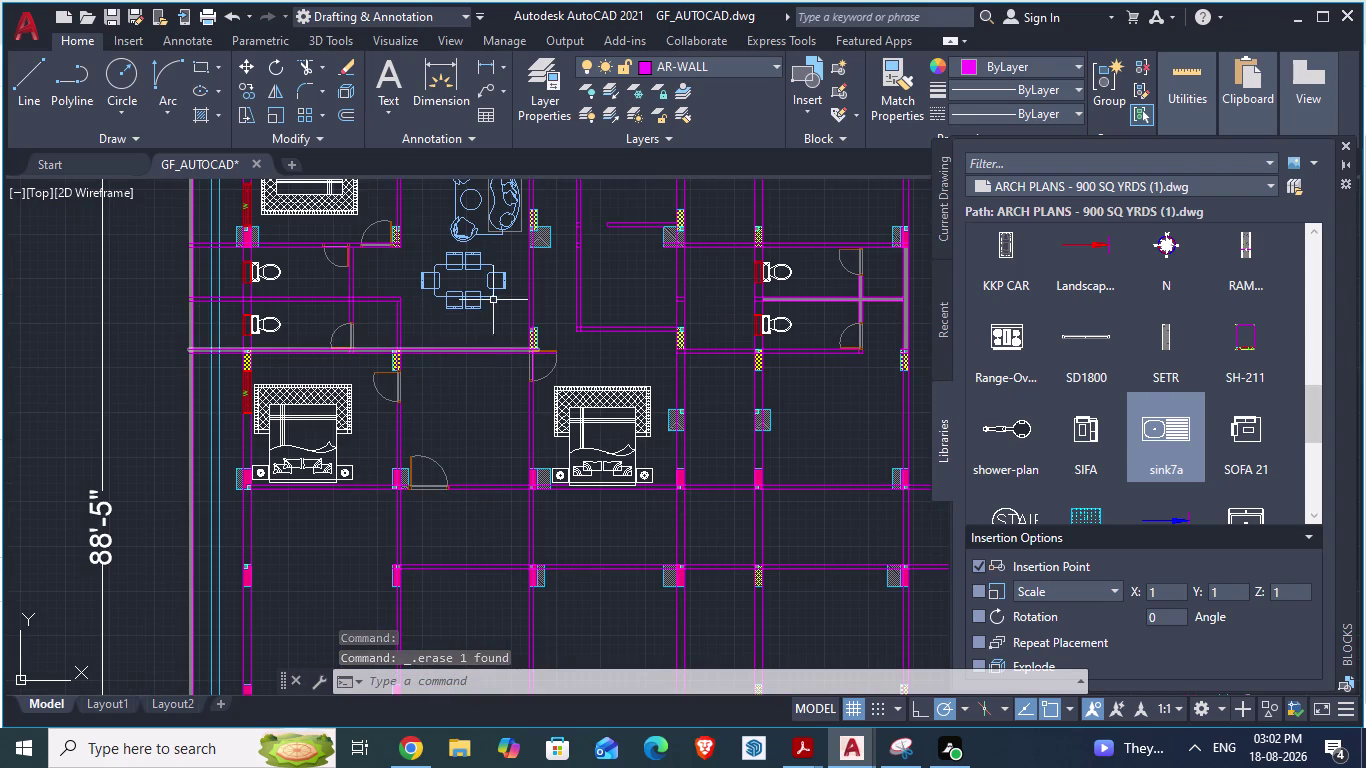
Draw a line from the wall below the hatched column to the column's corner.
scroll(up, 3)
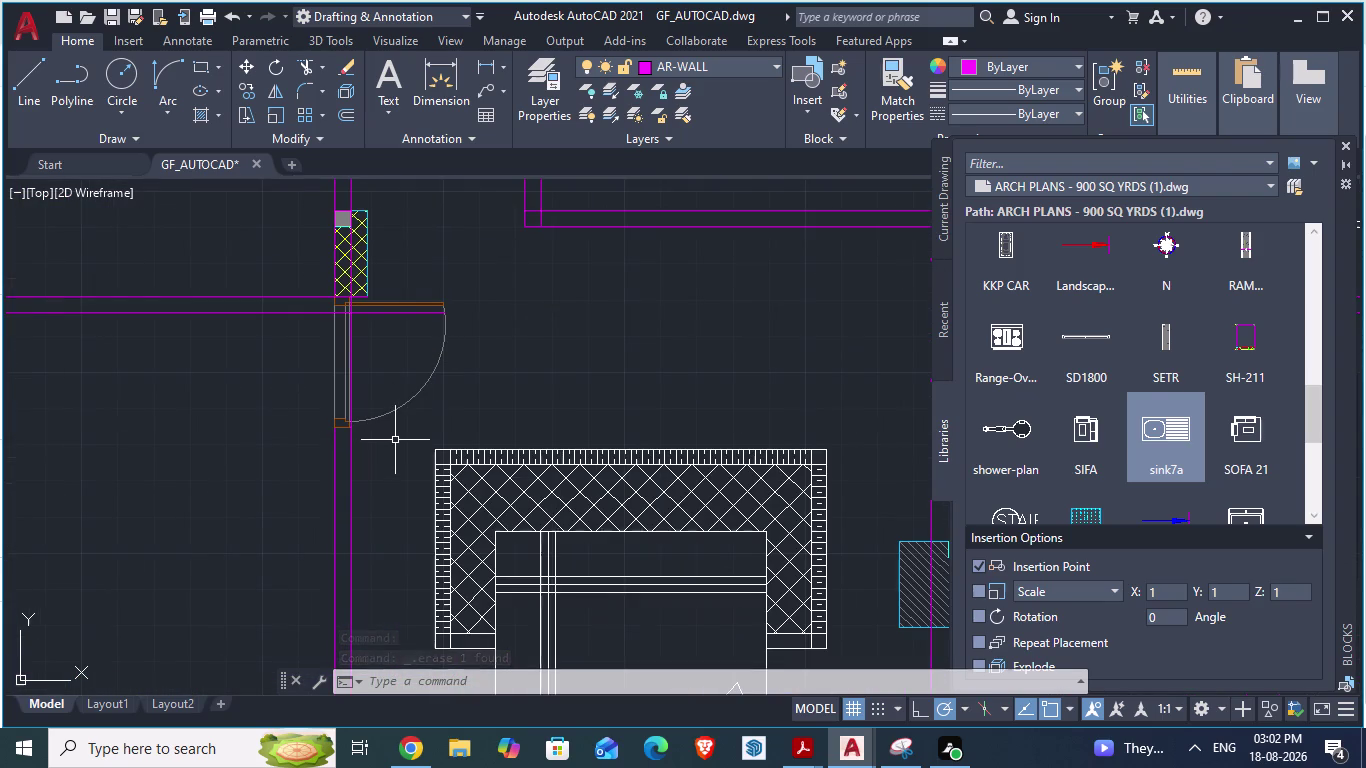
scroll(up, 3)
scroll(up, 3)
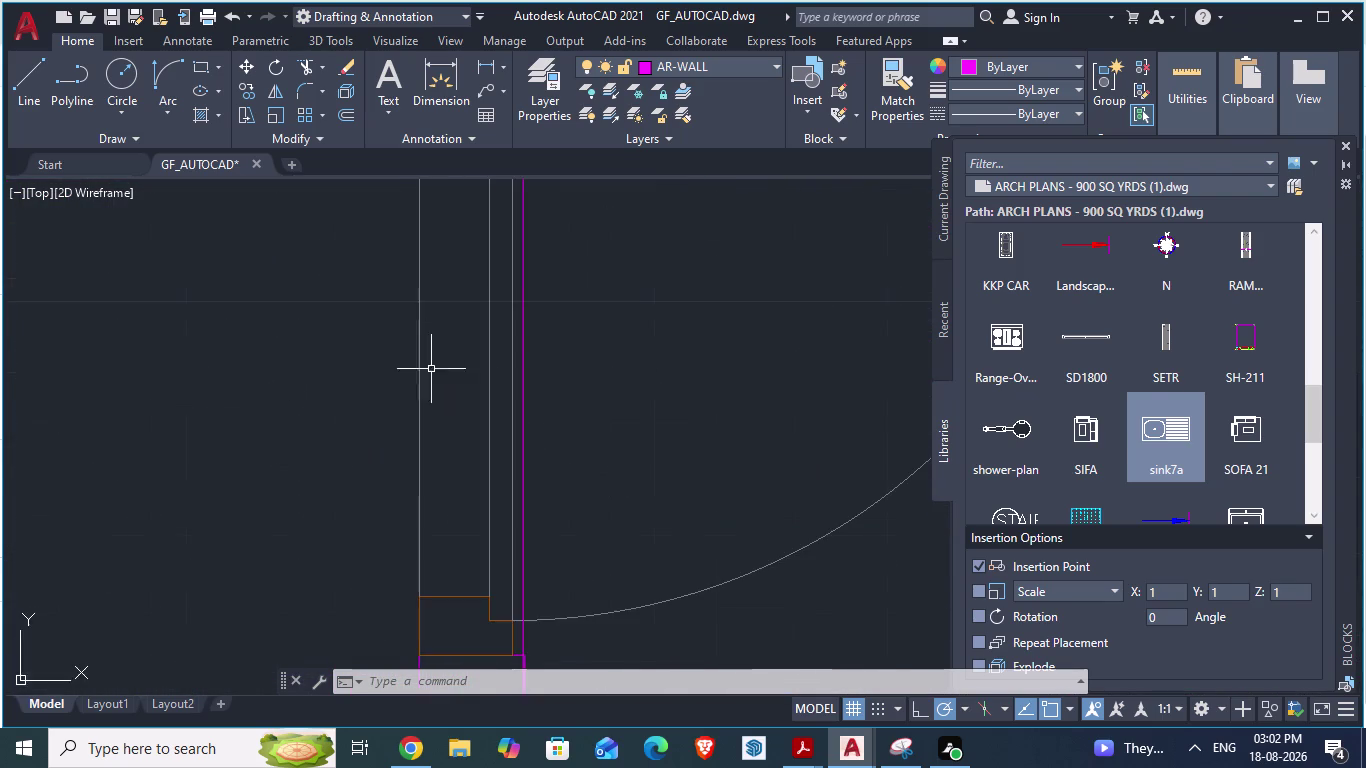
scroll(down, 3)
scroll(down, 3)
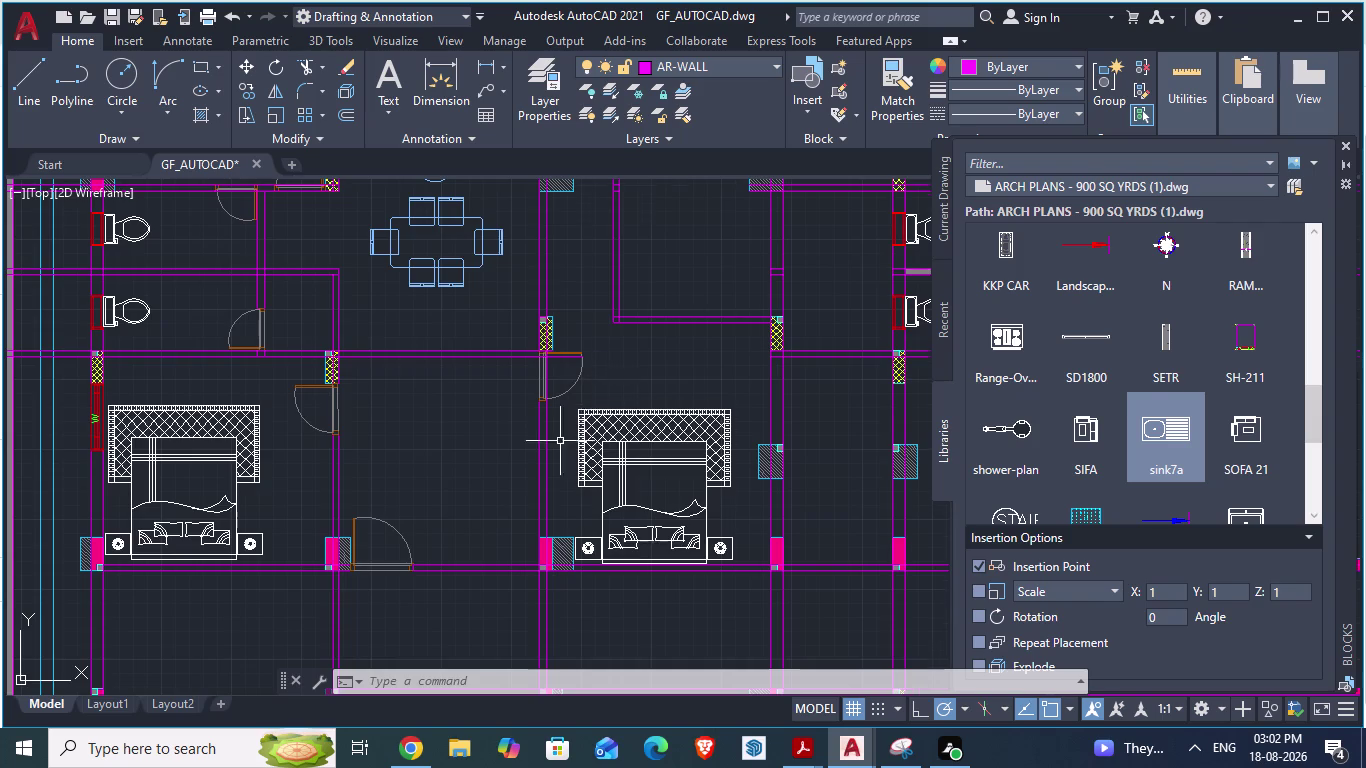
scroll(down, 3)
scroll(up, 3)
scroll(up, 3)
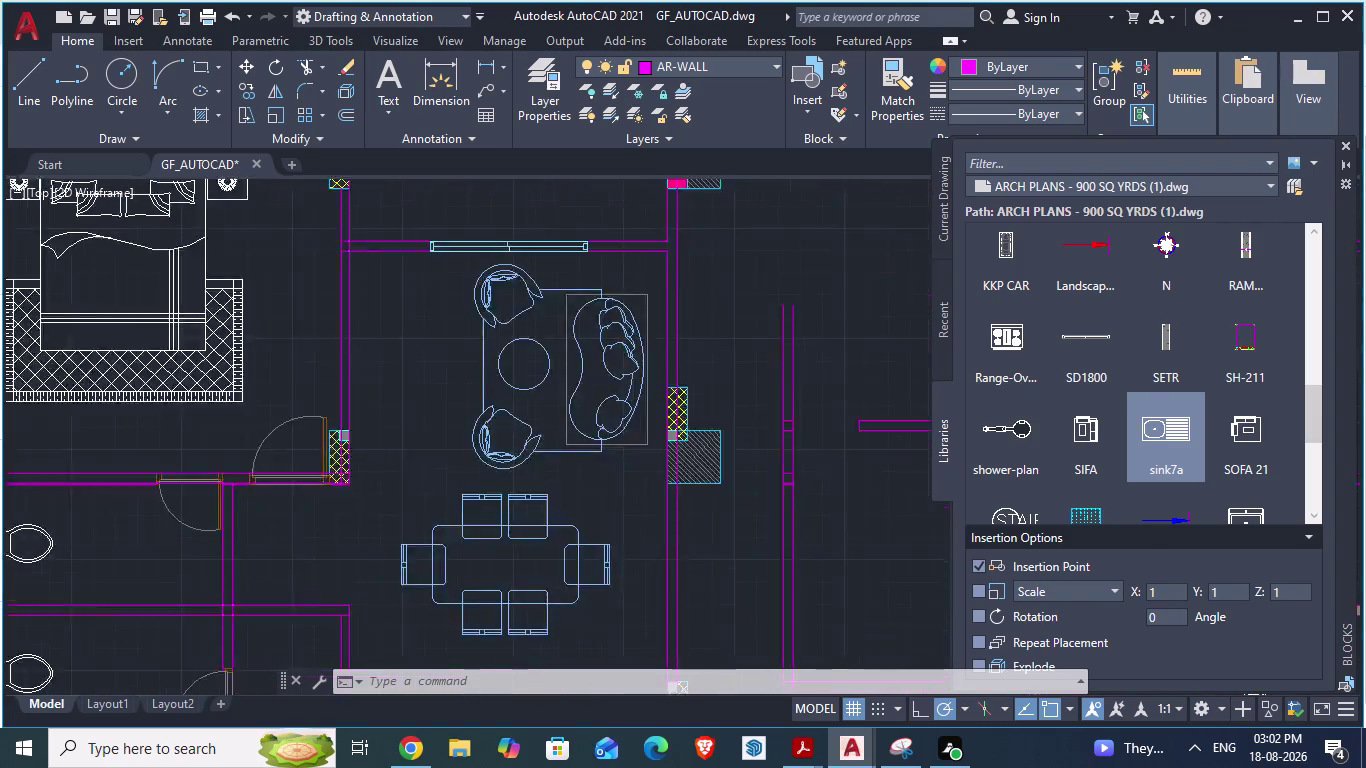
scroll(up, 3)
key(l)
key(Return)
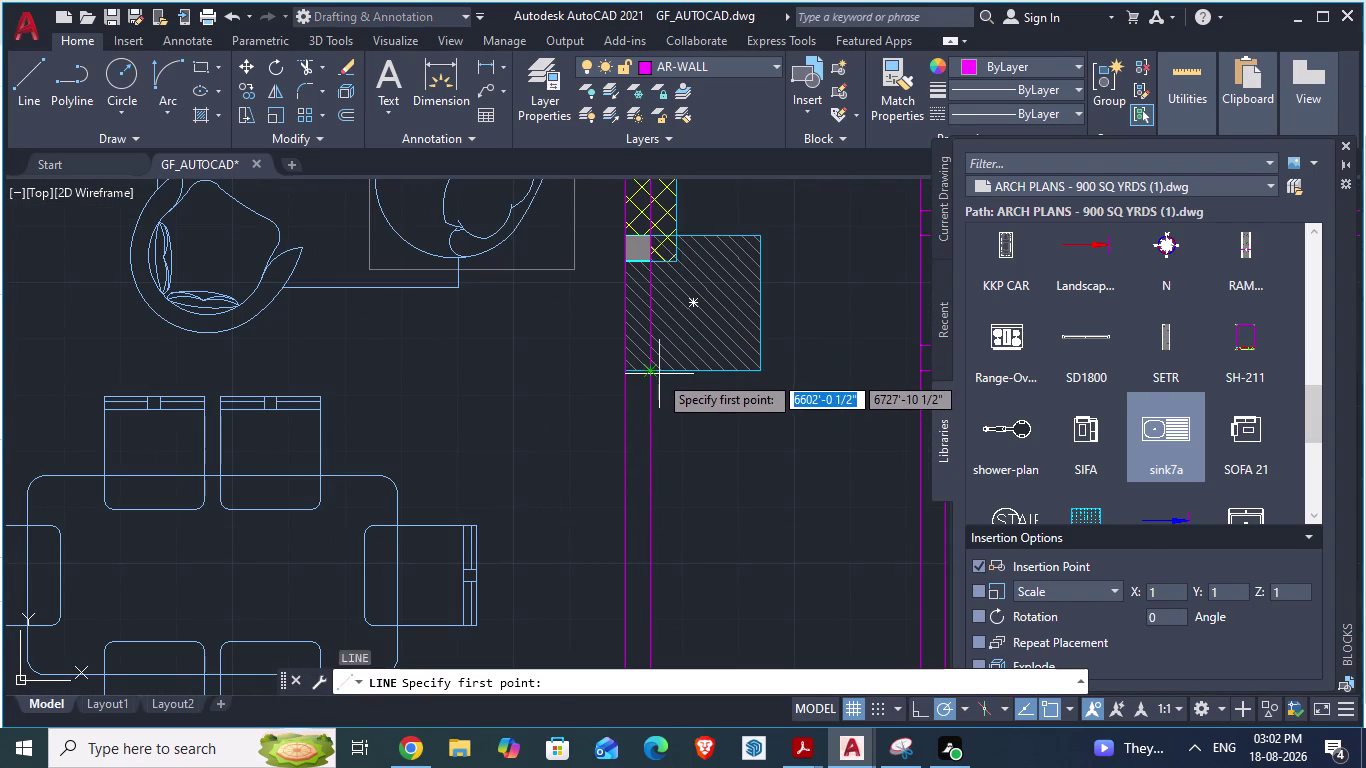
click(655, 371)
scroll(down, 3)
scroll(up, 3)
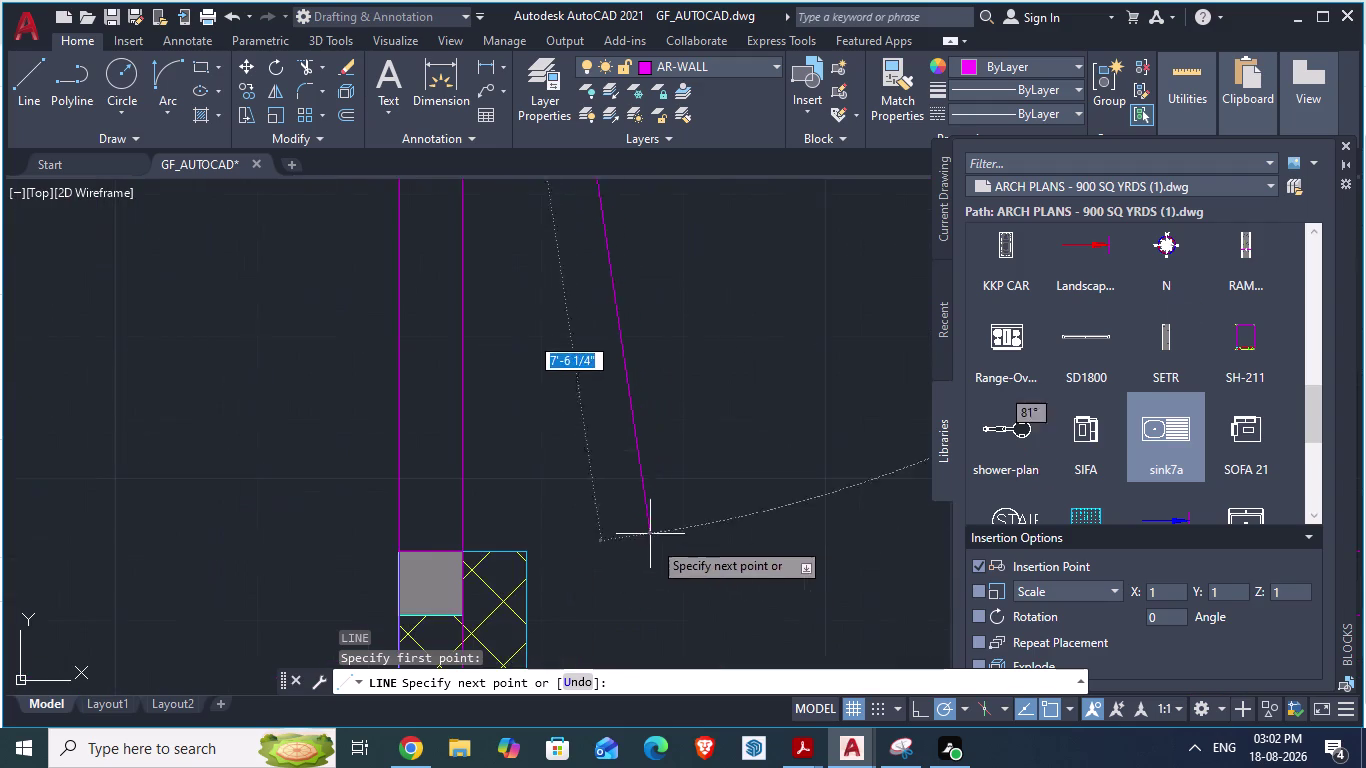
scroll(down, 3)
scroll(up, 3)
scroll(up, 3)
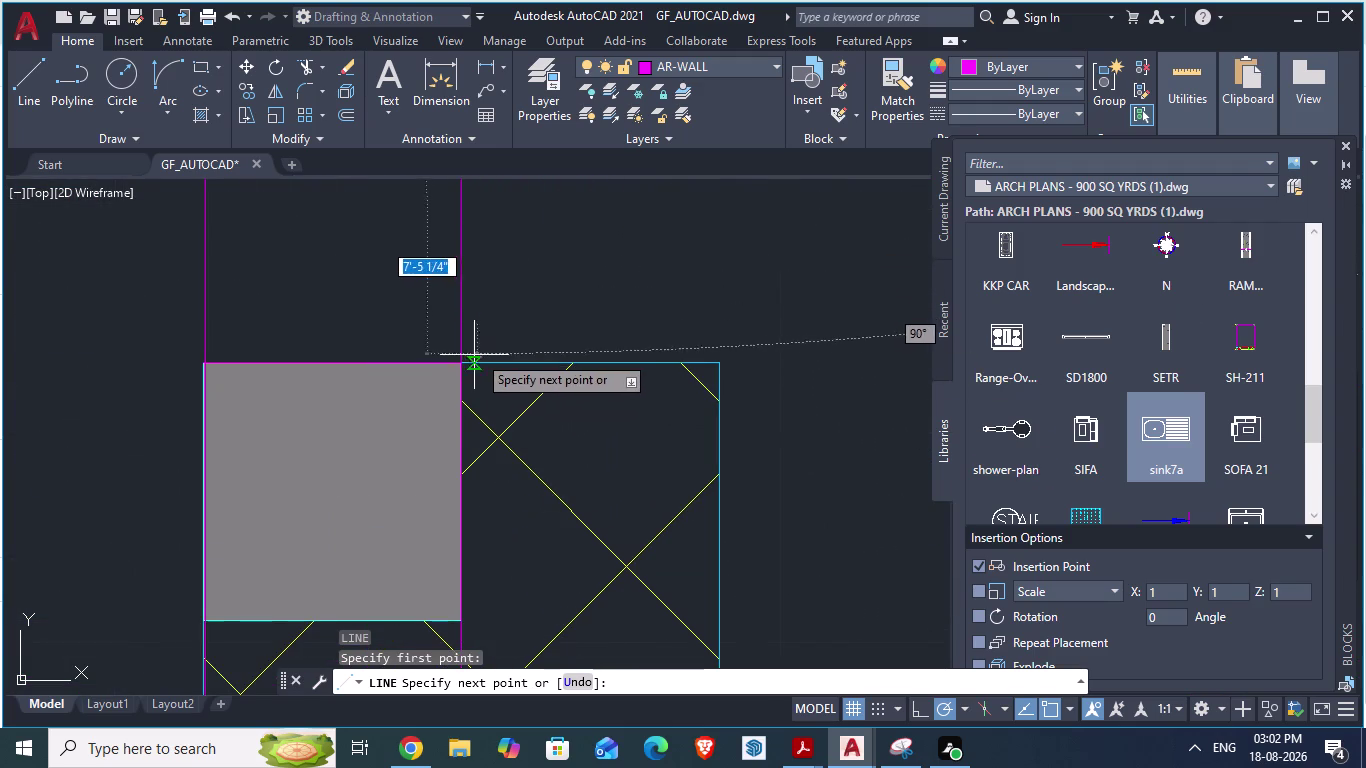
click(466, 359)
key(Return)
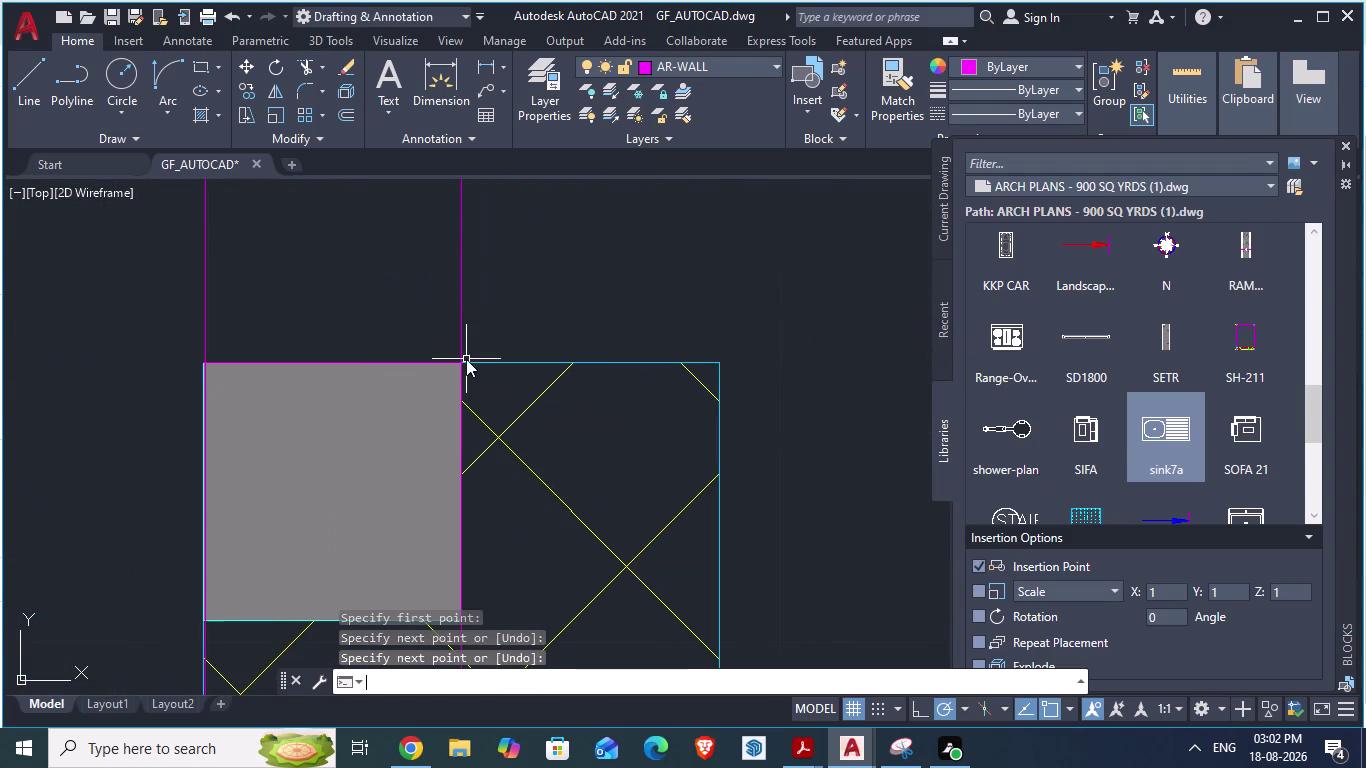
Erase the unwanted line and save GF_AUTOCAD.
scroll(down, 3)
scroll(down, 3)
scroll(down, 3)
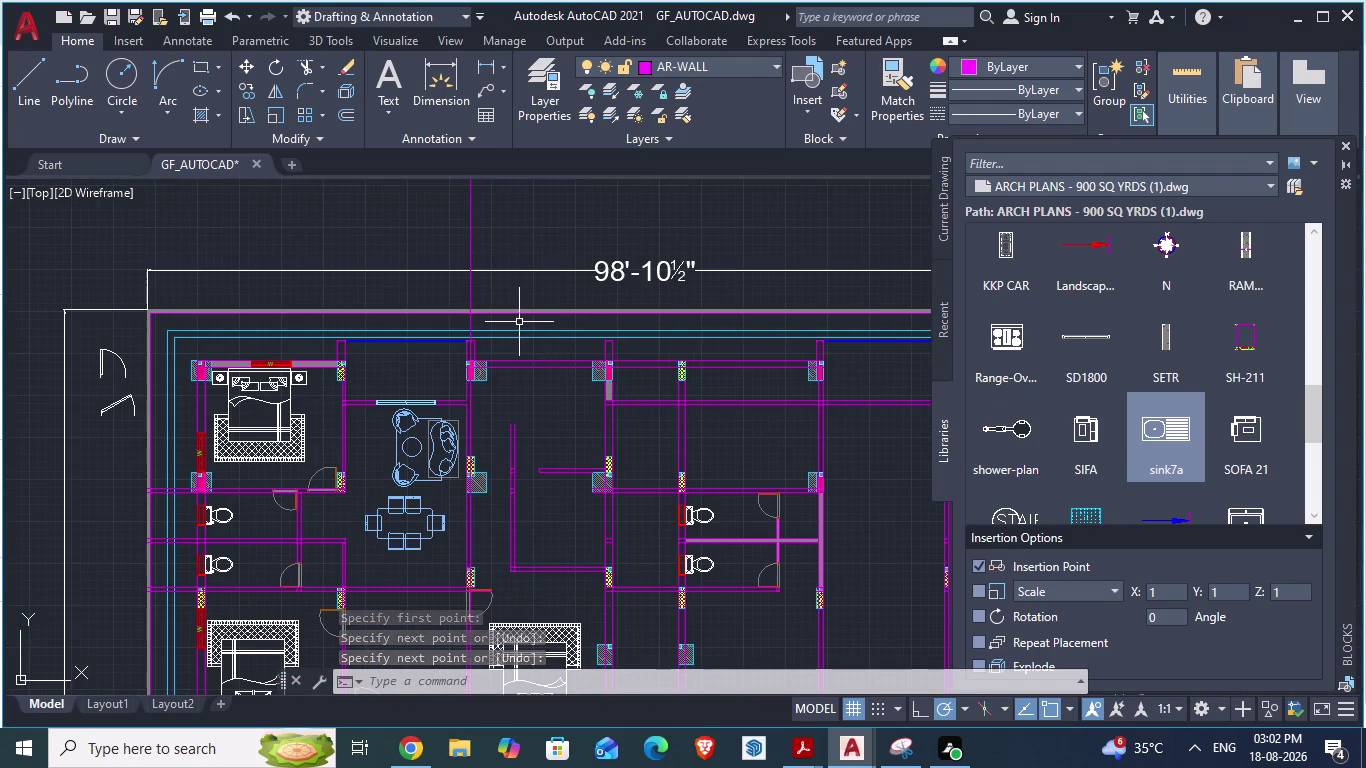
click(468, 210)
key(Delete)
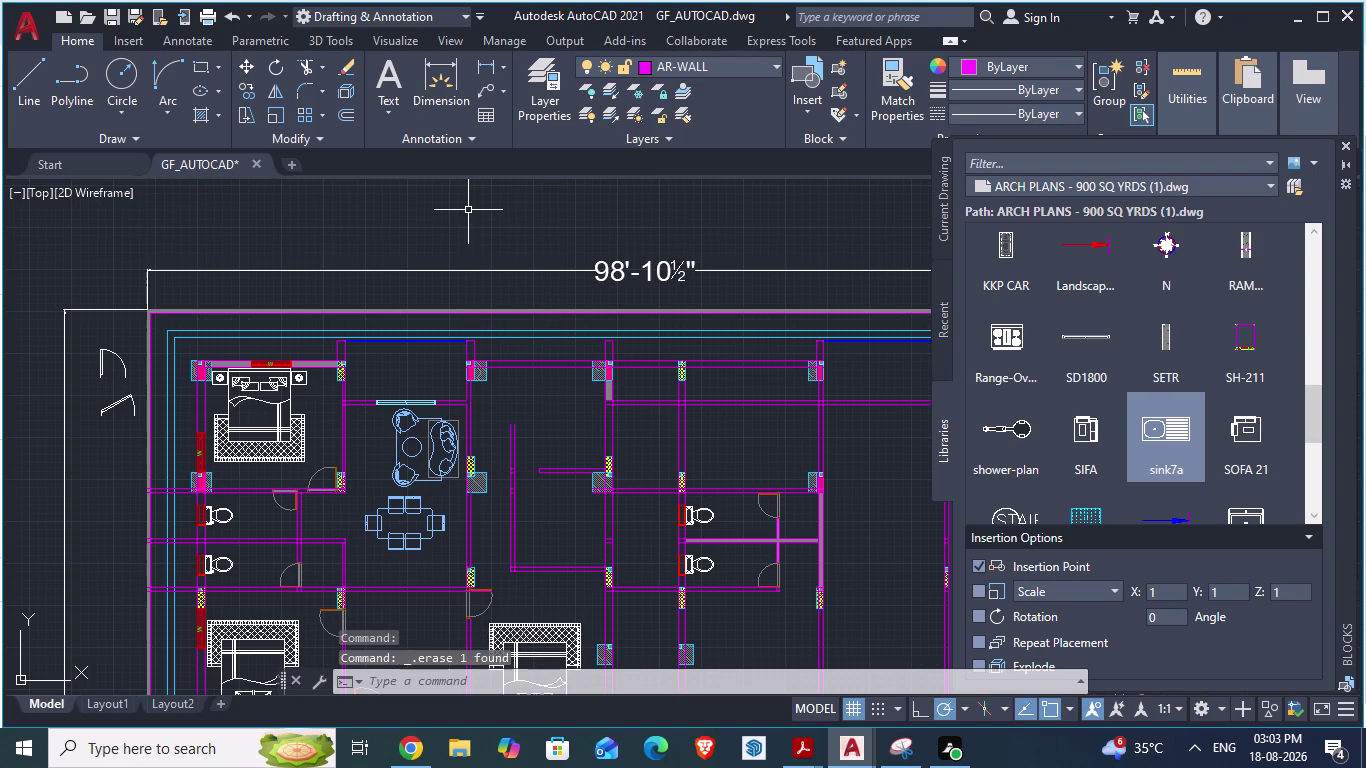
key(ctrl+s)
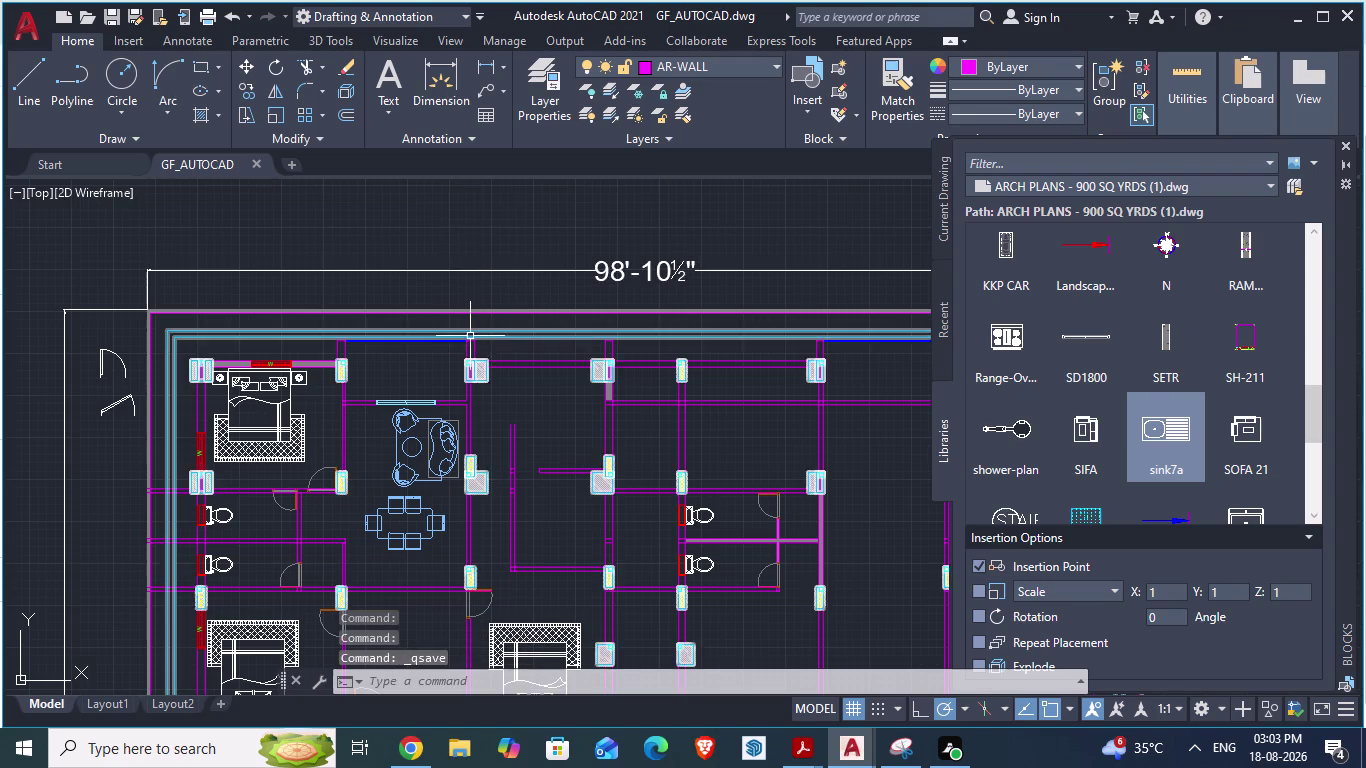
scroll(up, 3)
scroll(down, 3)
scroll(down, 3)
scroll(up, 3)
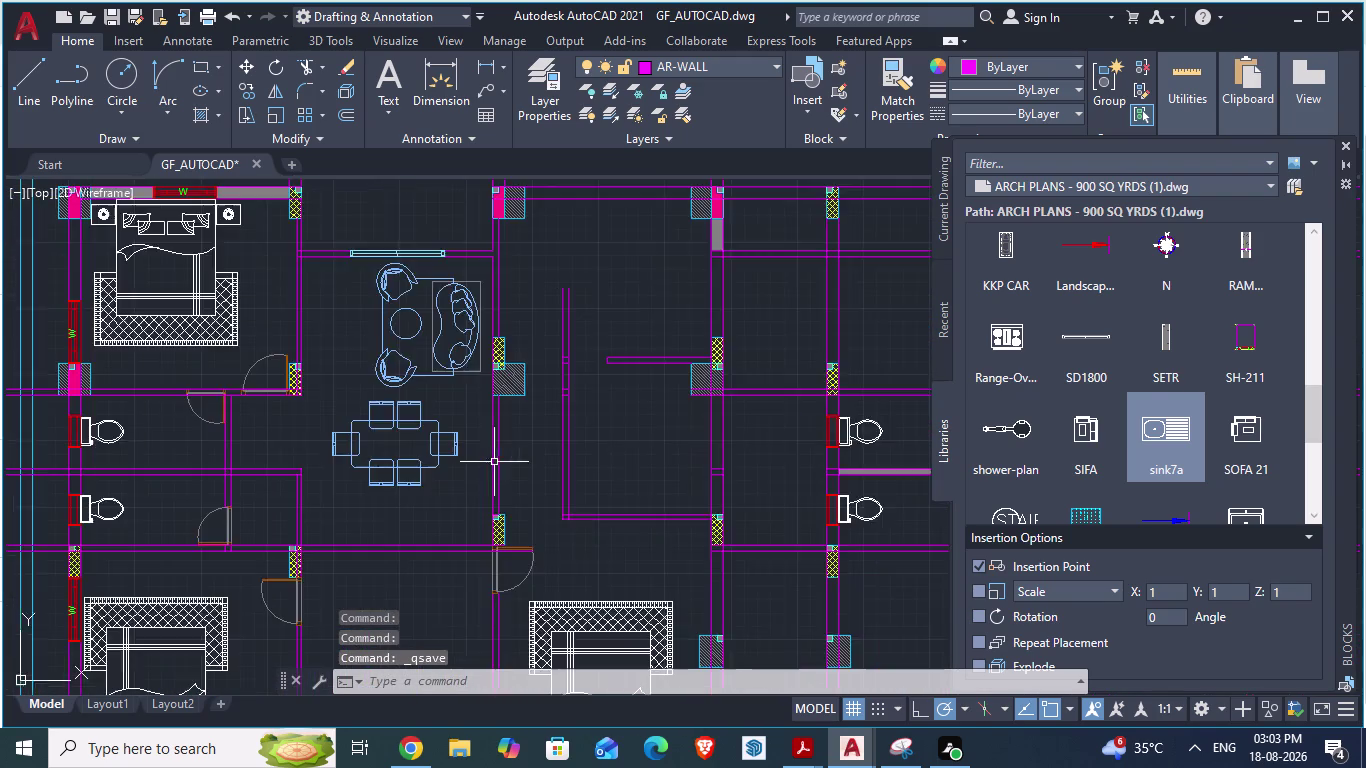
scroll(up, 3)
scroll(up, 3)
scroll(down, 3)
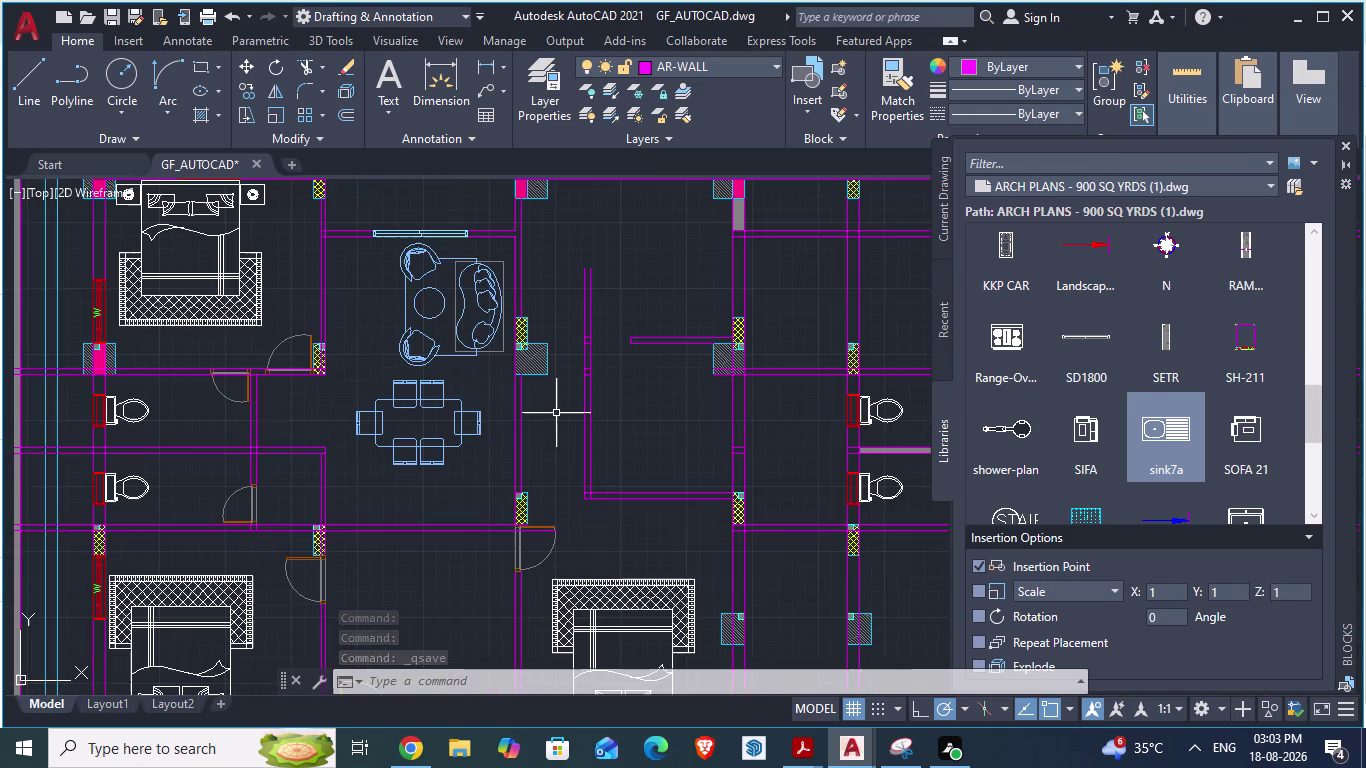
scroll(up, 3)
scroll(up, 3)
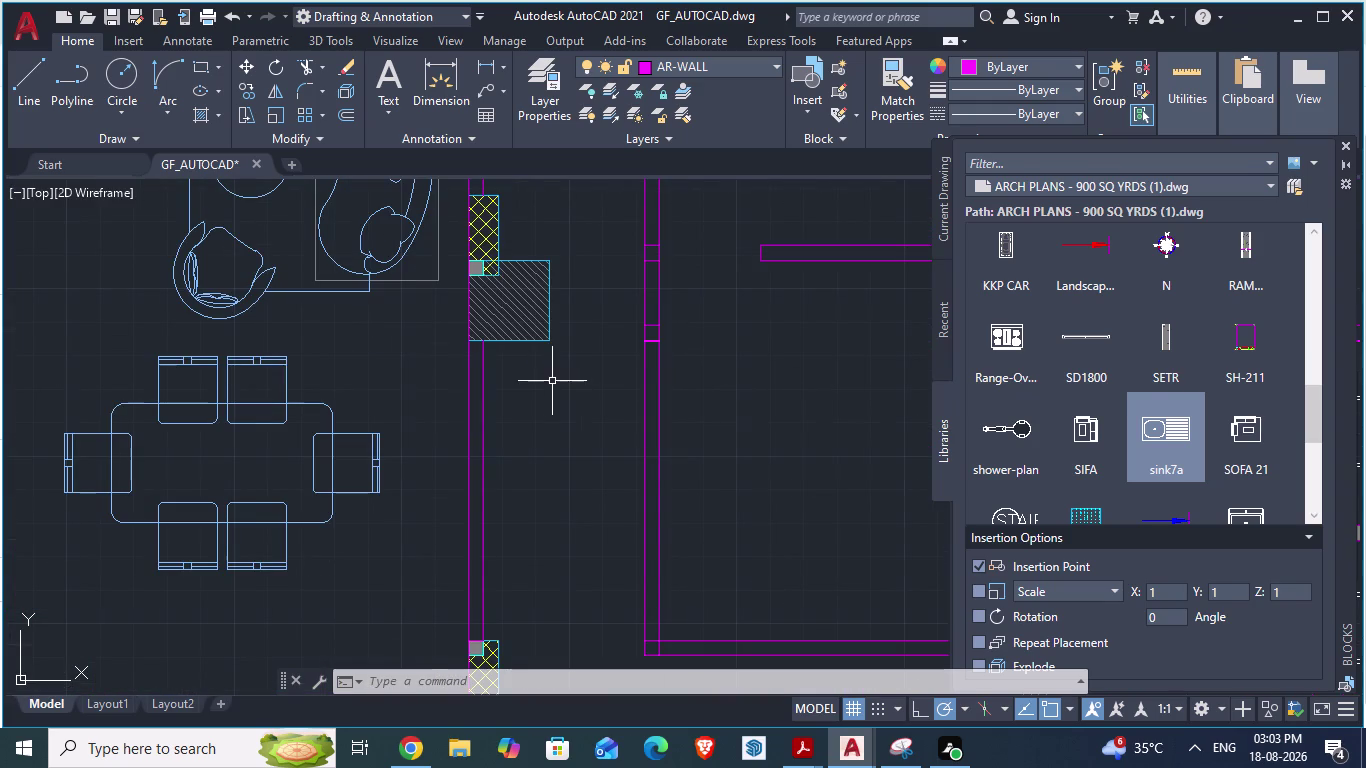
key(alt+Tab)
scroll(down, 3)
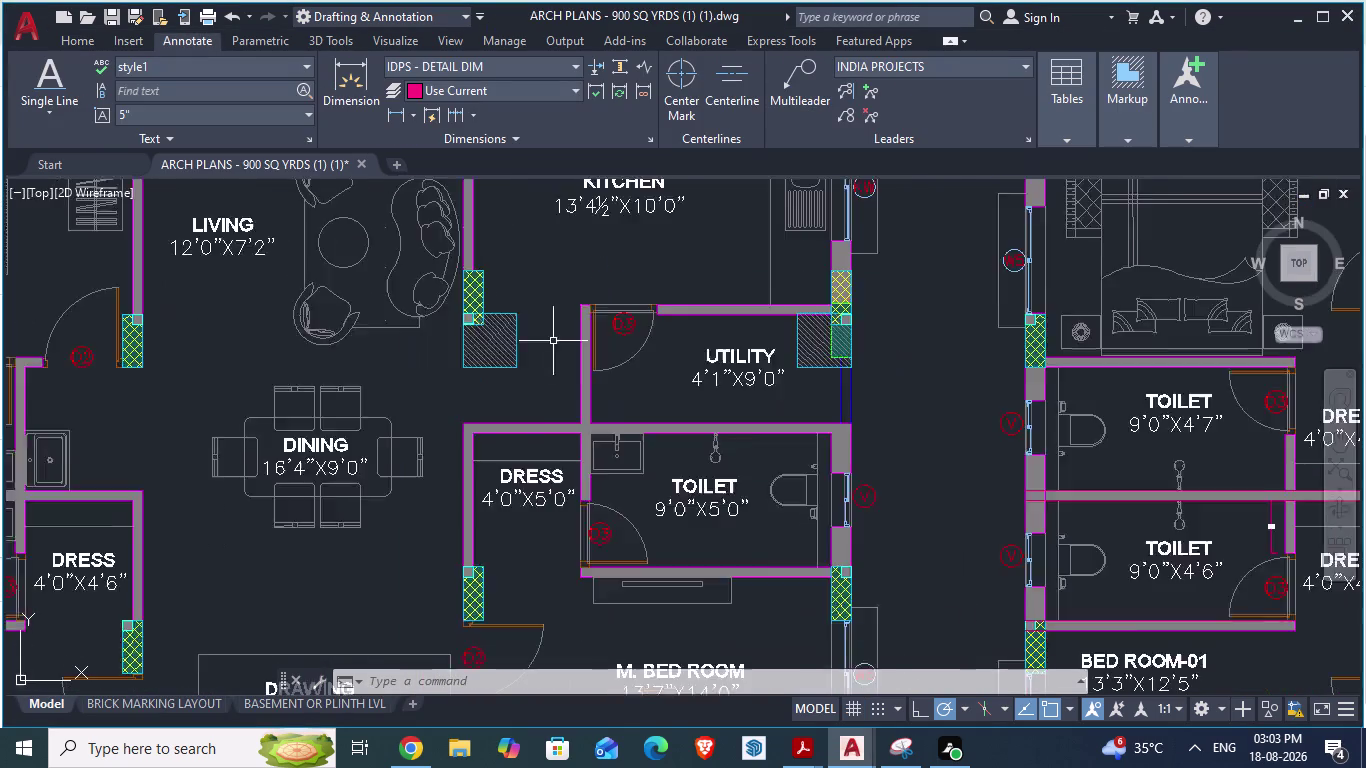
scroll(down, 3)
scroll(up, 3)
key(alt+Tab)
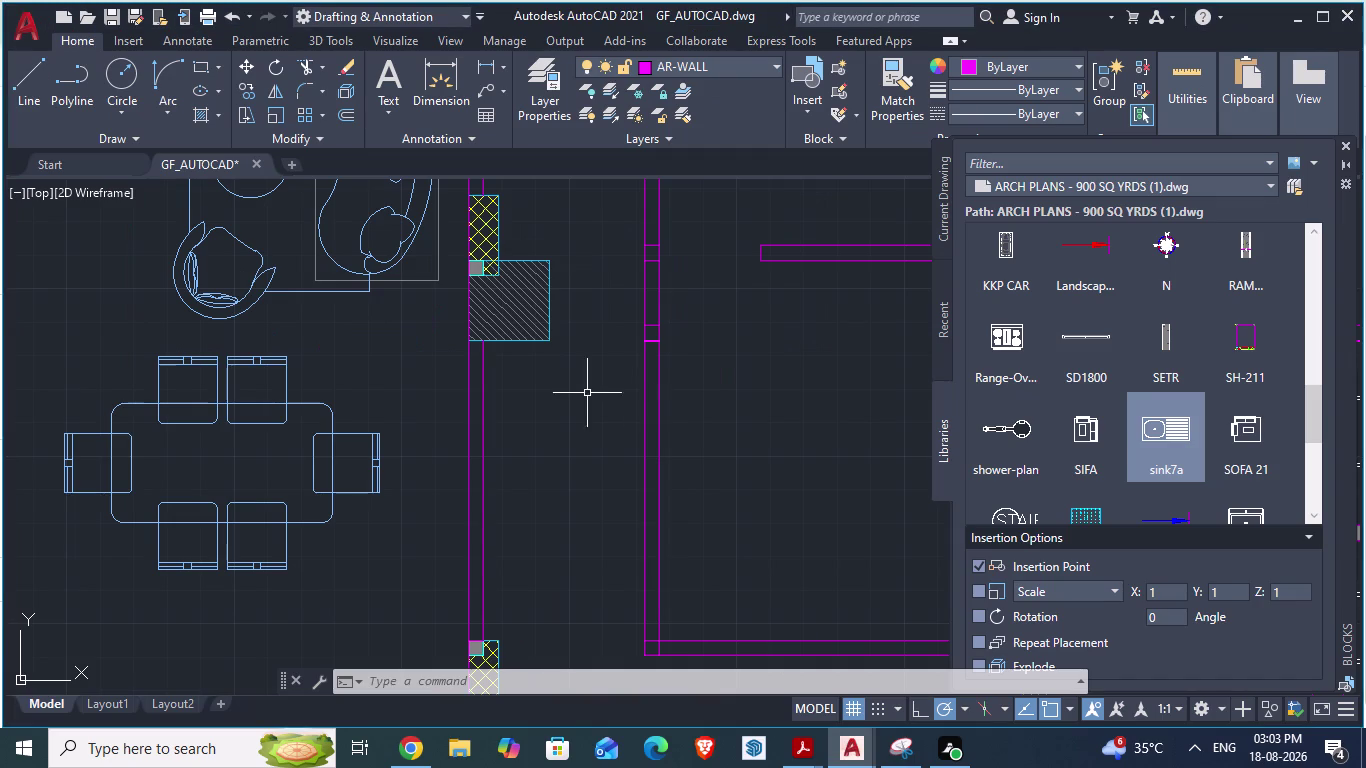
scroll(up, 3)
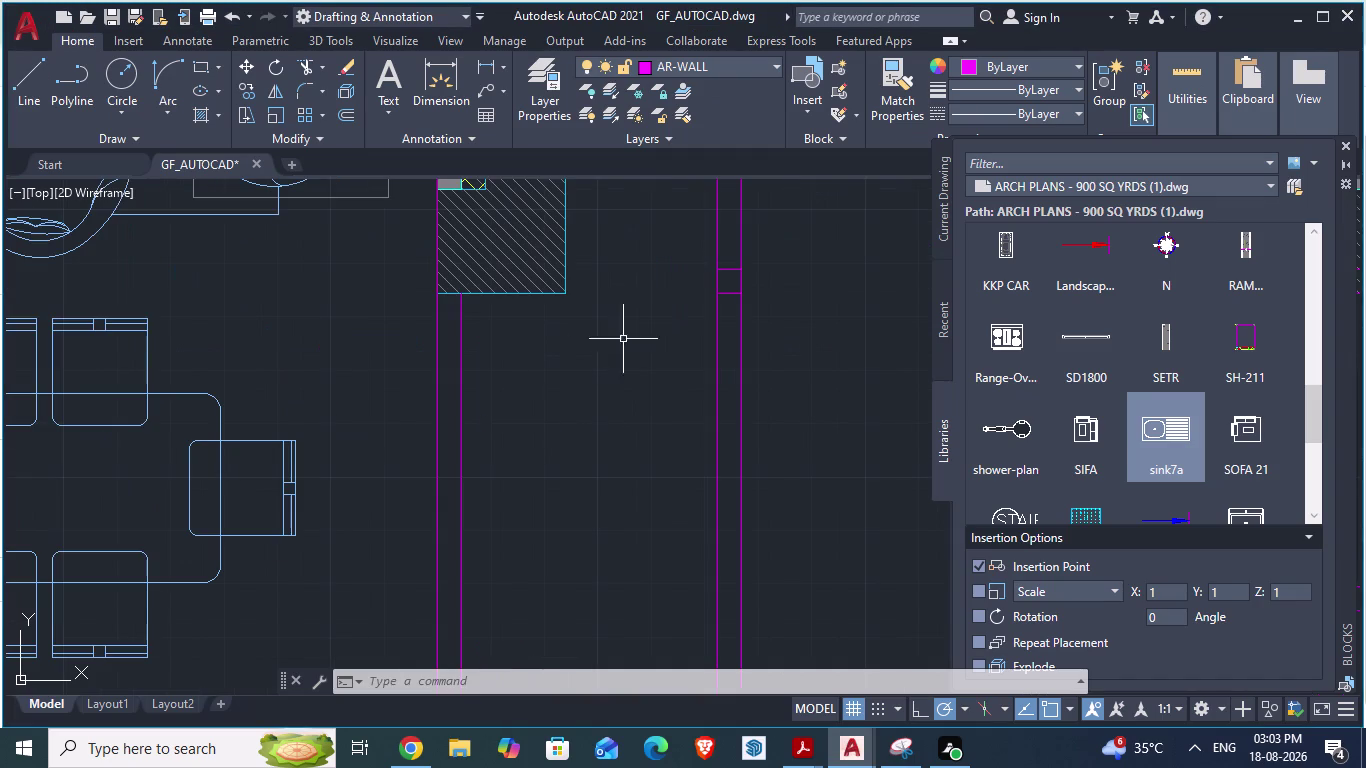
scroll(up, 3)
key(alt+Tab)
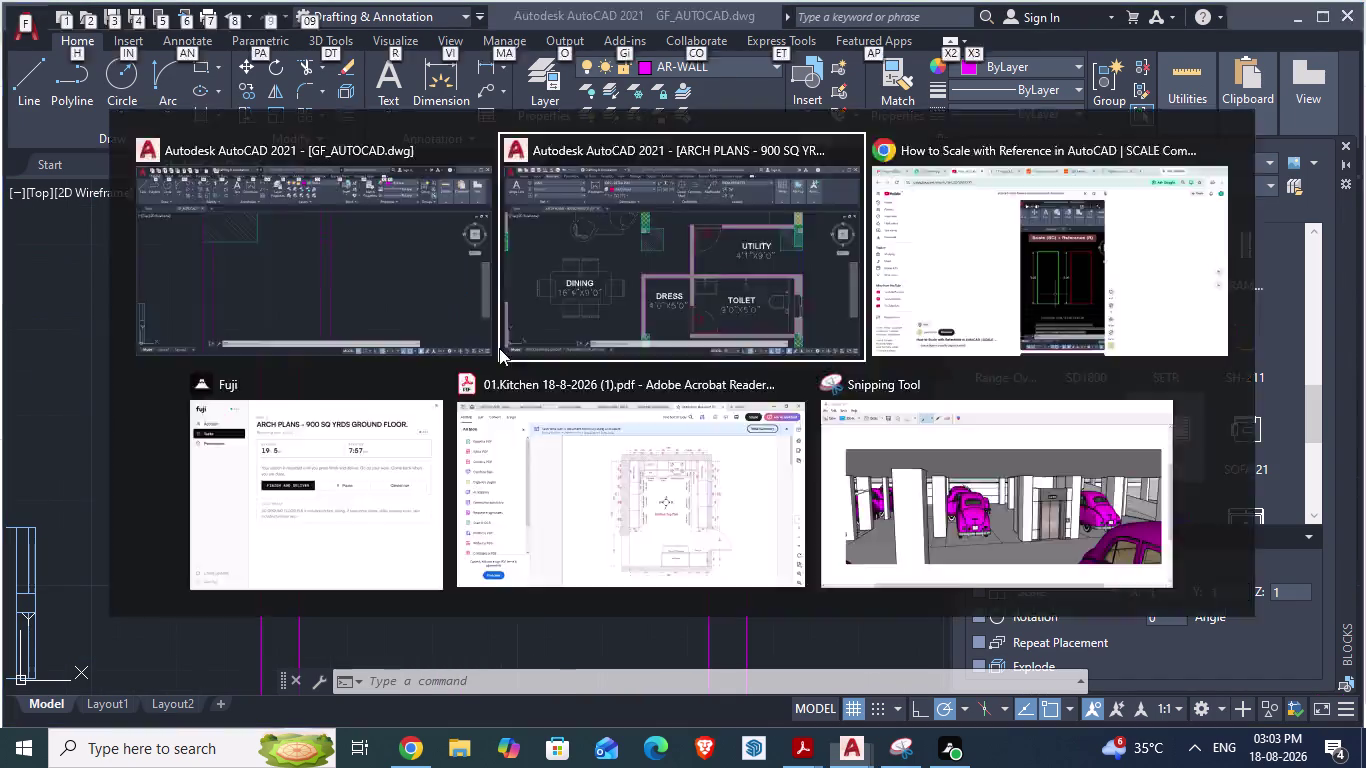
scroll(down, 3)
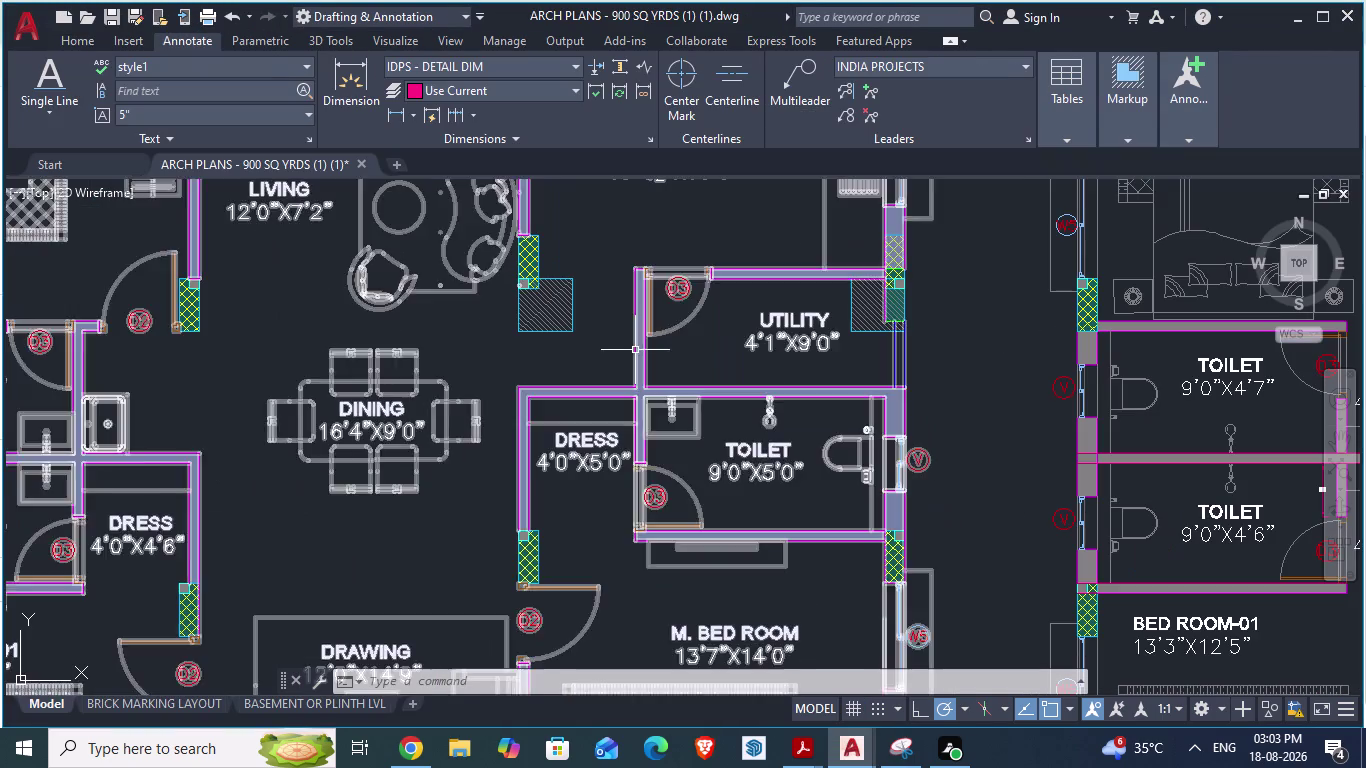
key(alt+Tab)
key(alt+Tab)
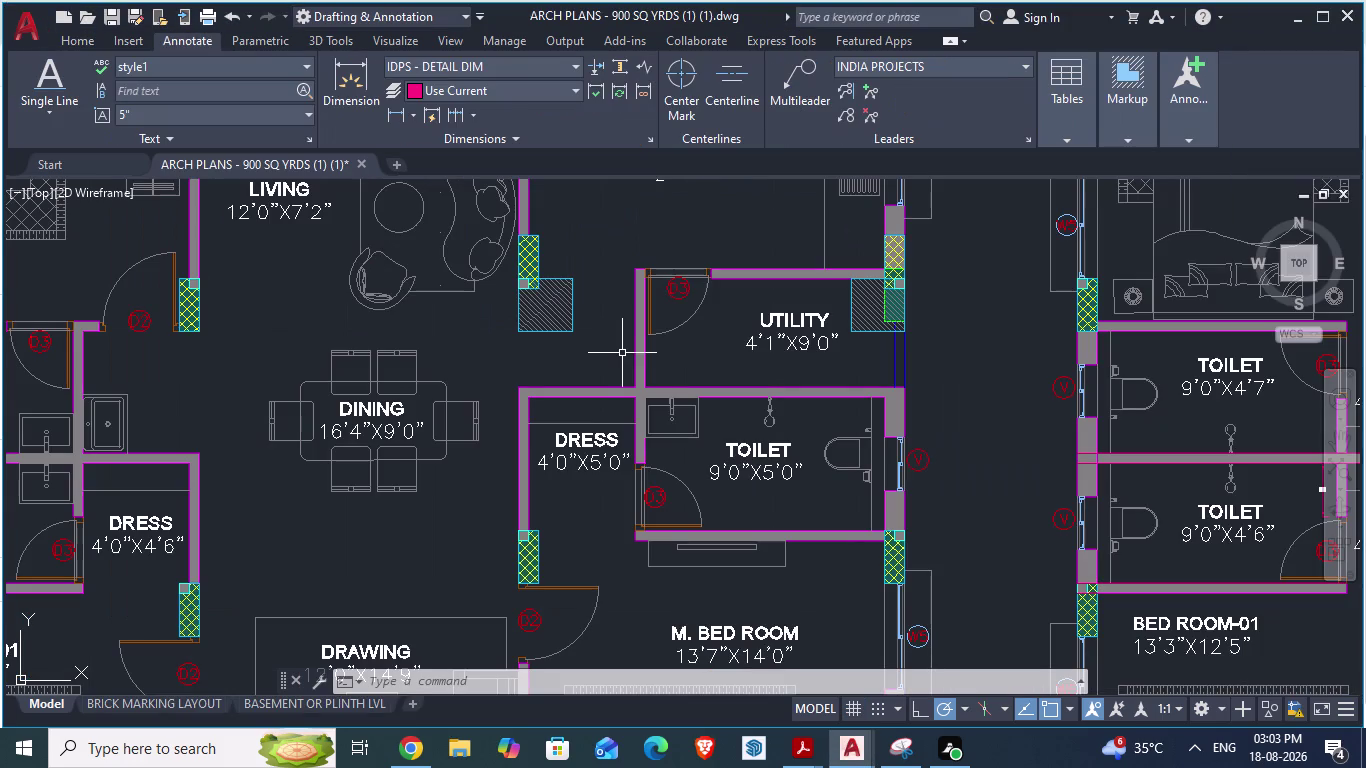
scroll(down, 3)
key(alt+Tab)
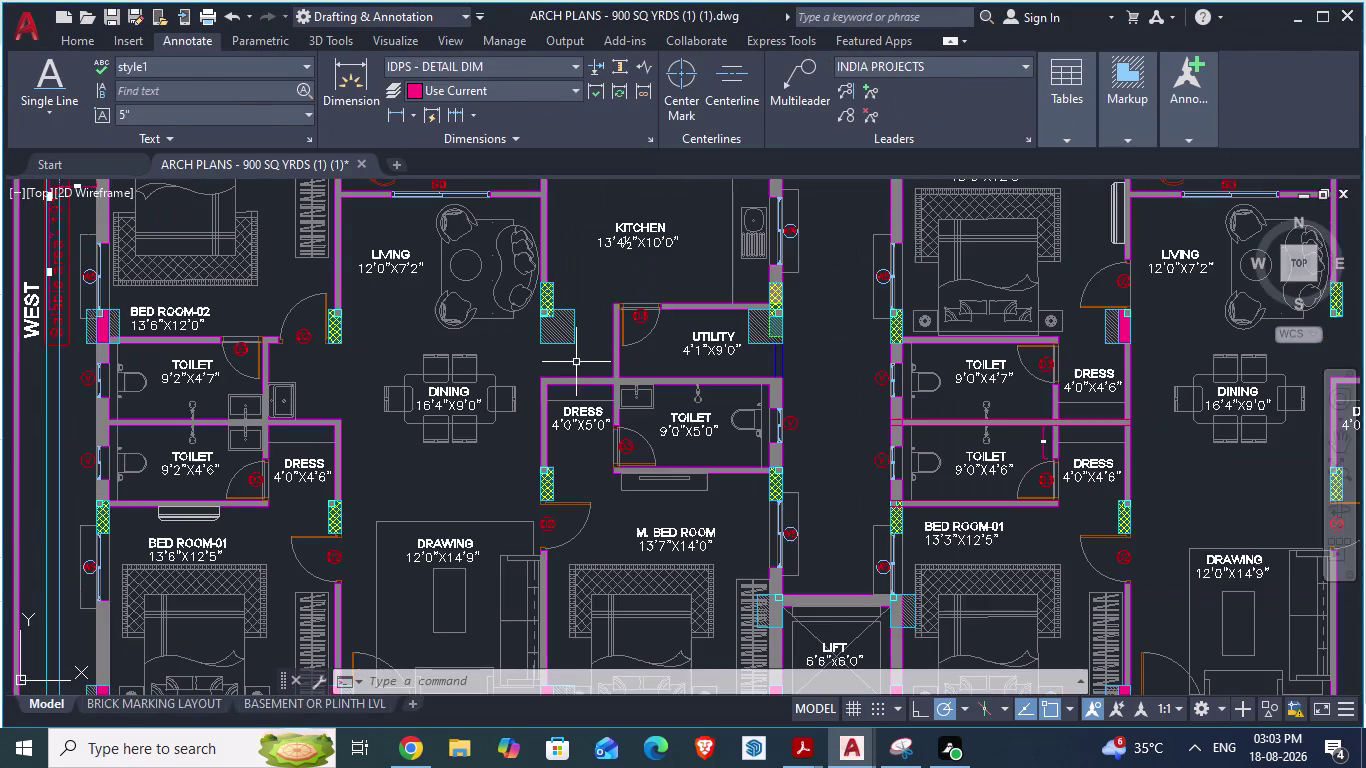
scroll(down, 3)
scroll(up, 3)
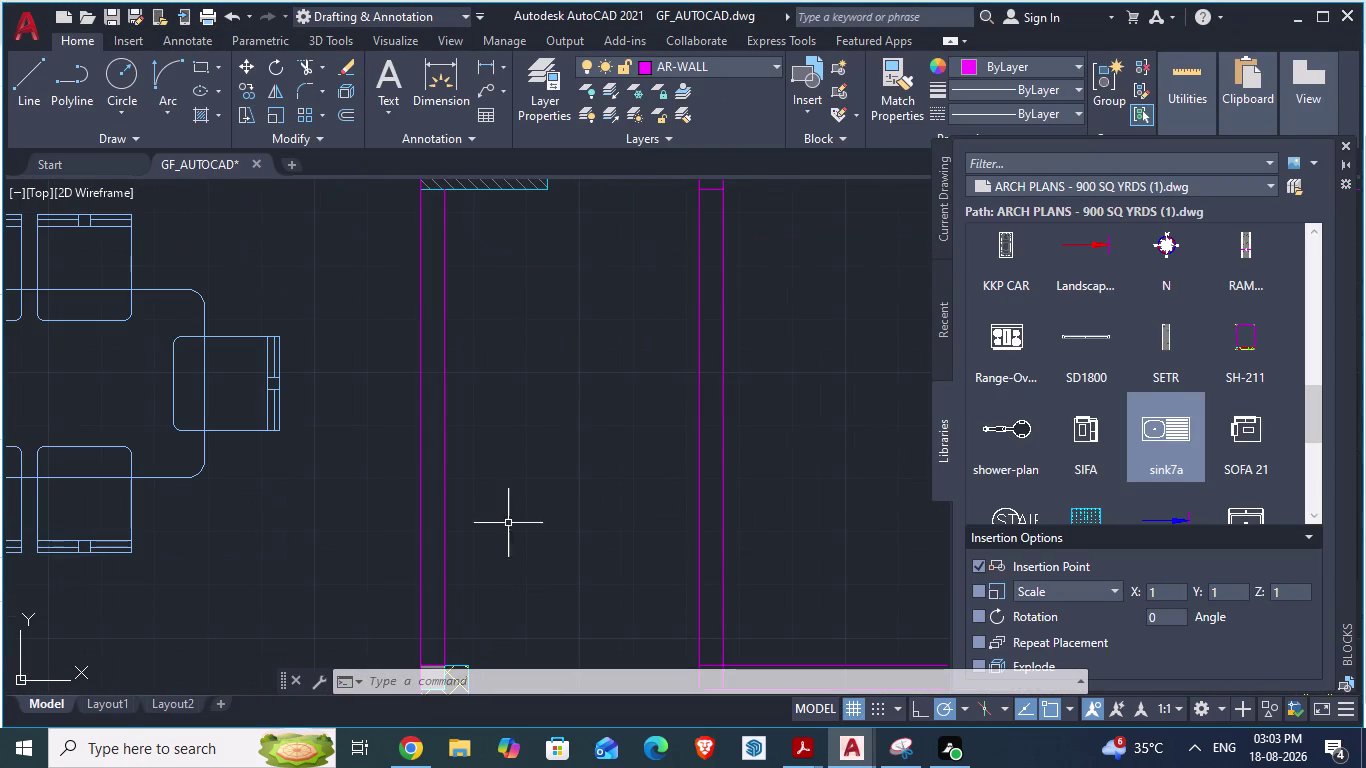
scroll(down, 3)
scroll(up, 3)
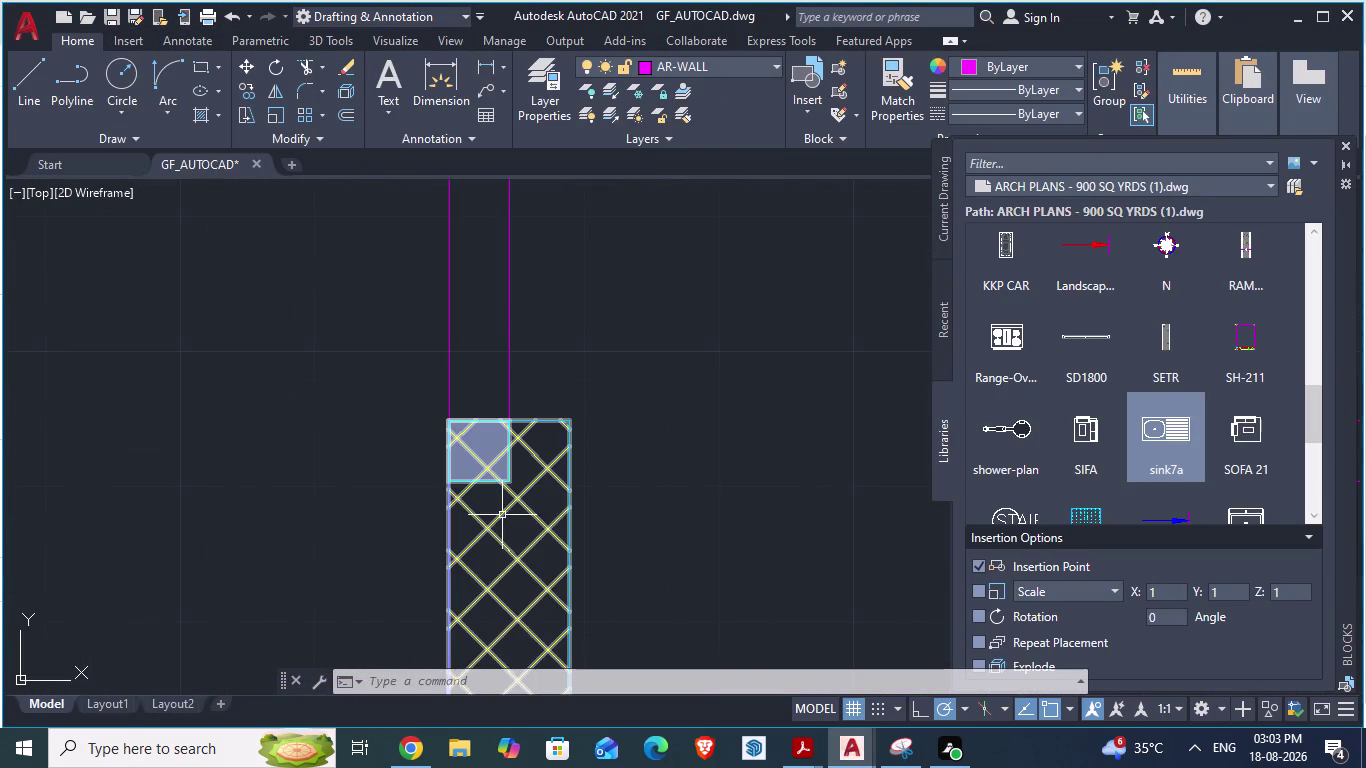
click(480, 418)
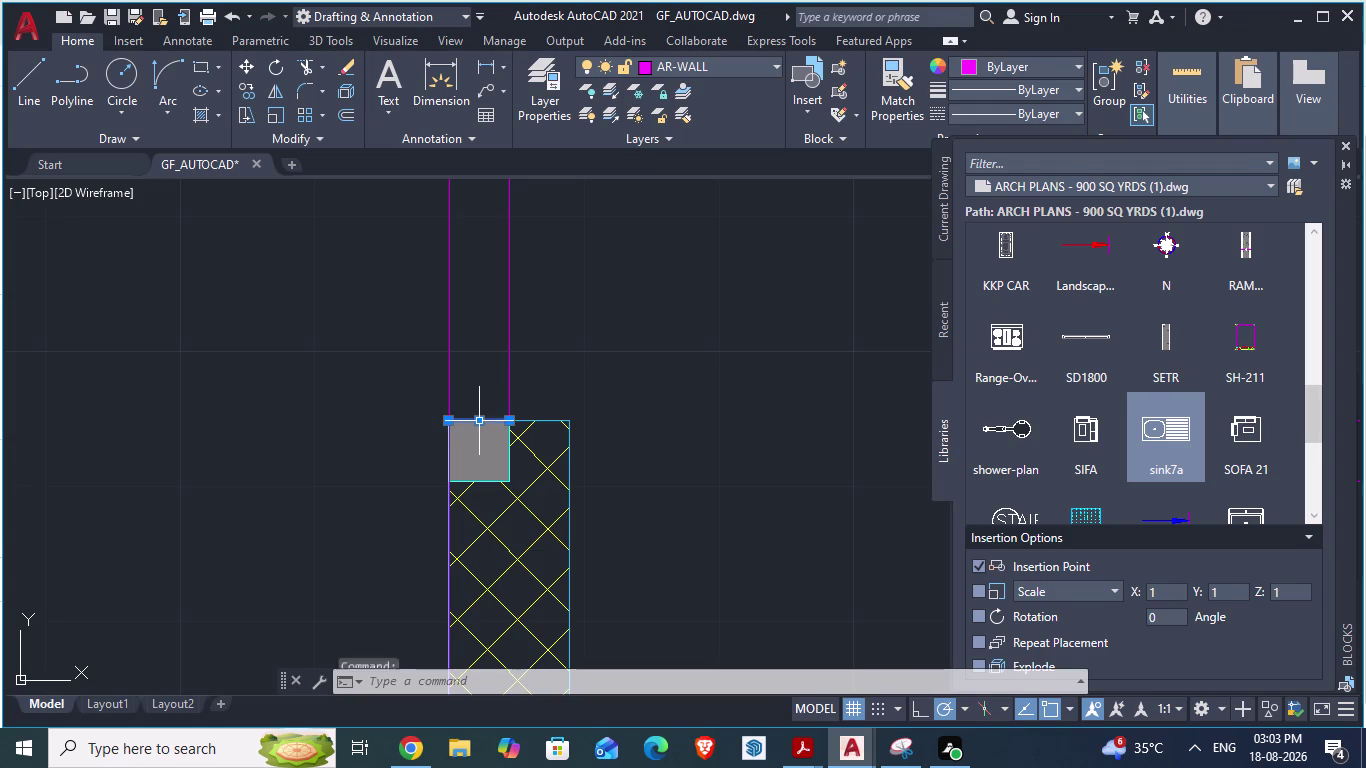
key(alt+Tab)
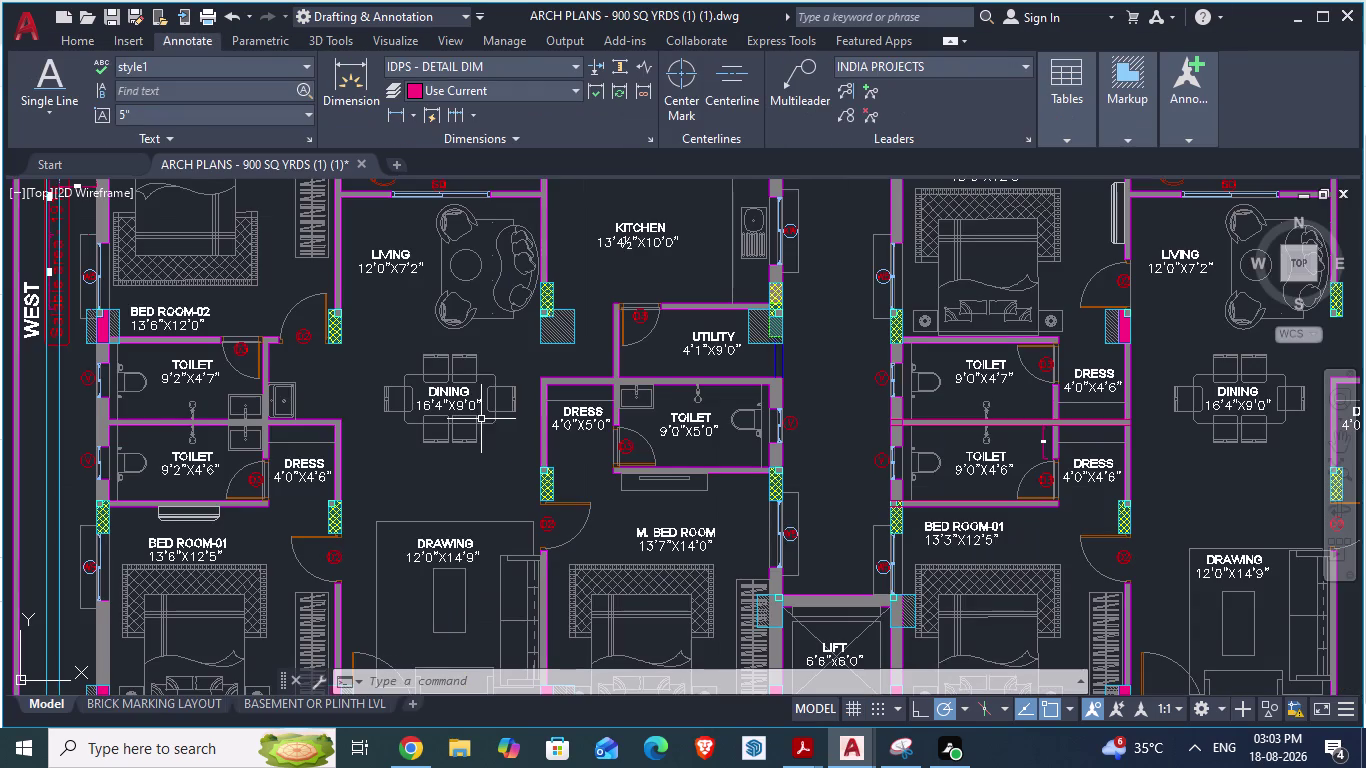
scroll(up, 3)
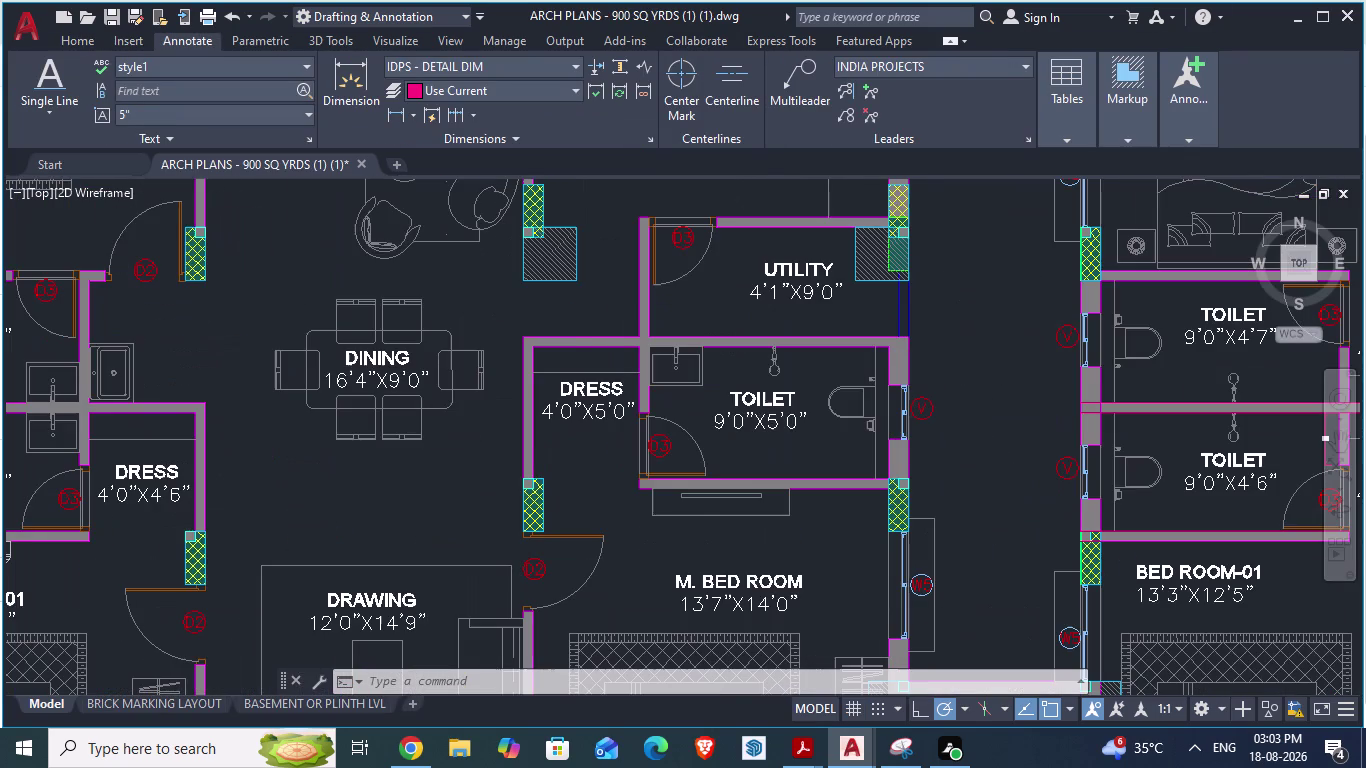
text(da)
key(Return)
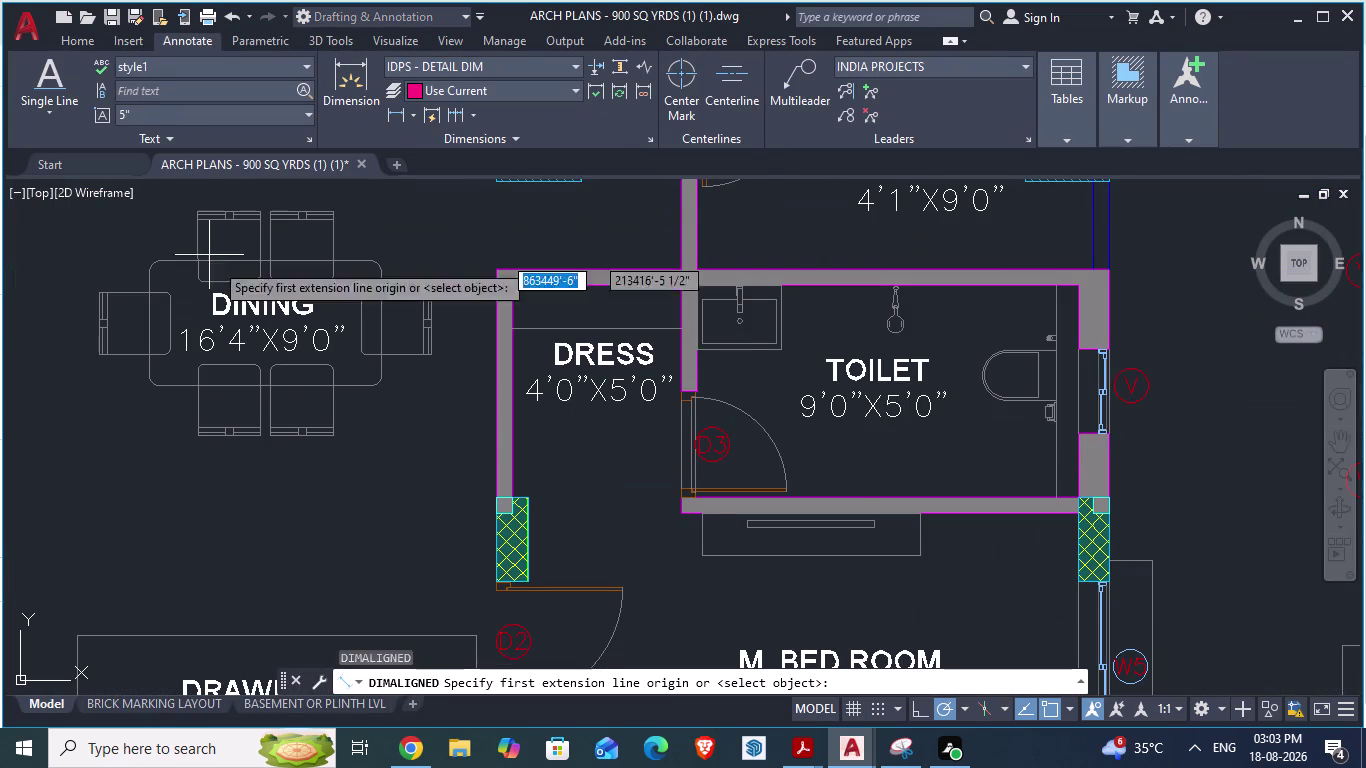
scroll(up, 3)
click(540, 533)
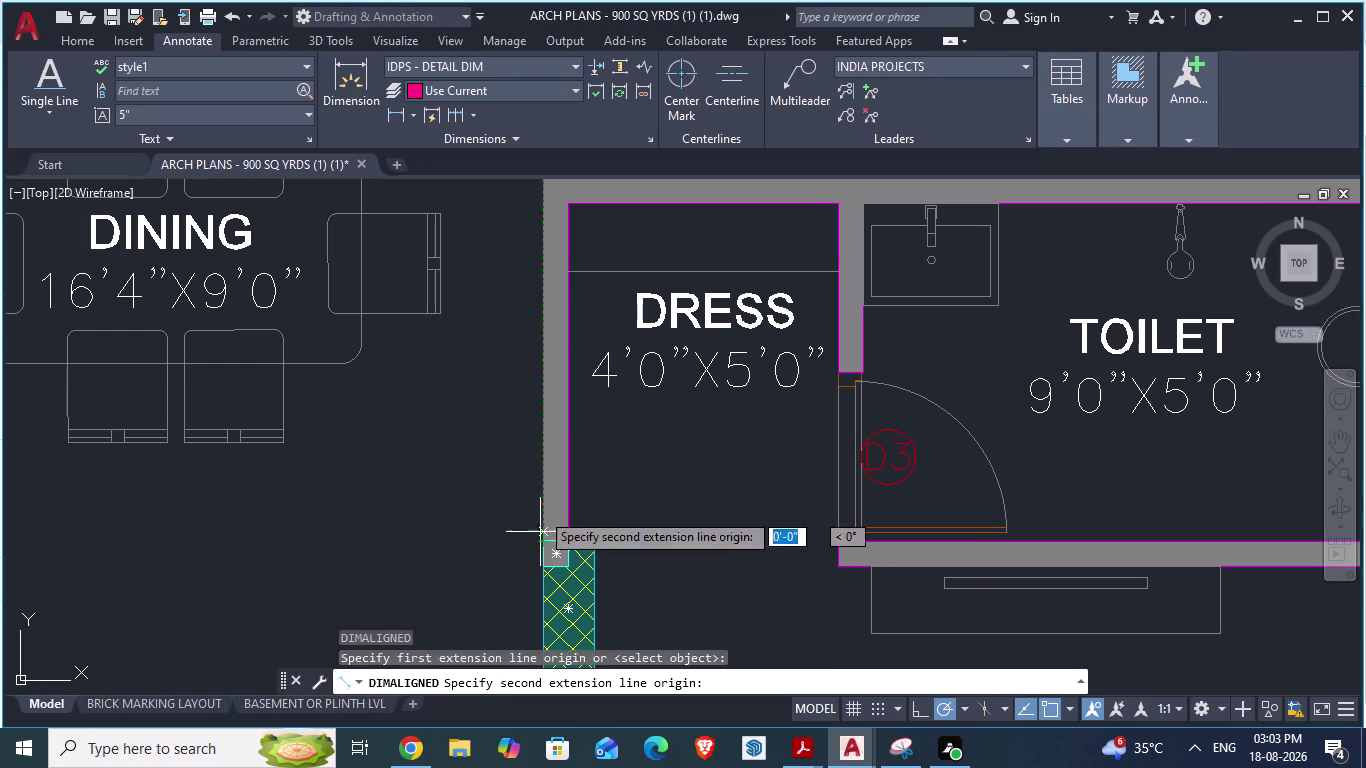
scroll(down, 3)
scroll(up, 3)
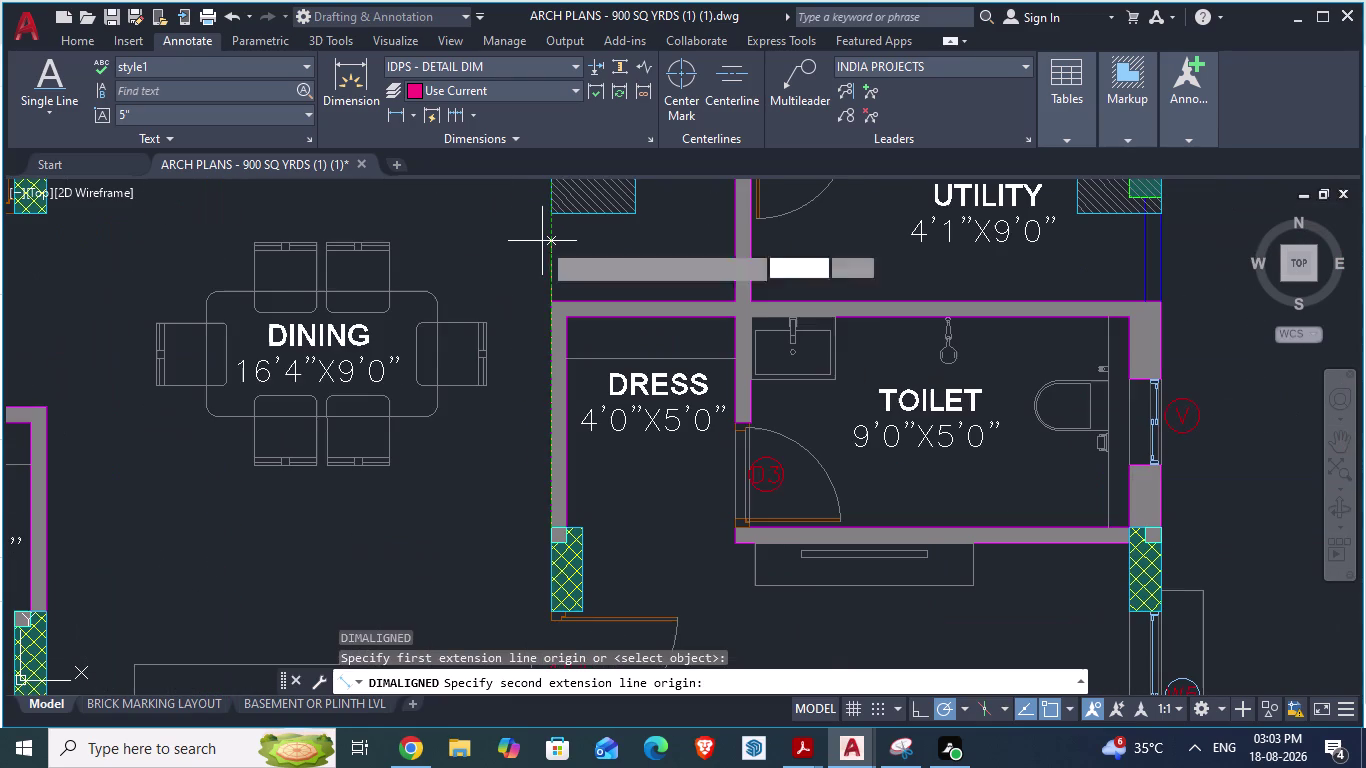
scroll(up, 3)
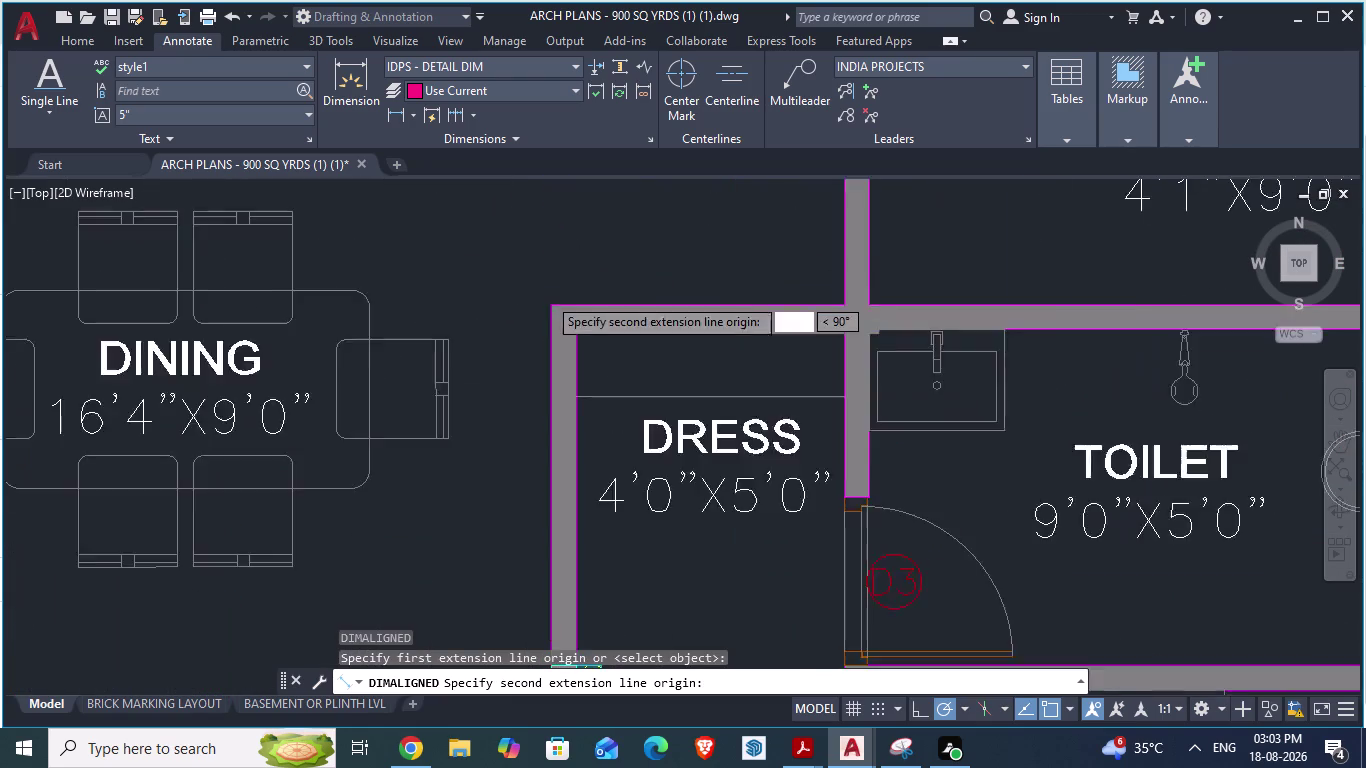
scroll(up, 3)
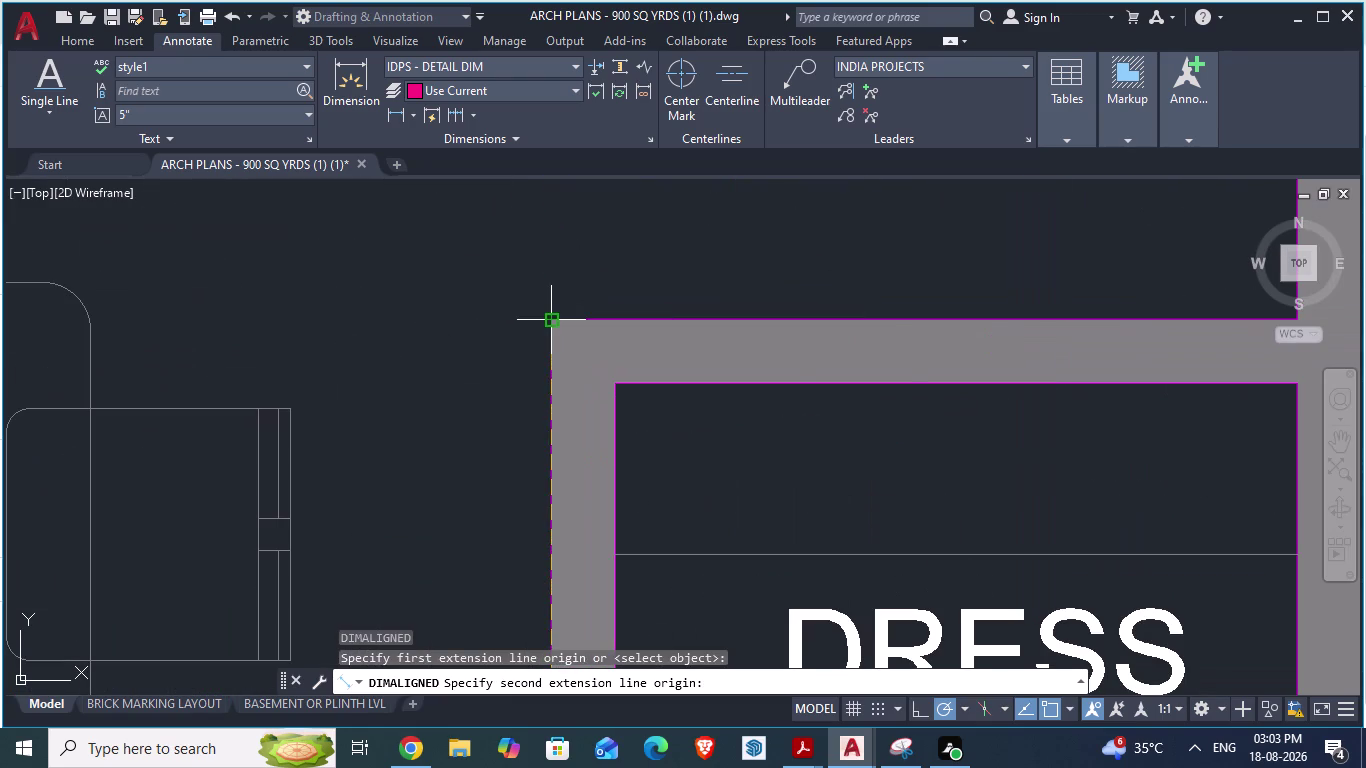
key(alt+Tab)
scroll(down, 3)
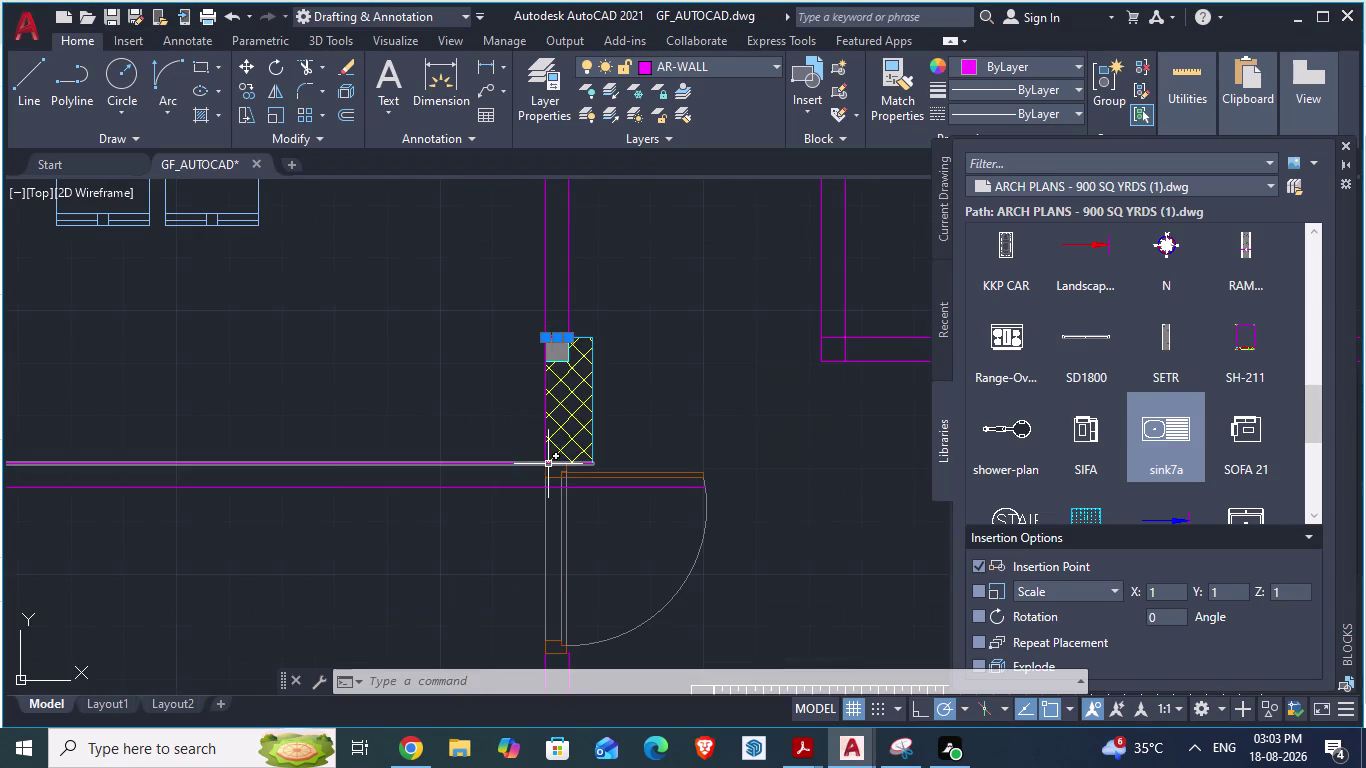
scroll(down, 3)
scroll(up, 3)
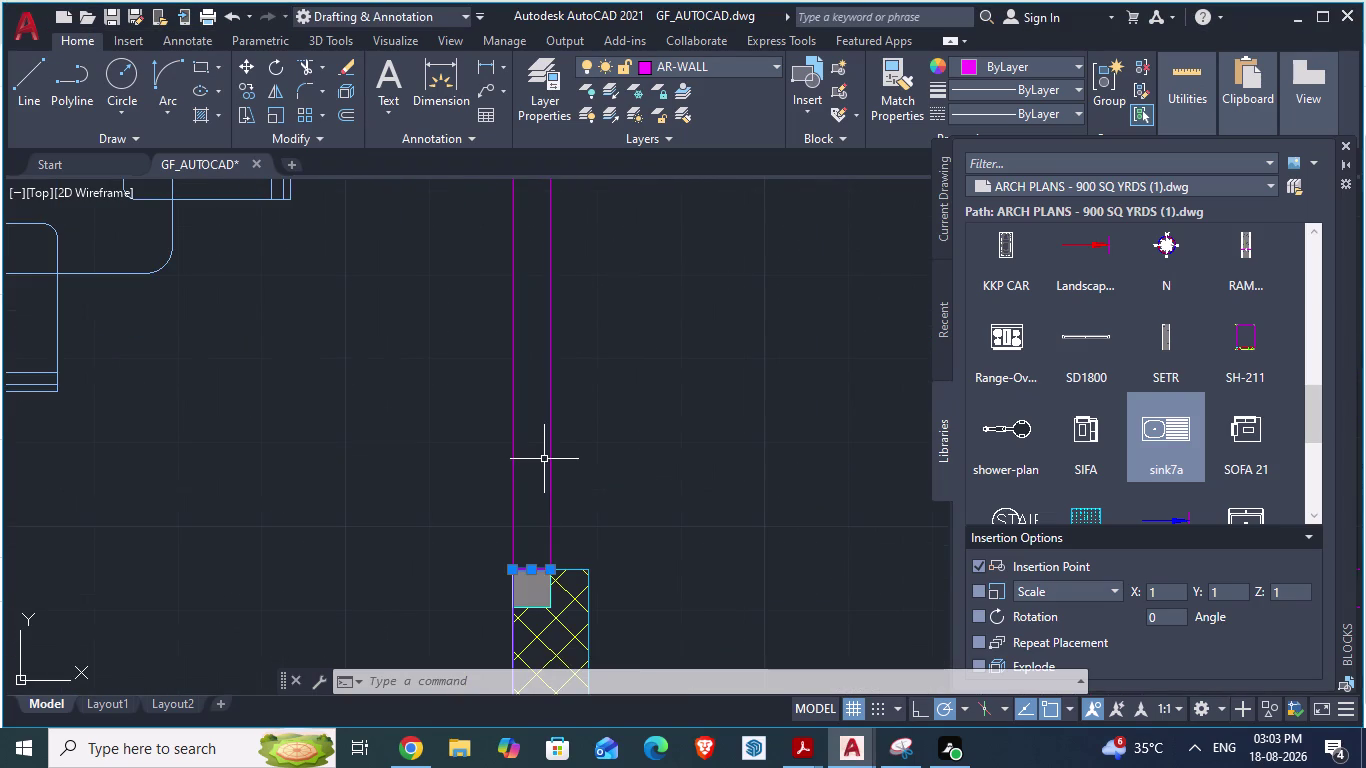
key(Escape)
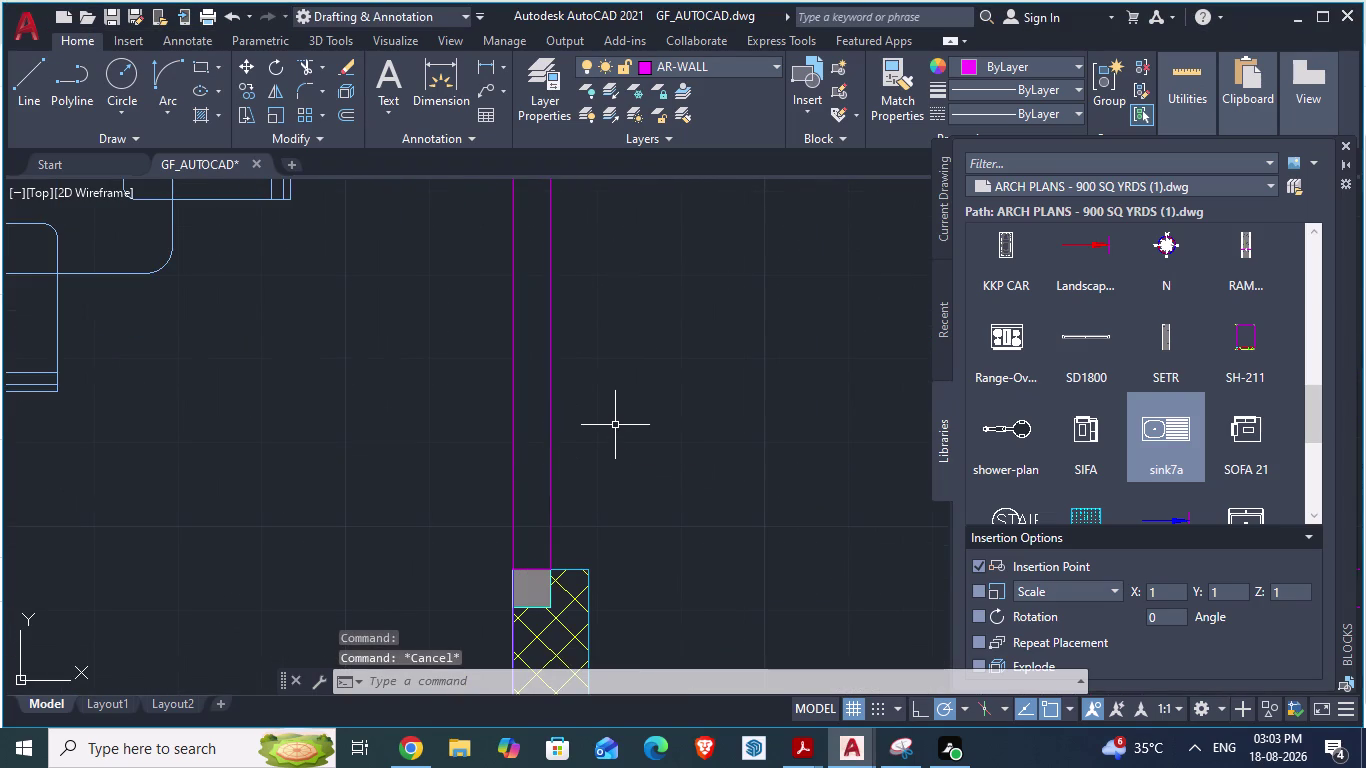
Attempt to offset the dress wall line by 5'-4 1/2".
key(o)
key(Return)
key(5)
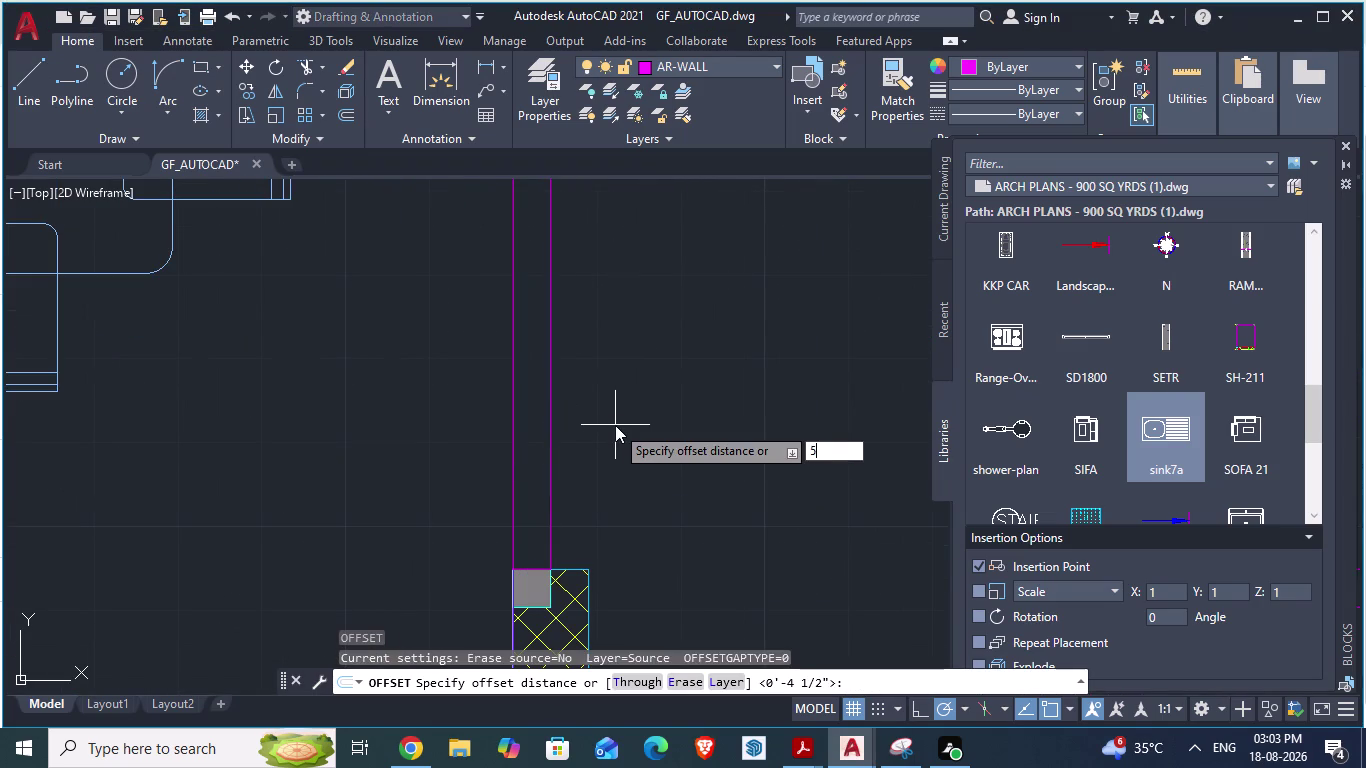
key(apostrophe)
text(4.)
text(5")
key(Return)
scroll(up, 3)
click(771, 628)
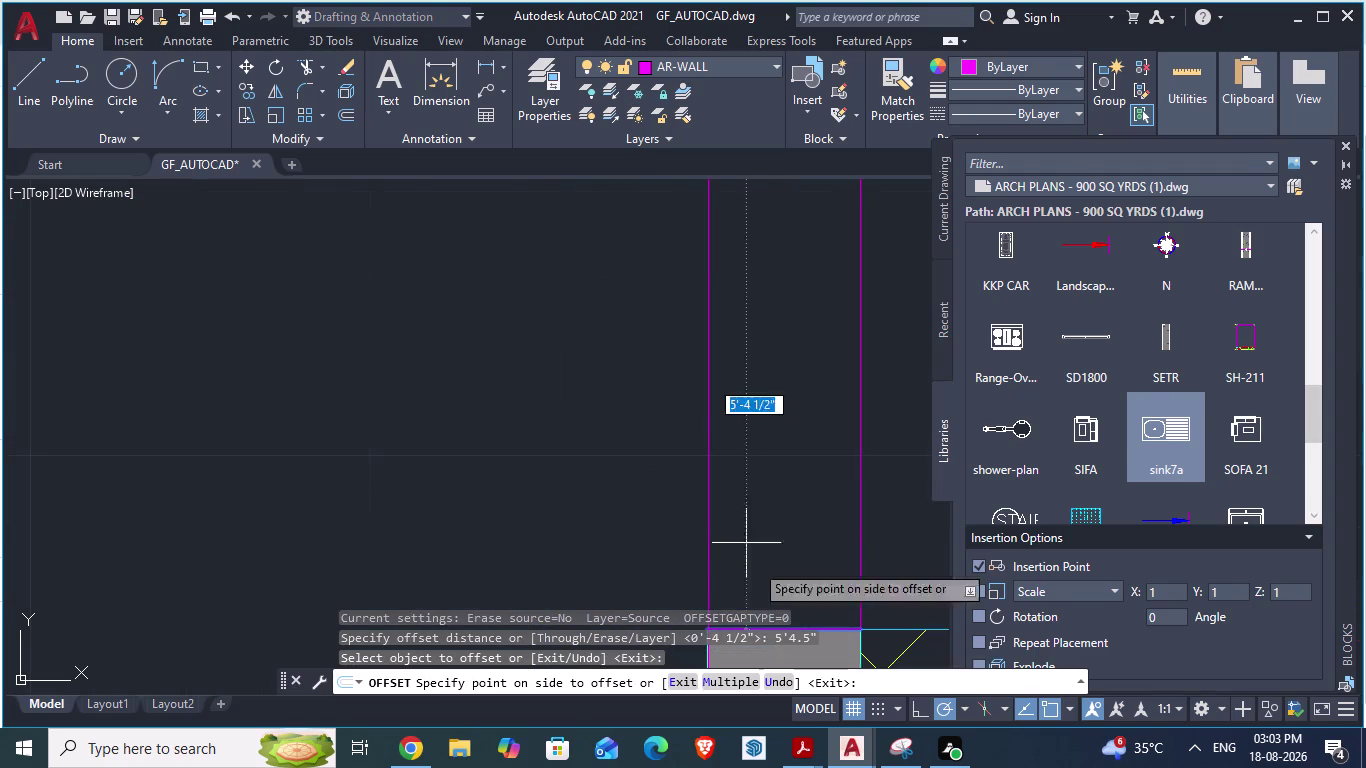
scroll(down, 3)
click(706, 302)
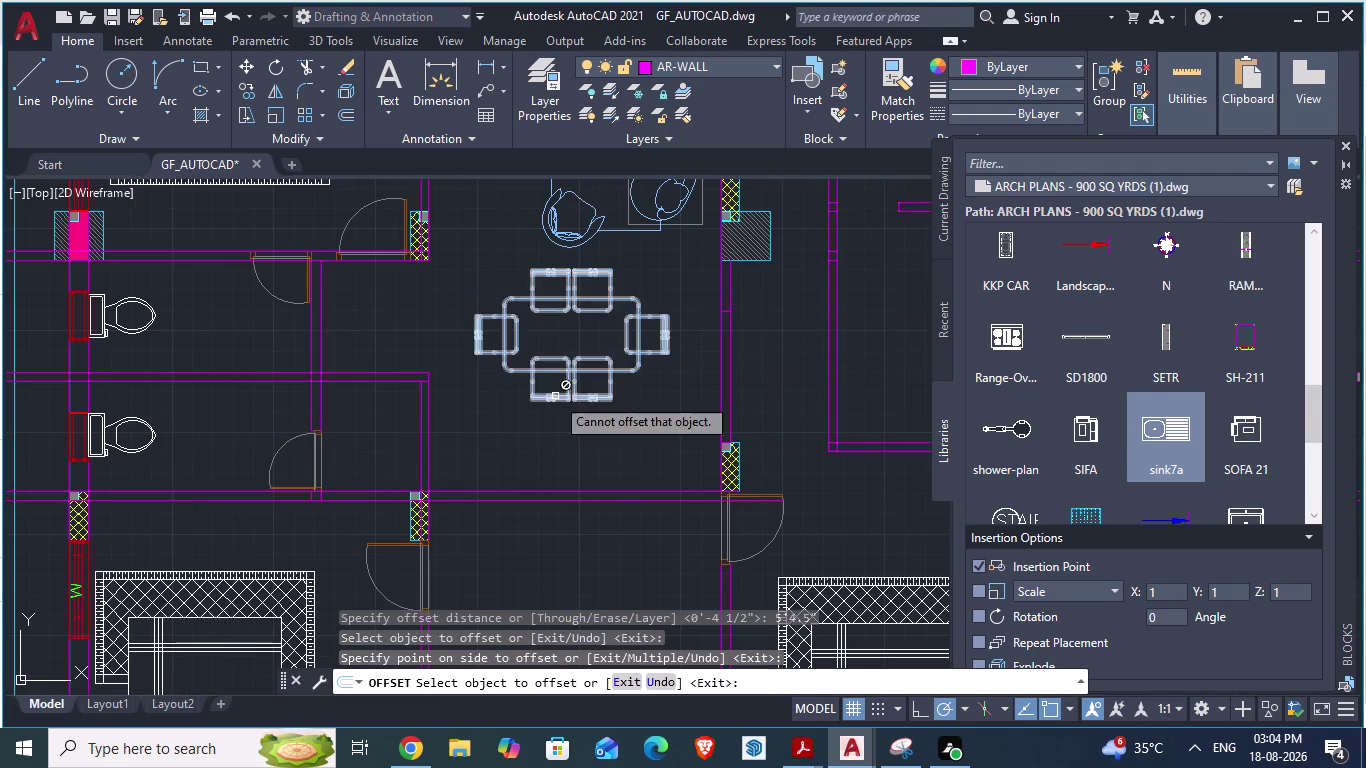
scroll(up, 3)
key(Escape)
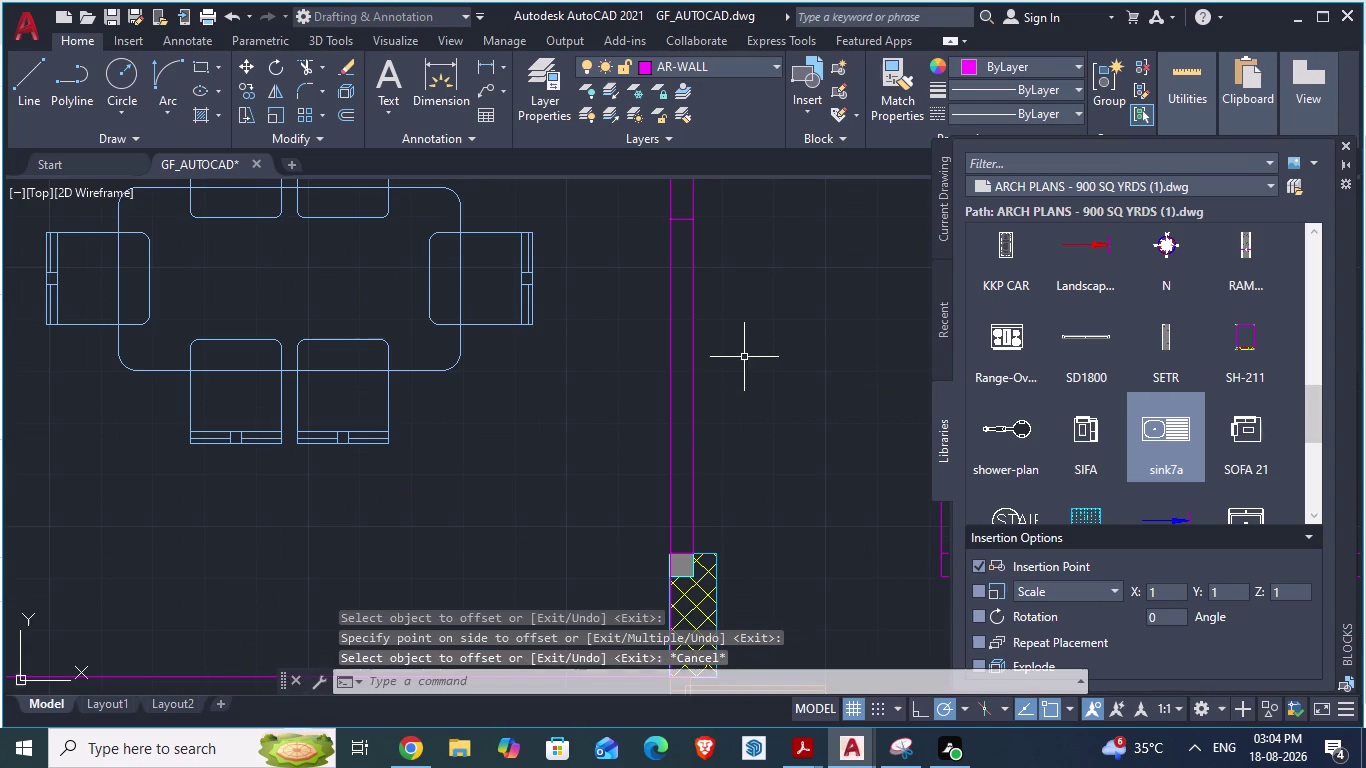
Trim away the two leftover wall line pieces.
scroll(down, 3)
scroll(up, 3)
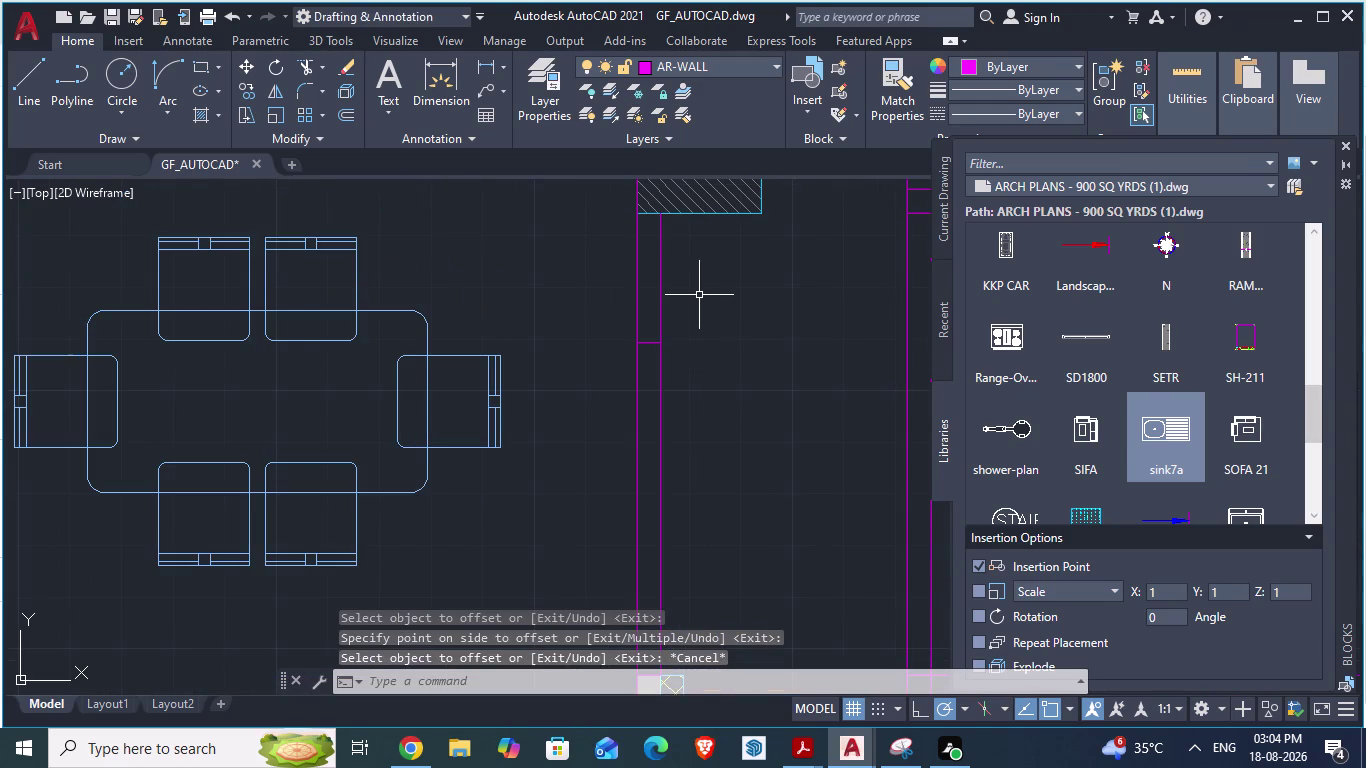
text(tr)
key(Return)
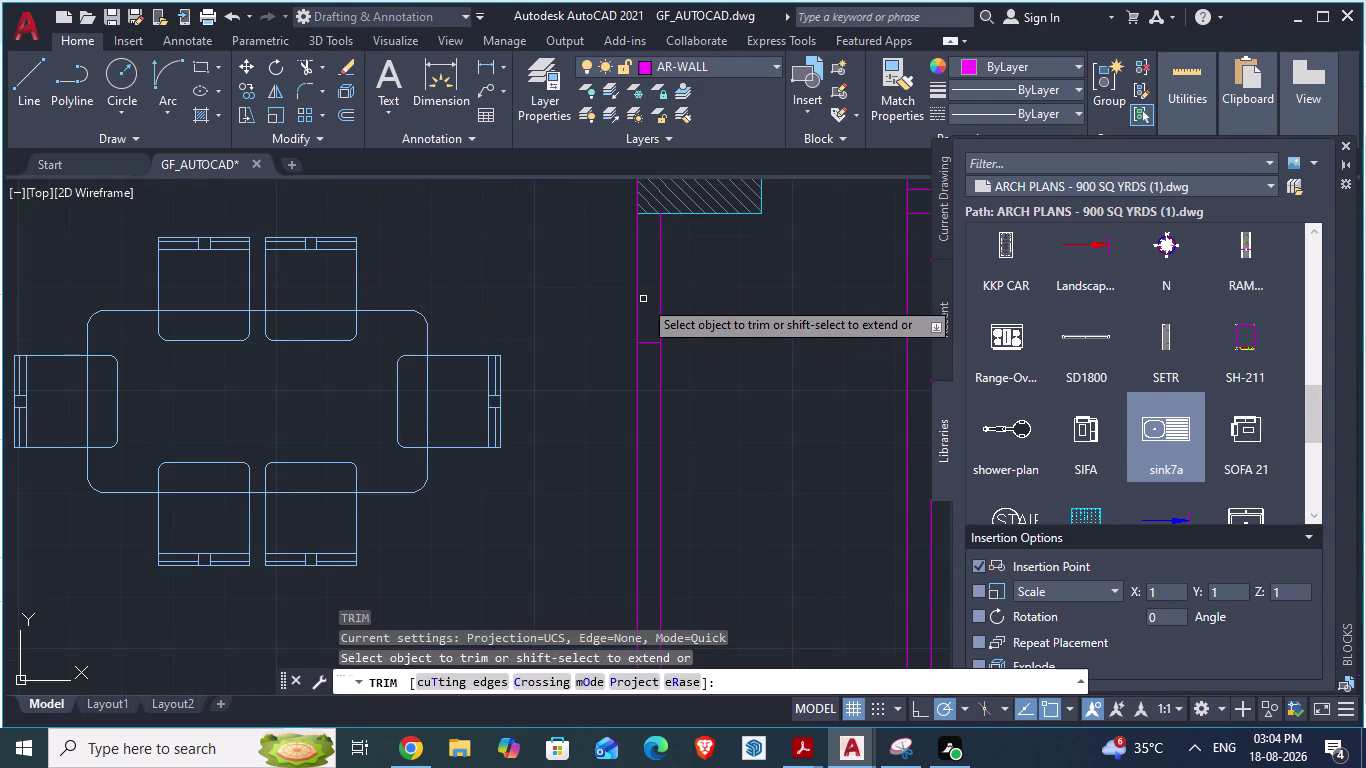
click(660, 298)
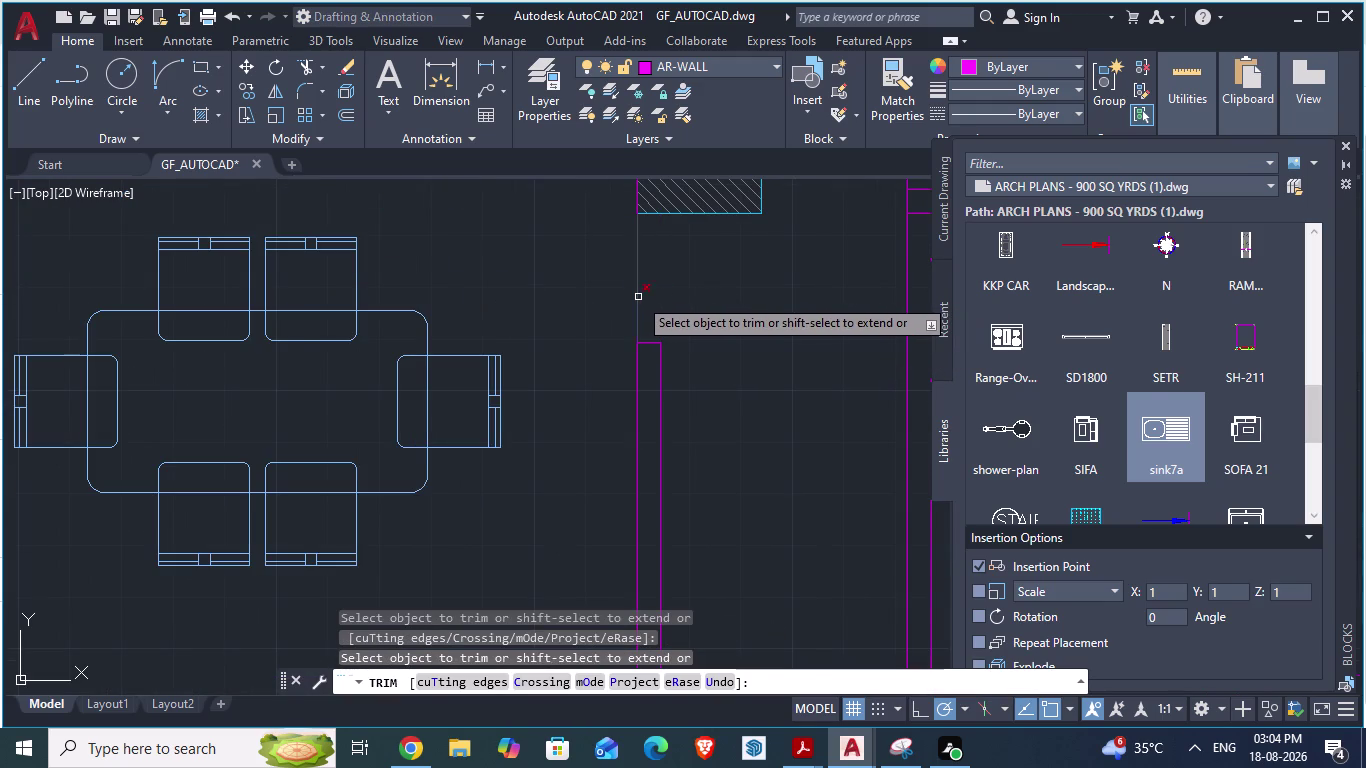
click(638, 297)
Save GF_AUTOCAD and switch to the ARCH PLANS reference.
key(ctrl+s)
scroll(down, 3)
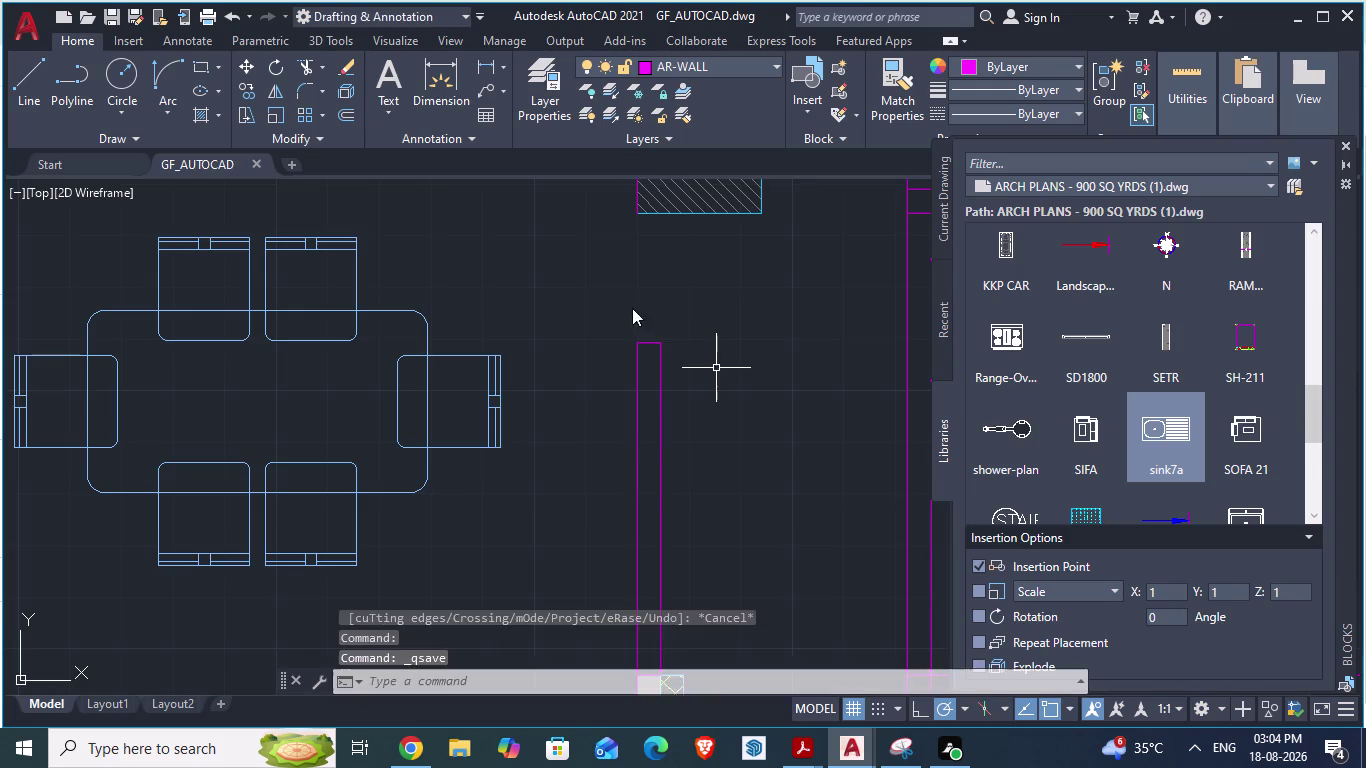
key(alt+Tab)
key(Escape)
scroll(down, 3)
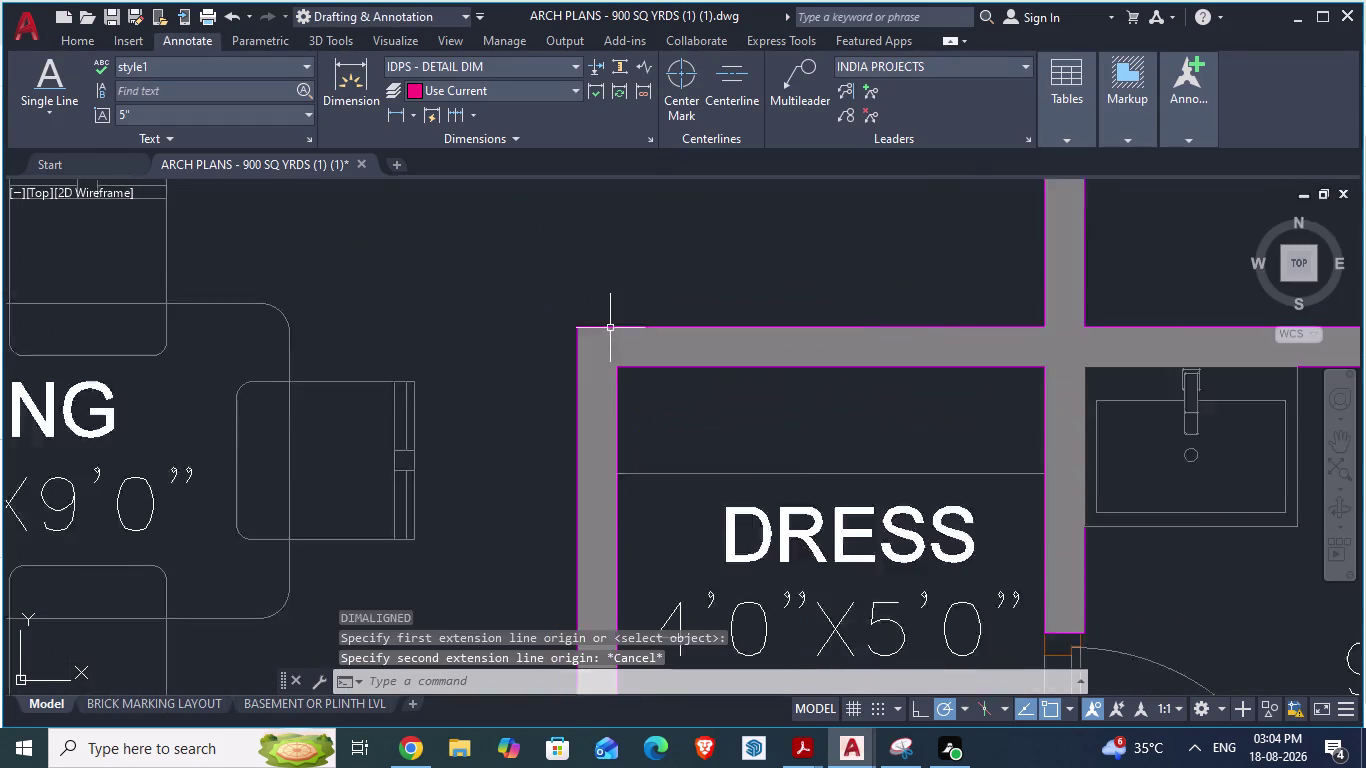
scroll(down, 3)
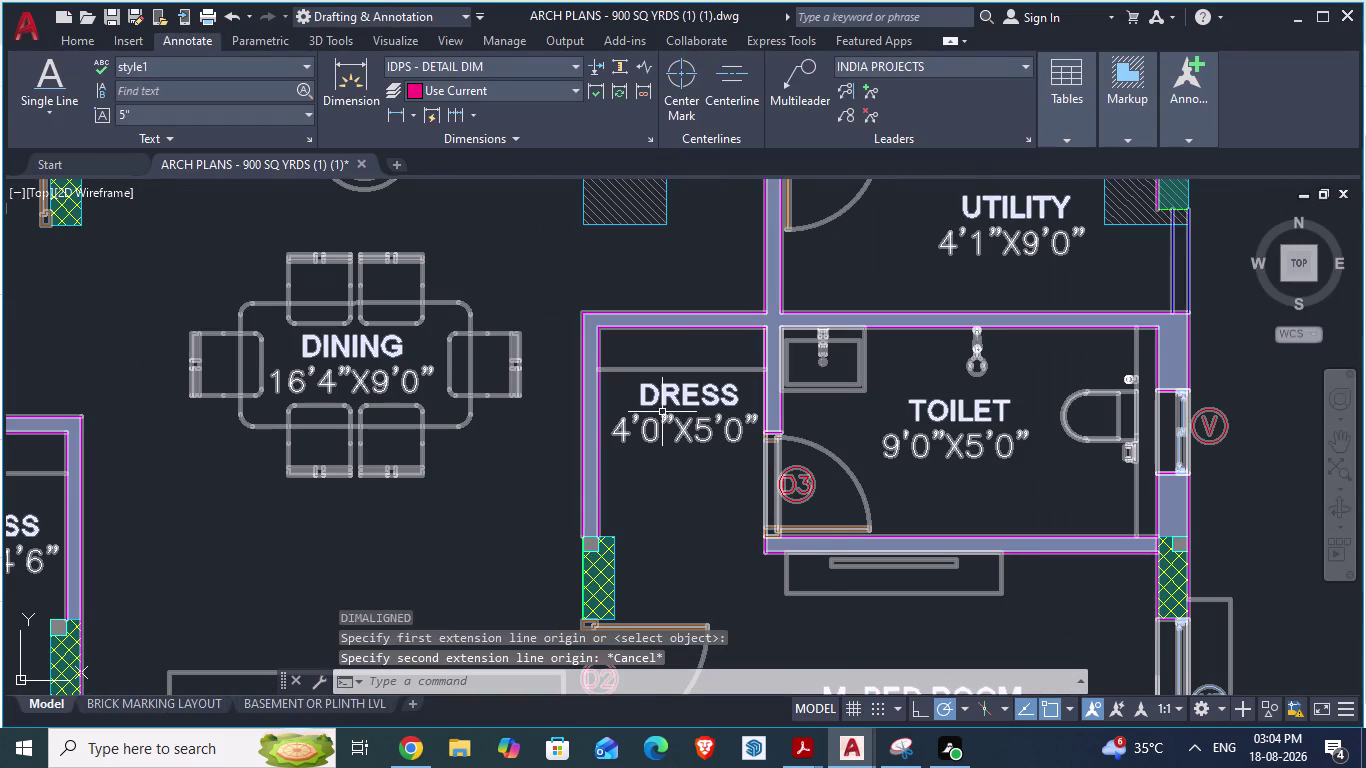
key(alt+Tab)
scroll(down, 3)
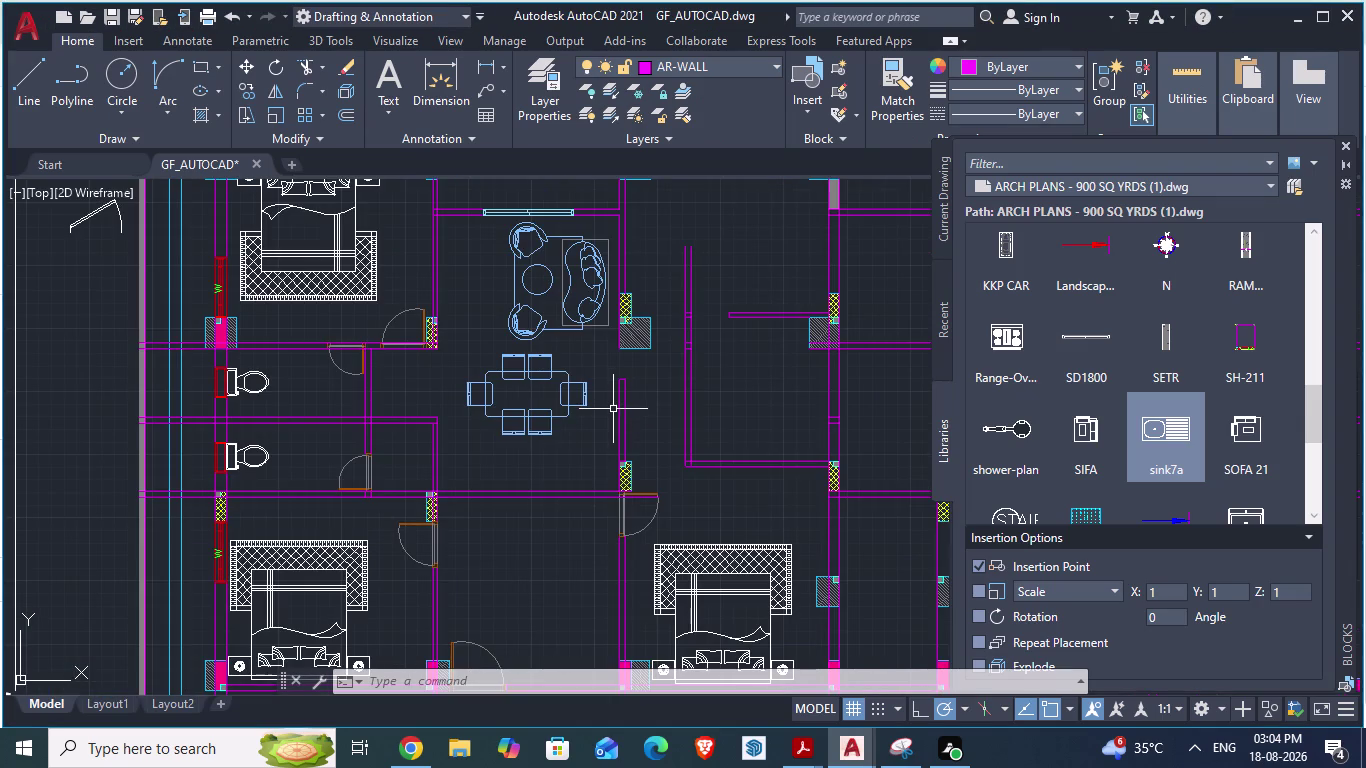
scroll(up, 3)
scroll(up, 3)
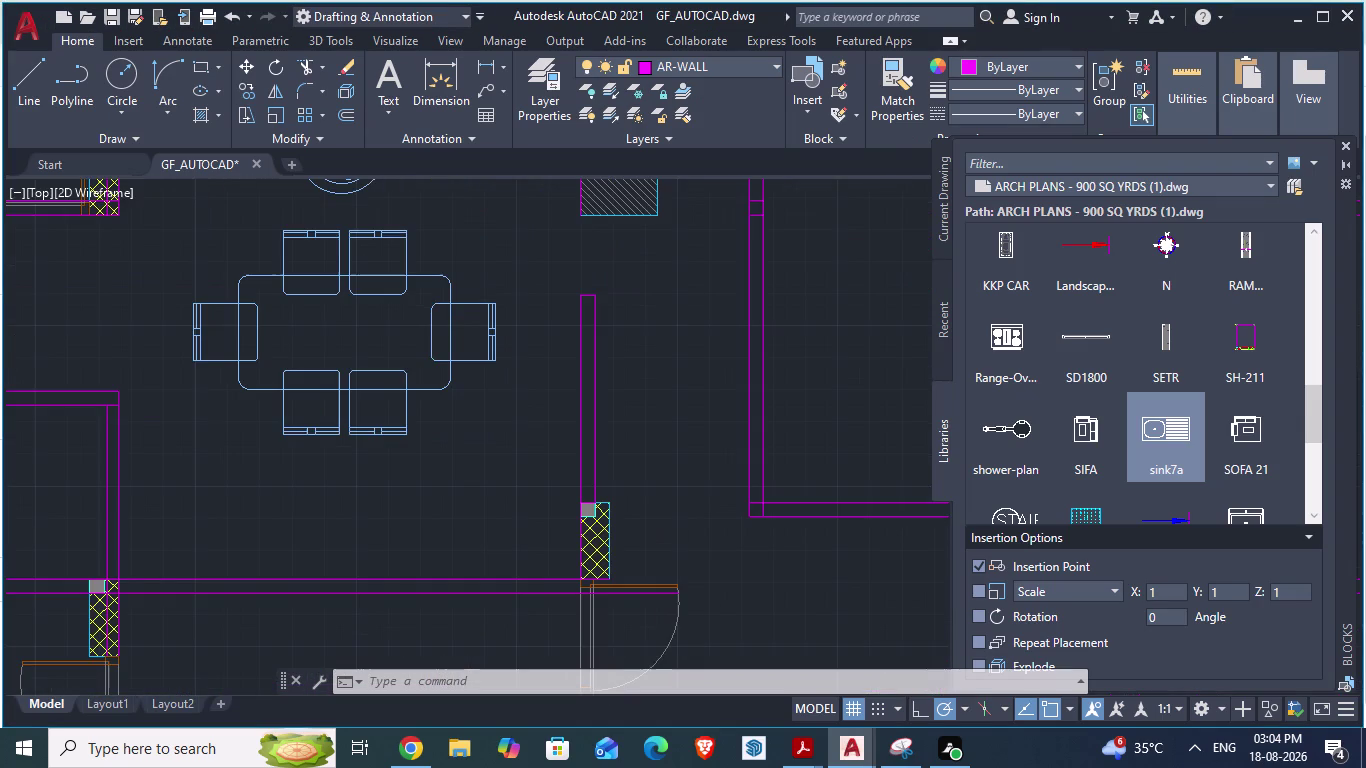
text(da)
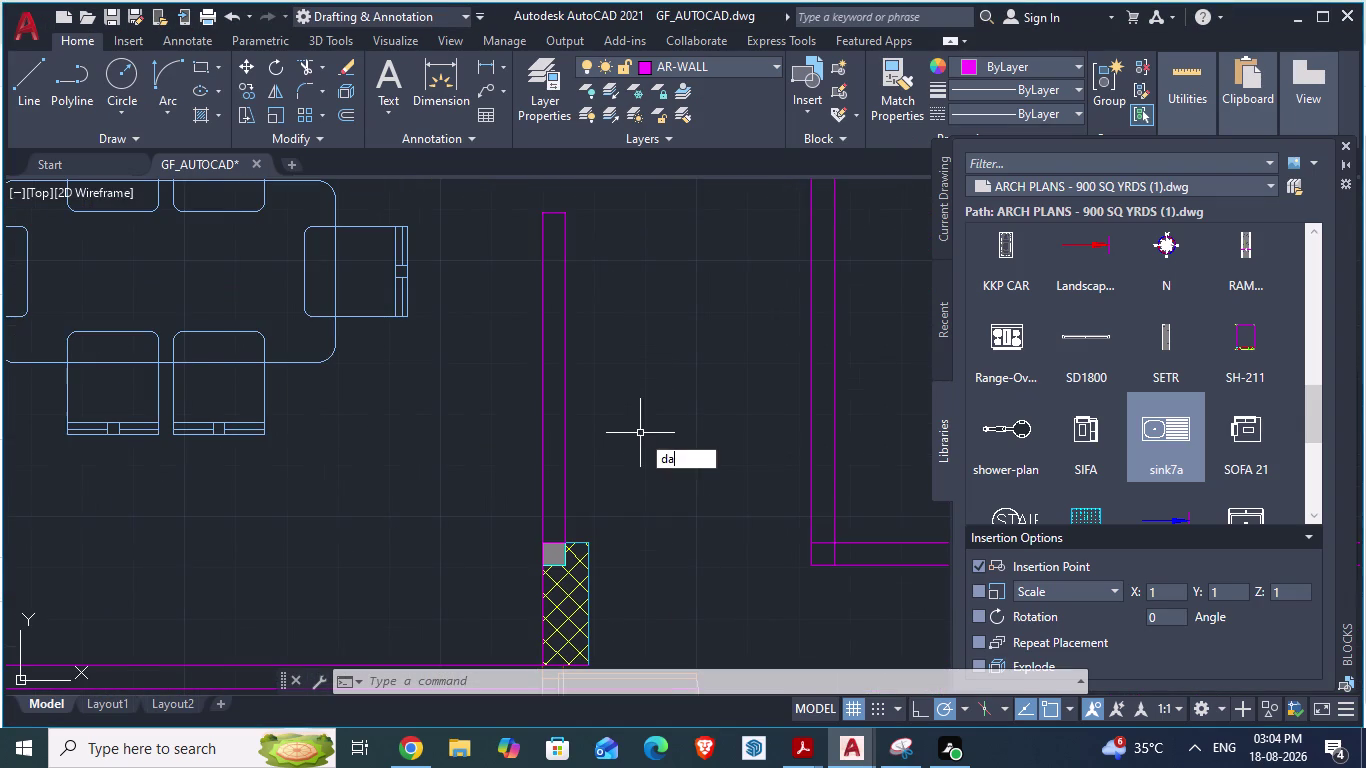
key(Return)
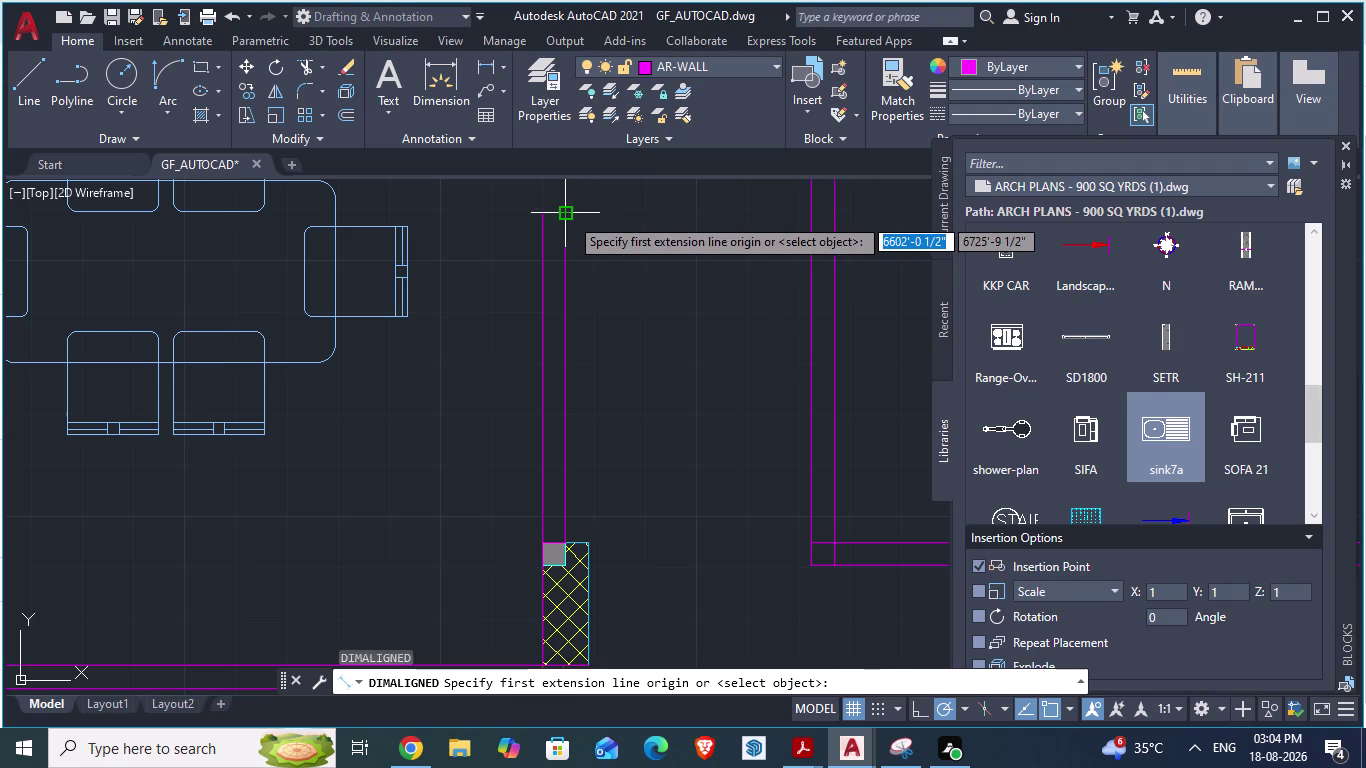
click(569, 216)
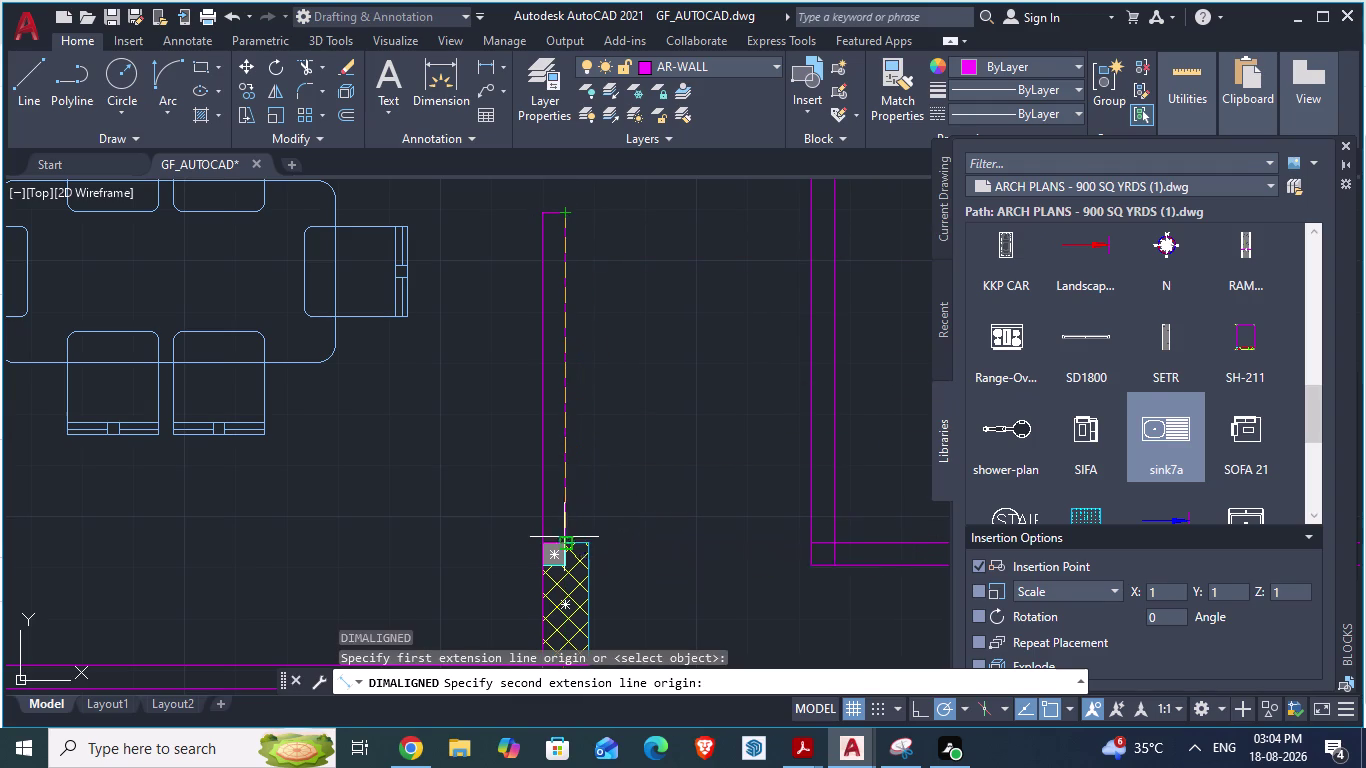
key(alt+Tab)
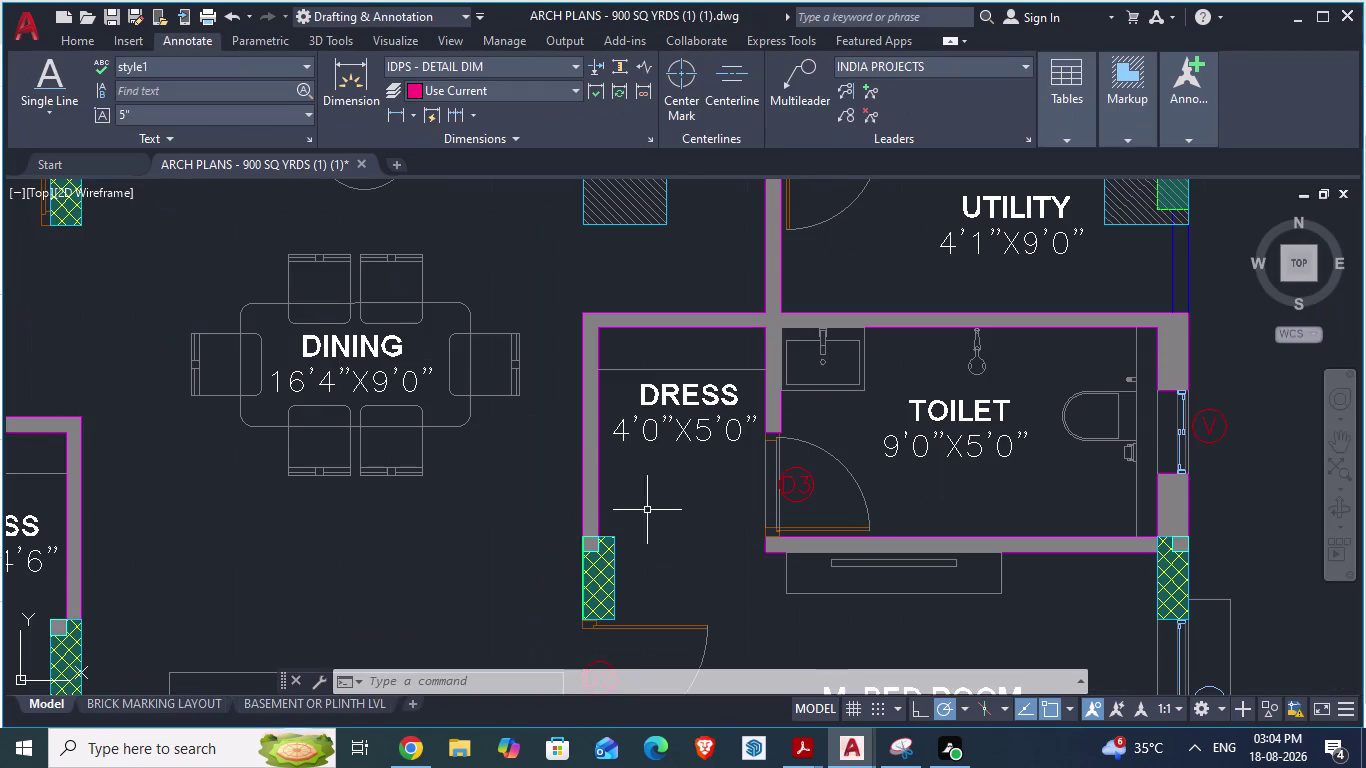
scroll(up, 3)
text(da)
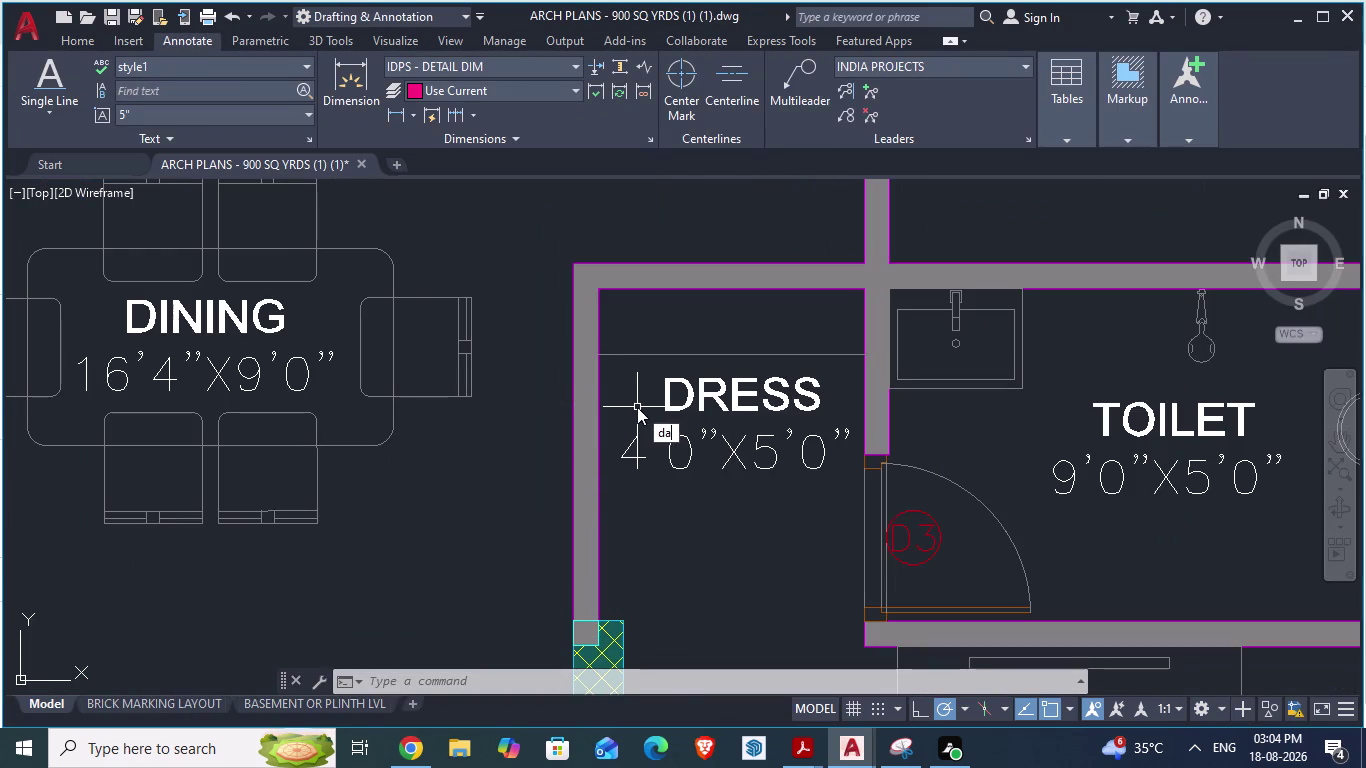
key(Return)
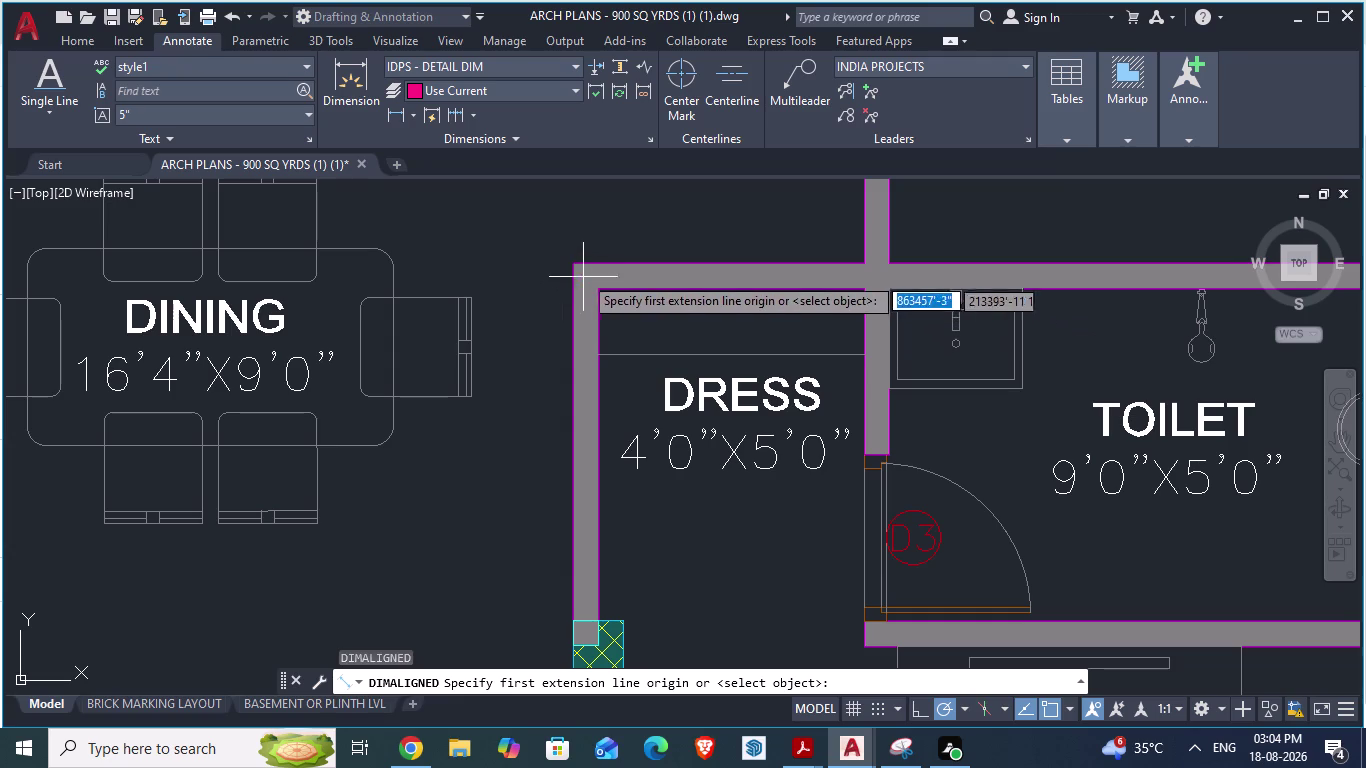
click(572, 268)
scroll(down, 3)
scroll(up, 3)
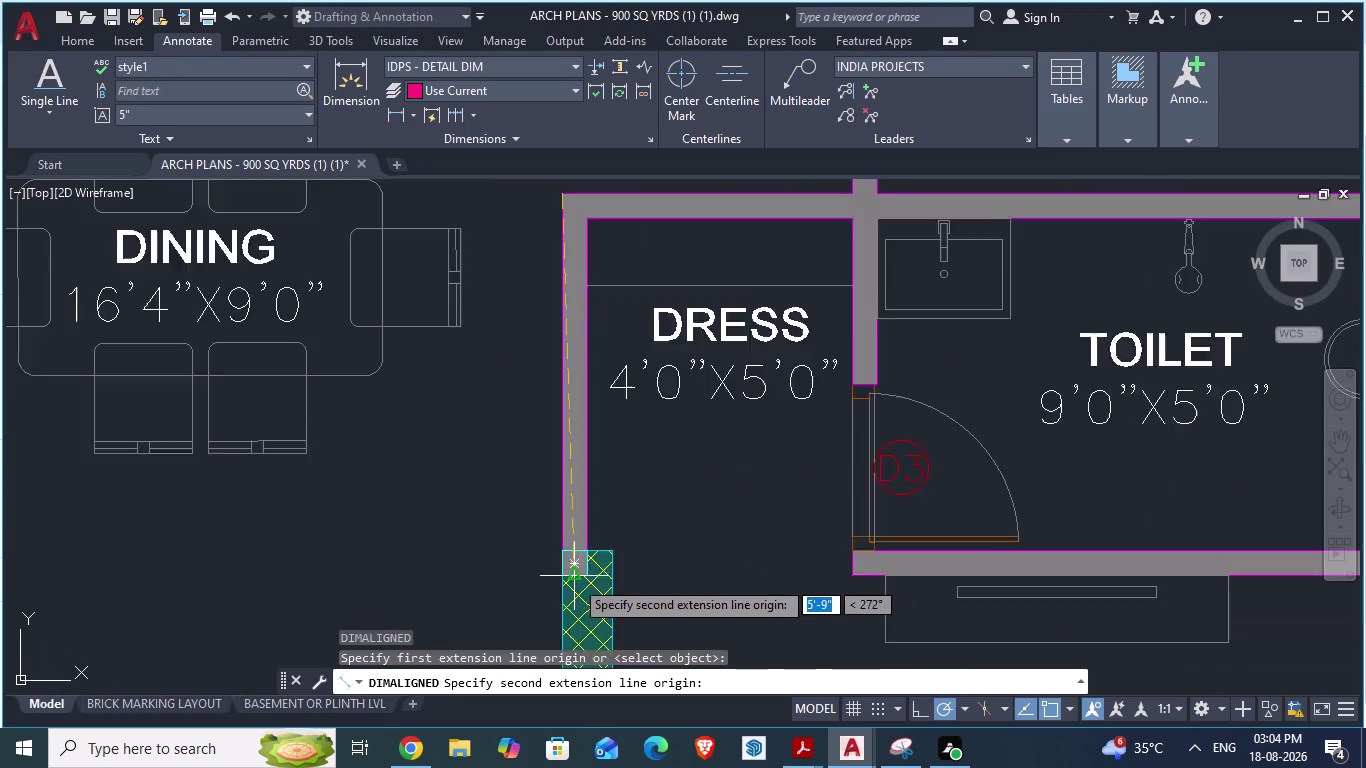
scroll(up, 3)
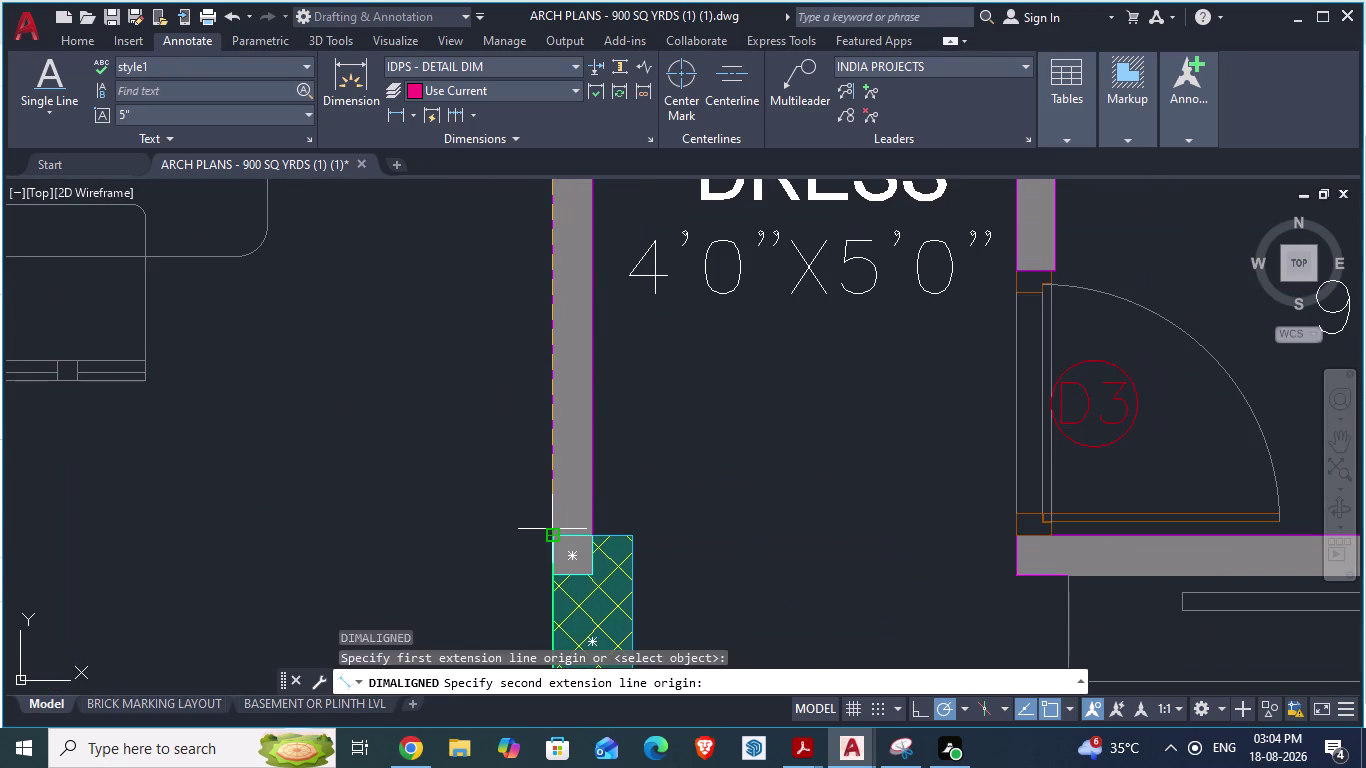
key(Escape)
scroll(down, 3)
scroll(down, 3)
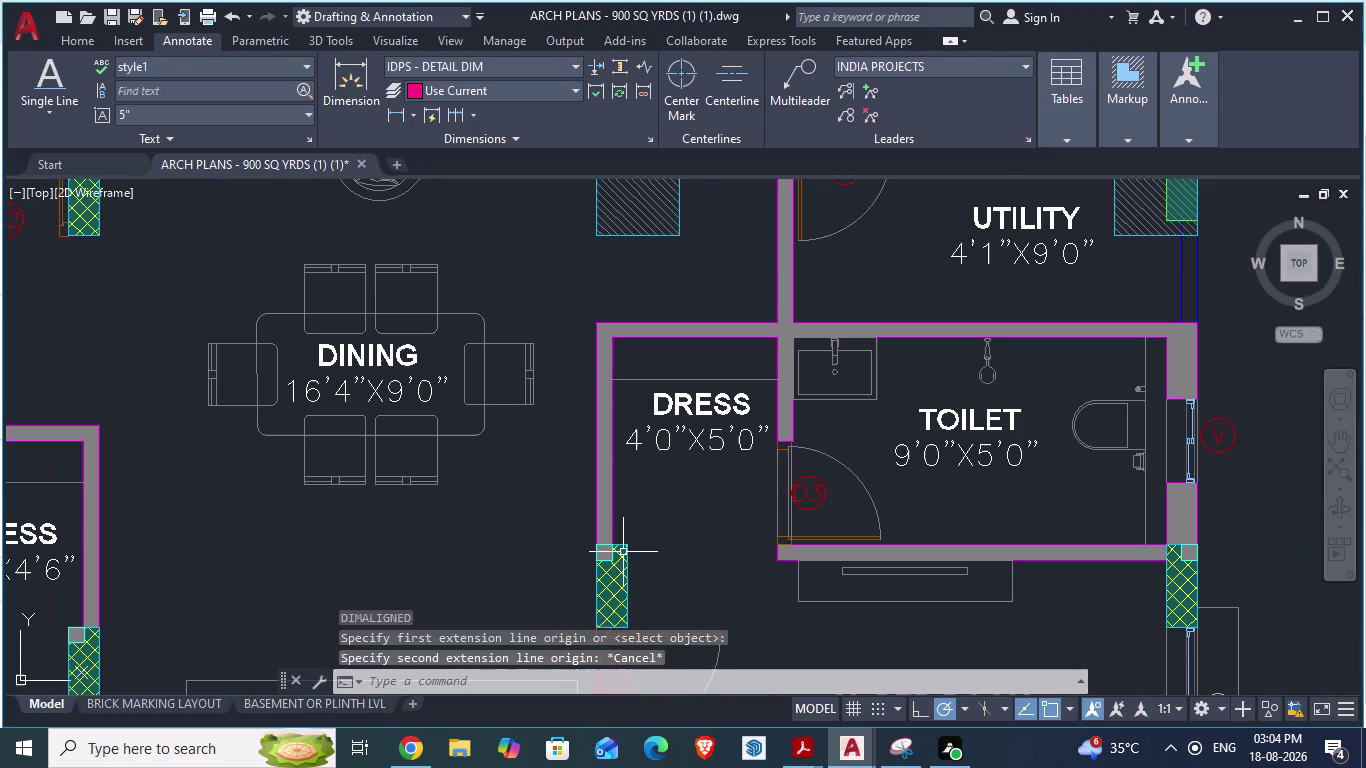
scroll(down, 3)
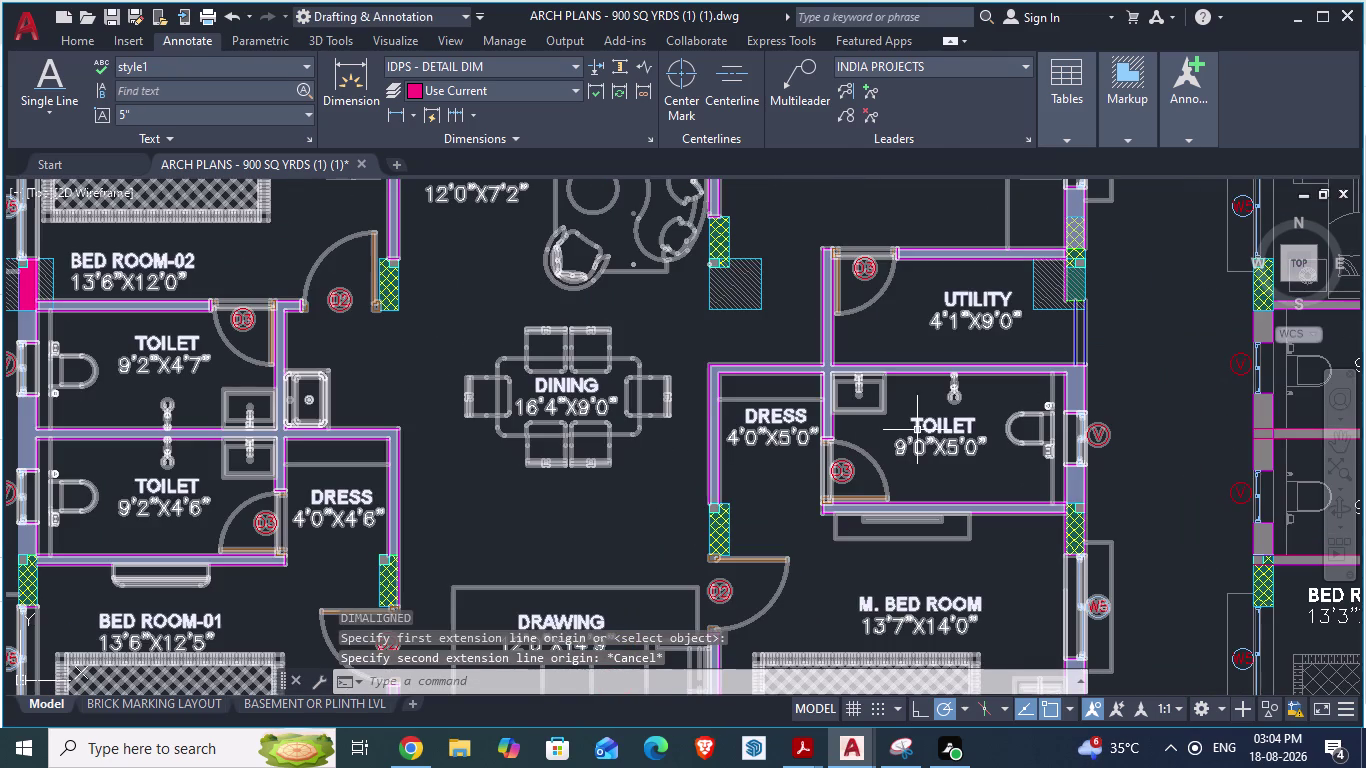
key(alt+Tab)
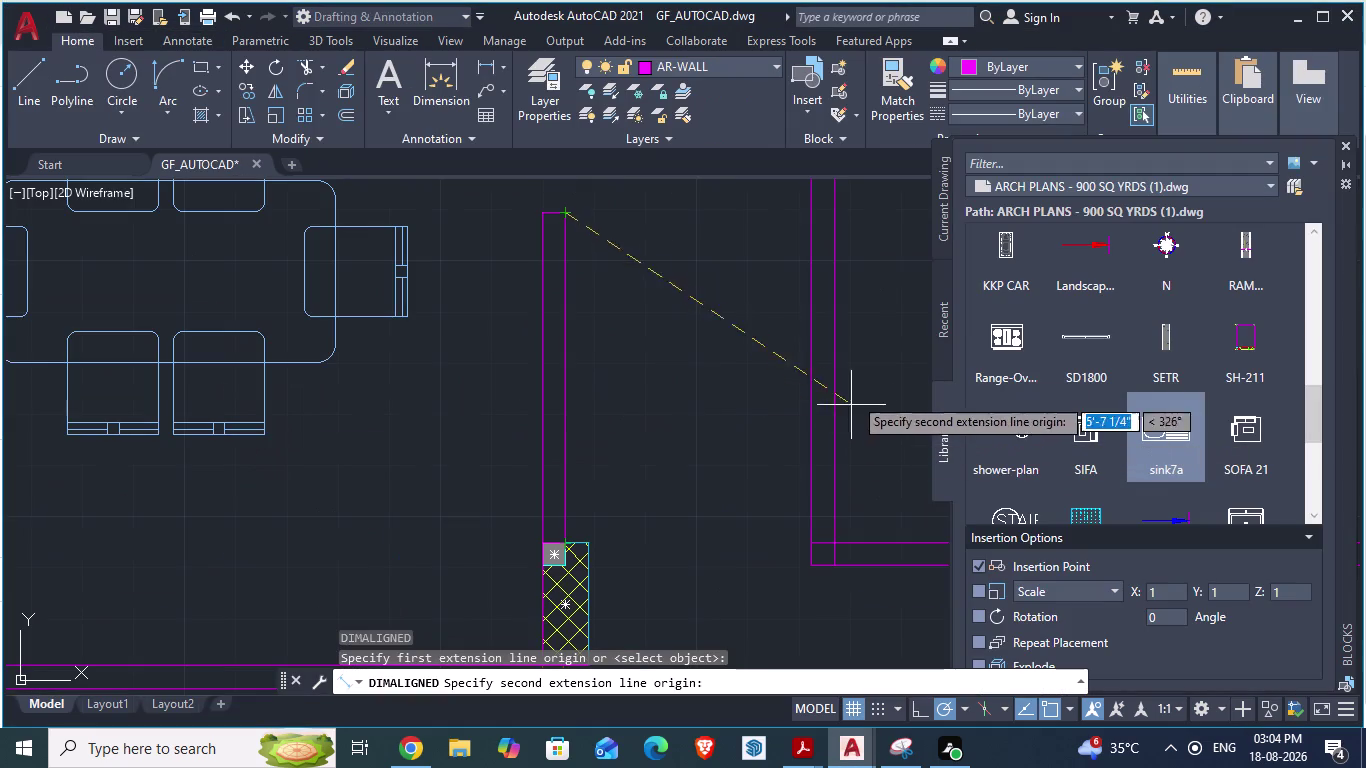
scroll(down, 3)
key(Escape)
key(l)
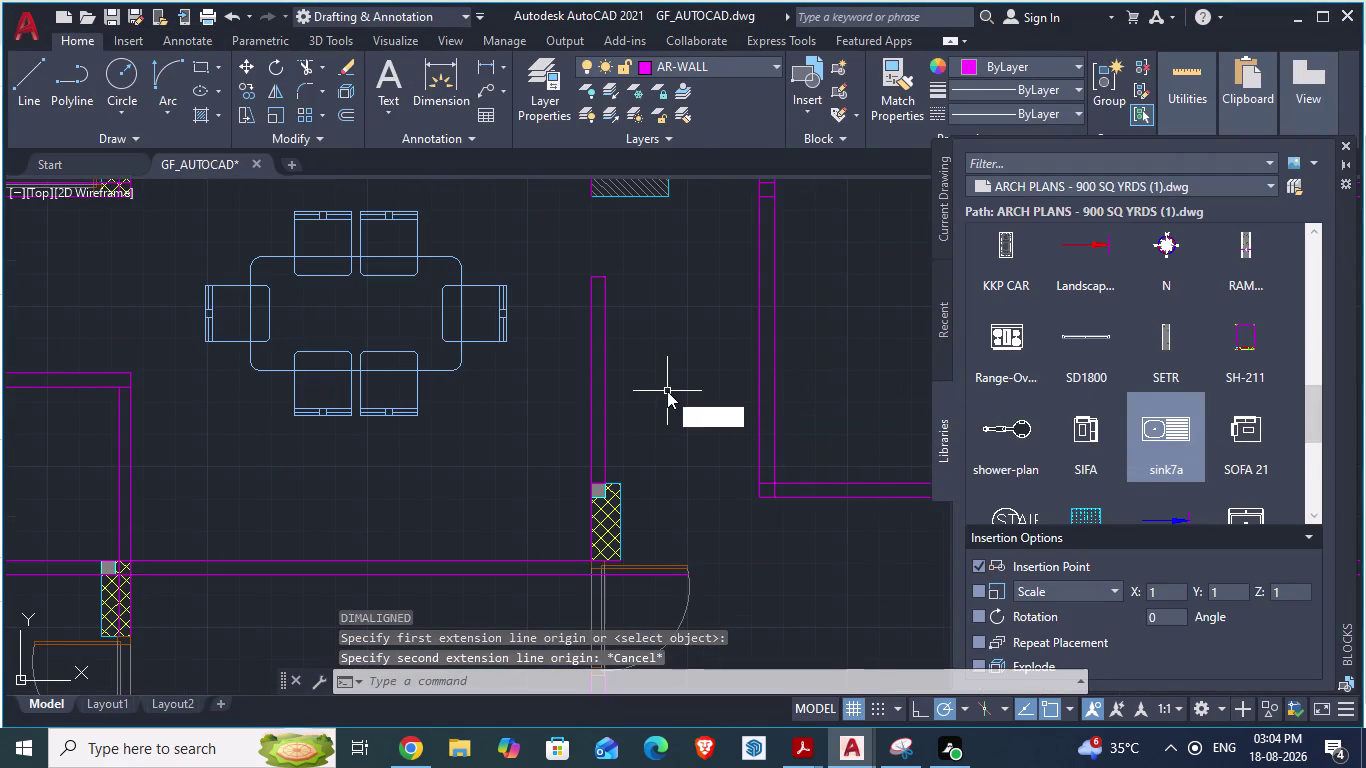
key(Return)
Draw a horizontal line from the wall's top end to the far point.
scroll(up, 3)
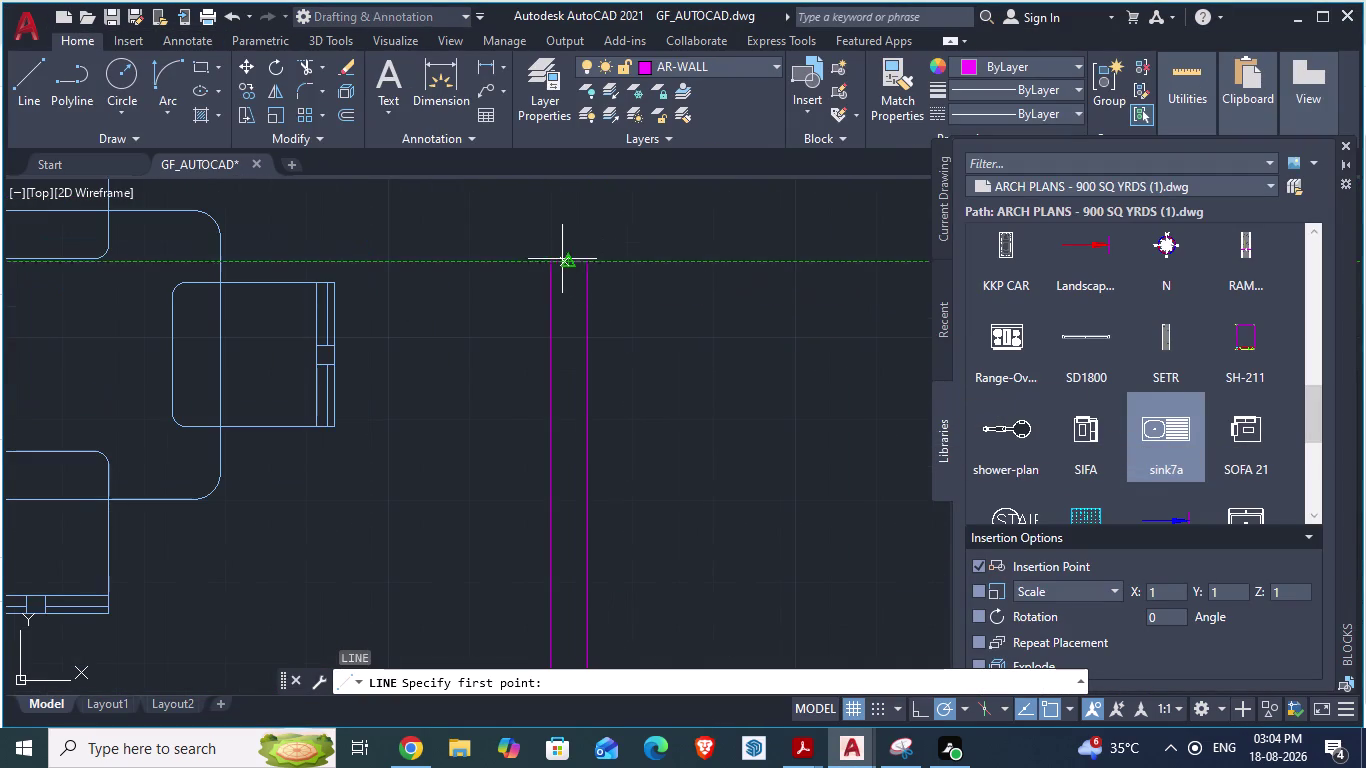
click(553, 259)
scroll(down, 3)
scroll(down, 3)
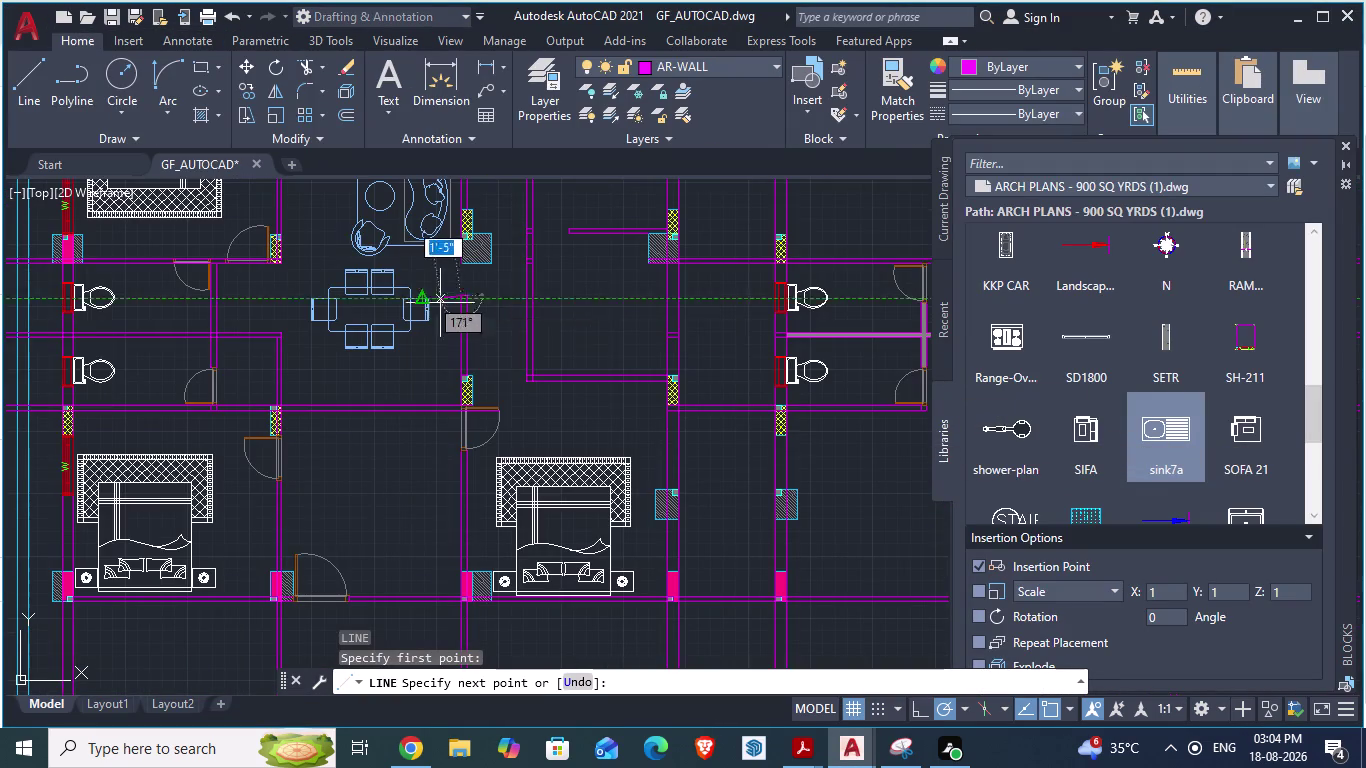
click(705, 295)
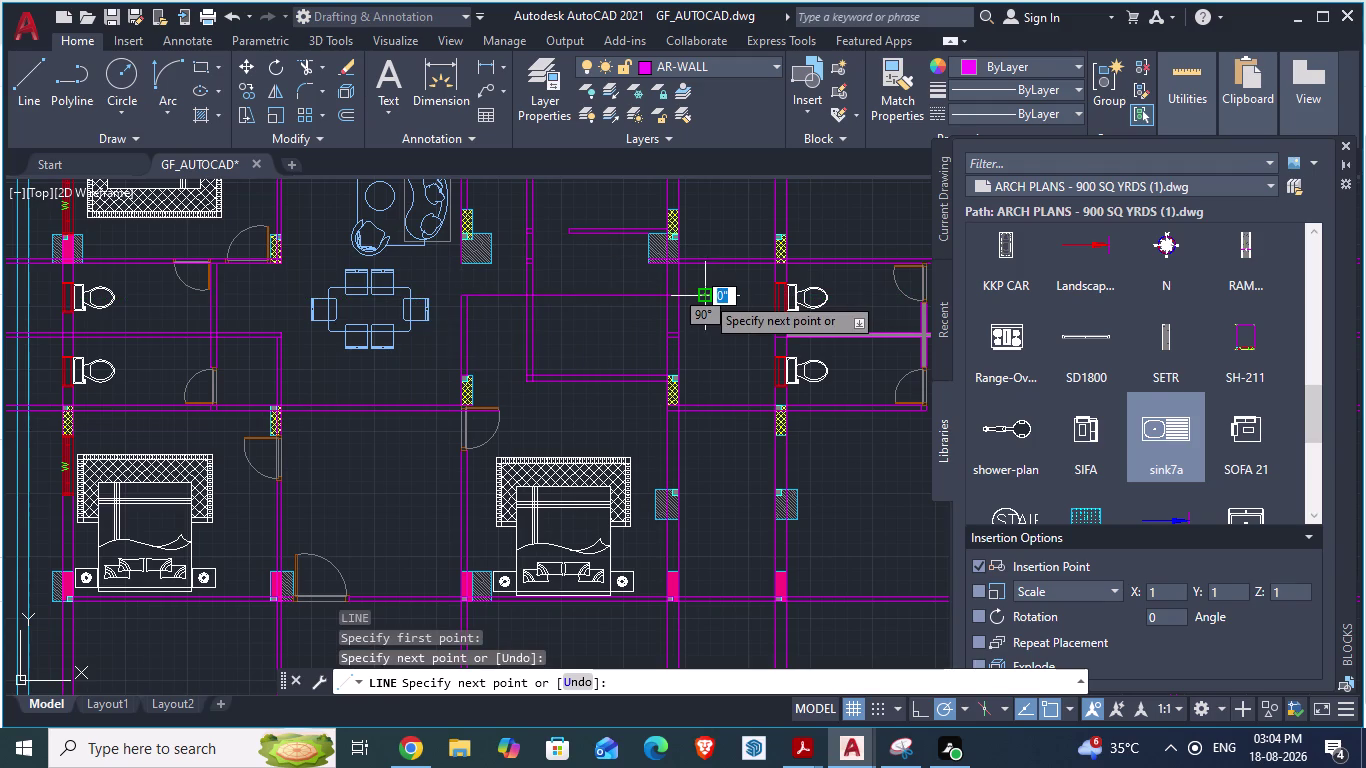
key(Return)
Check the DRESS wall length (3'-9") in ARCH PLANS, then return to GF_AUTOCAD.
key(alt+Tab)
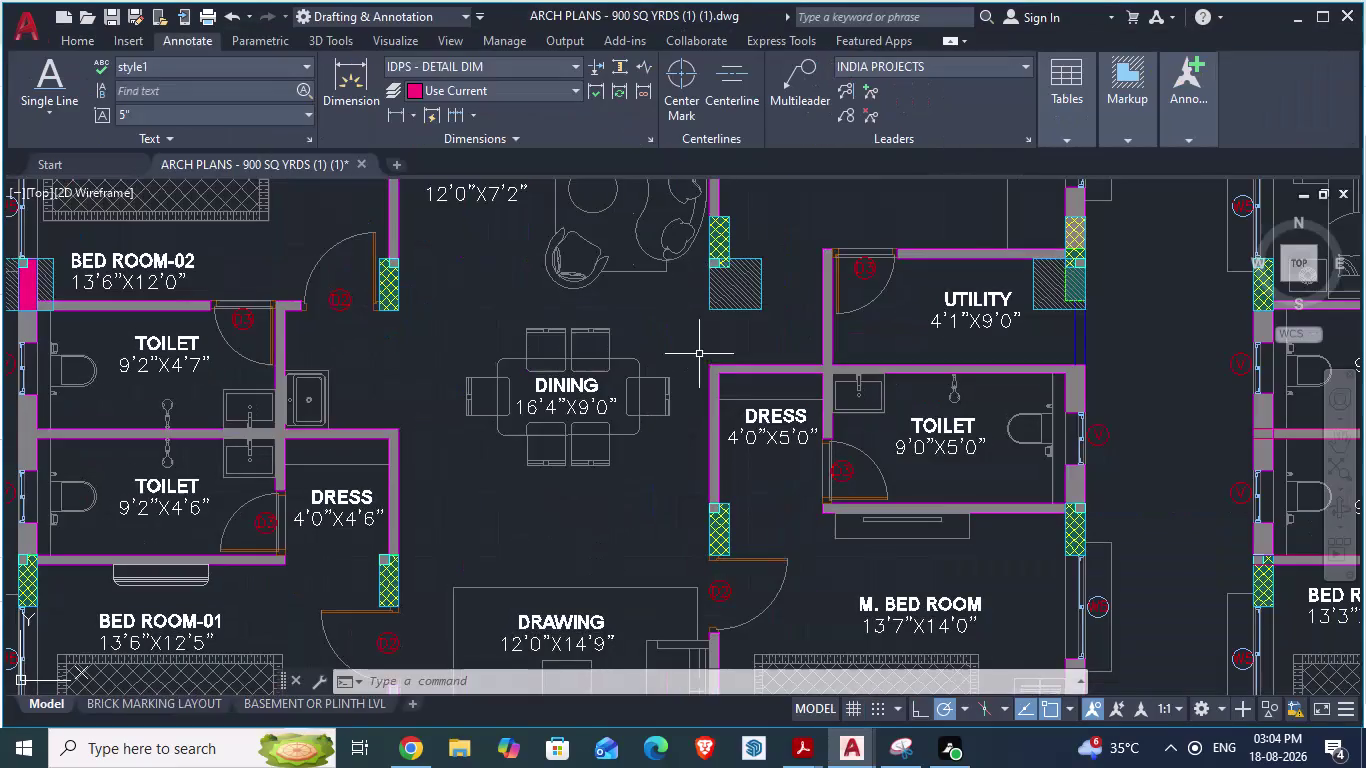
scroll(down, 3)
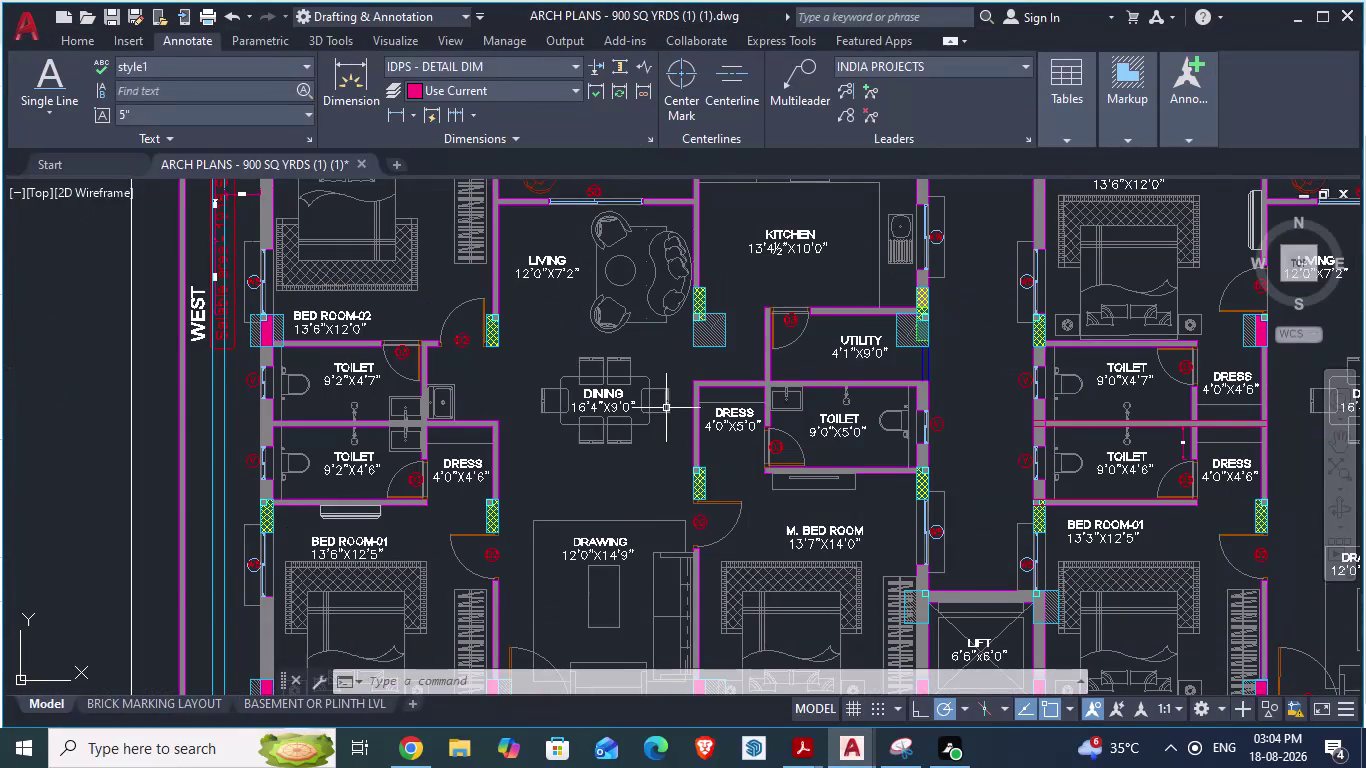
scroll(up, 3)
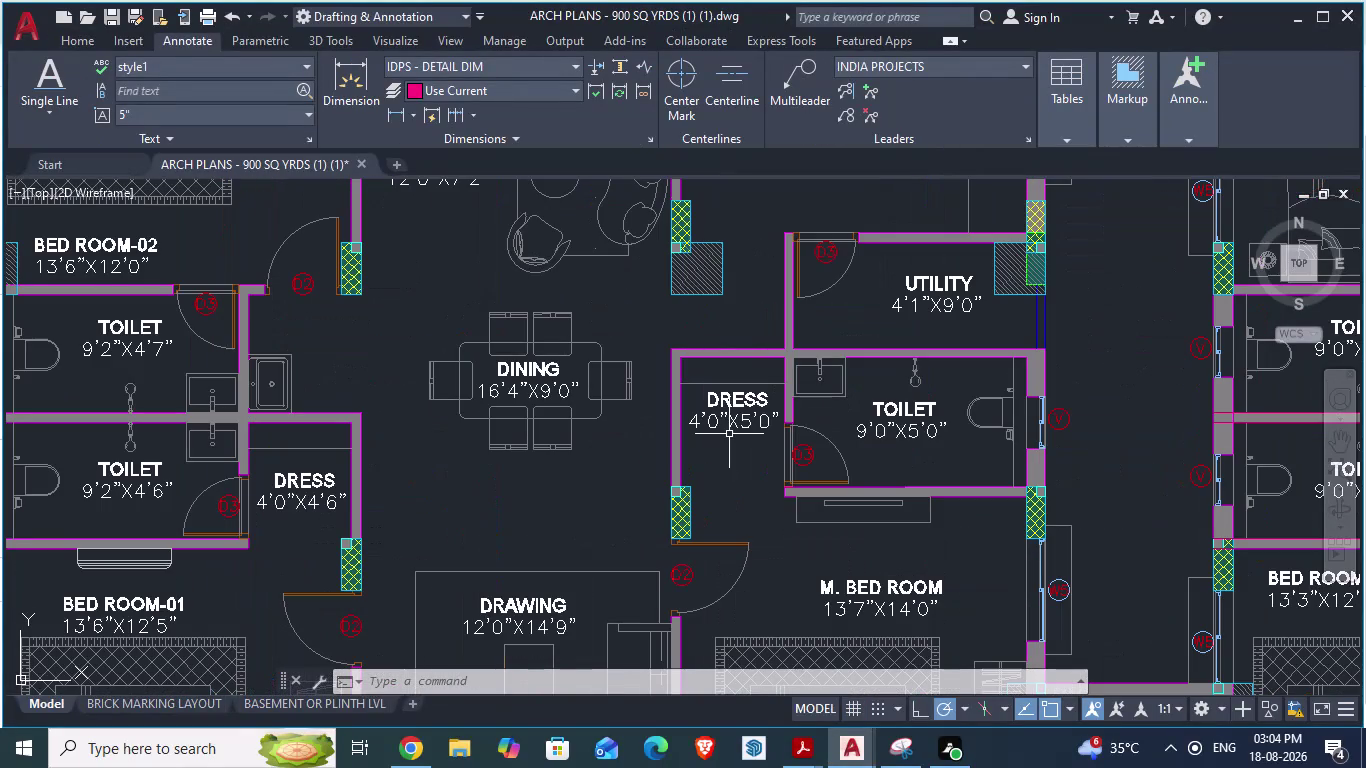
text(da)
key(Return)
scroll(up, 3)
scroll(down, 3)
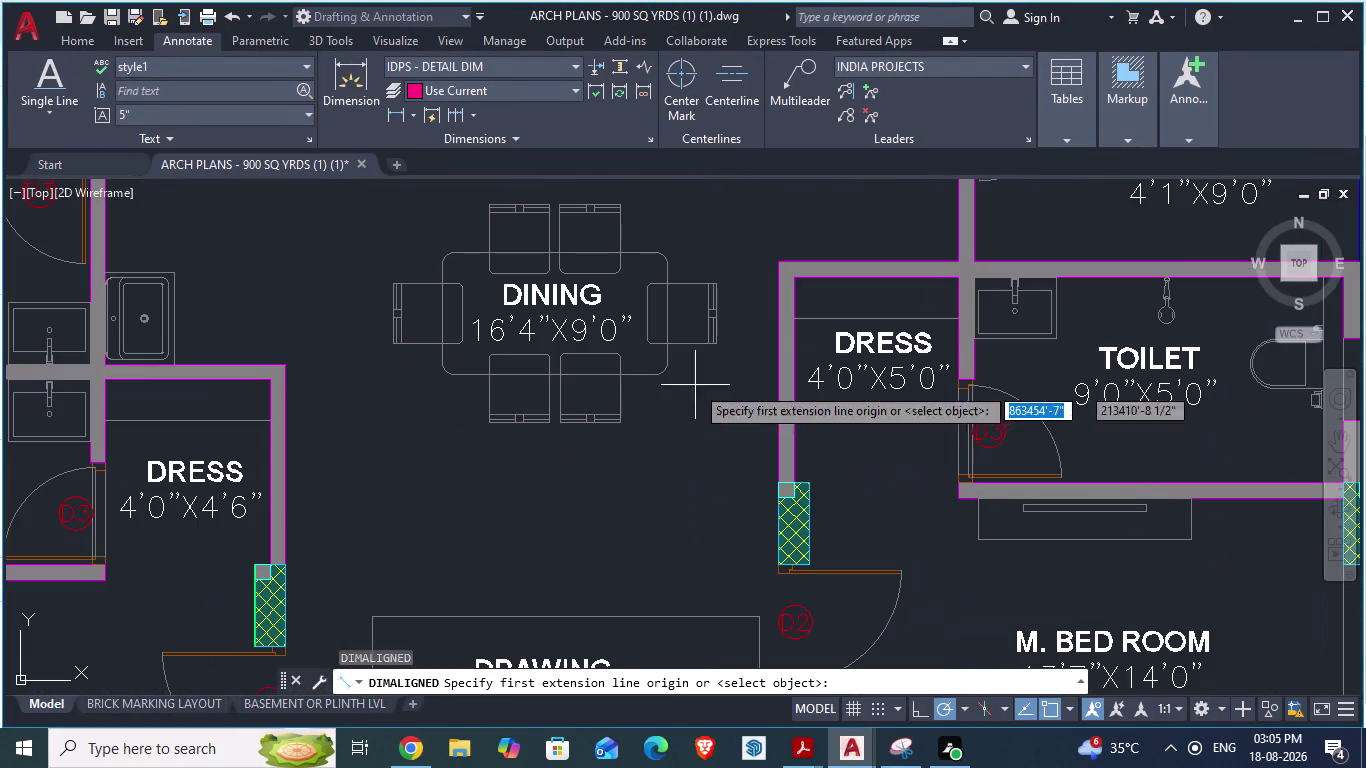
click(771, 259)
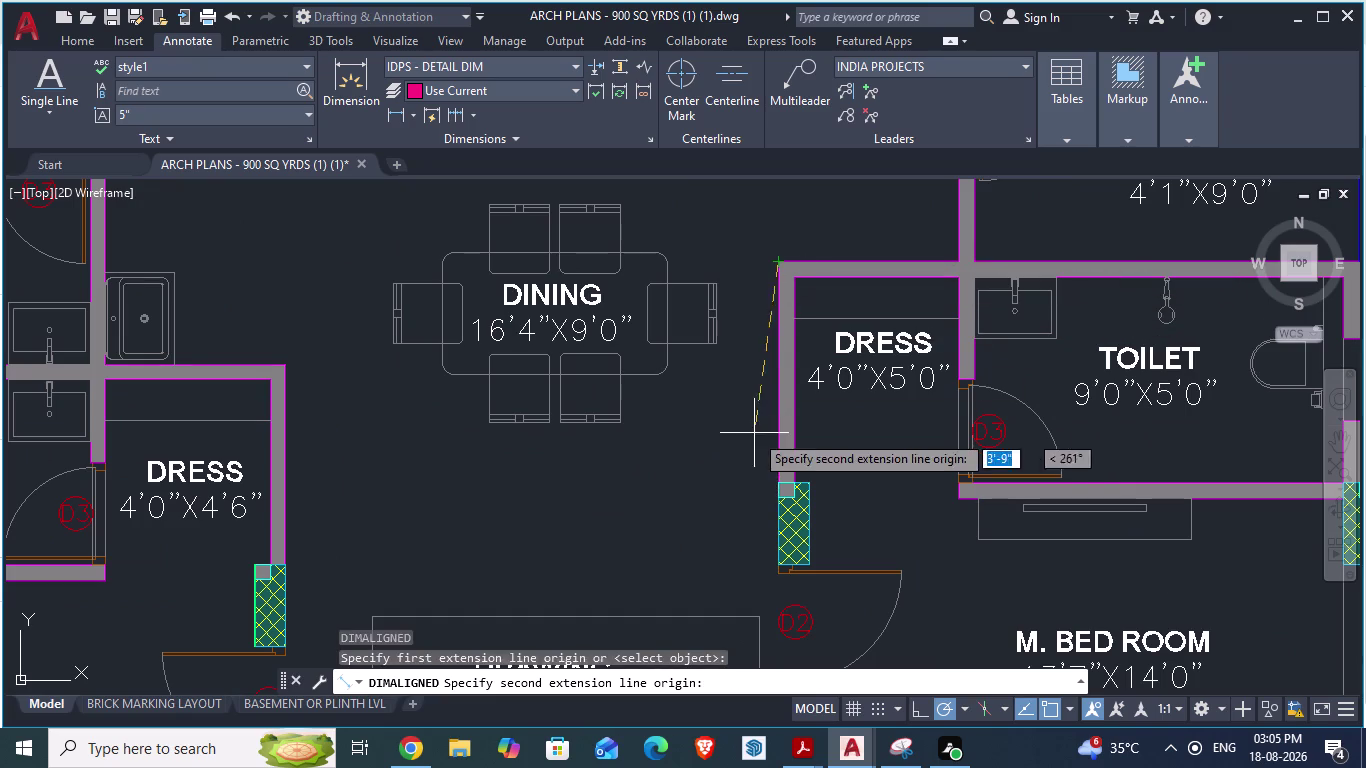
scroll(up, 3)
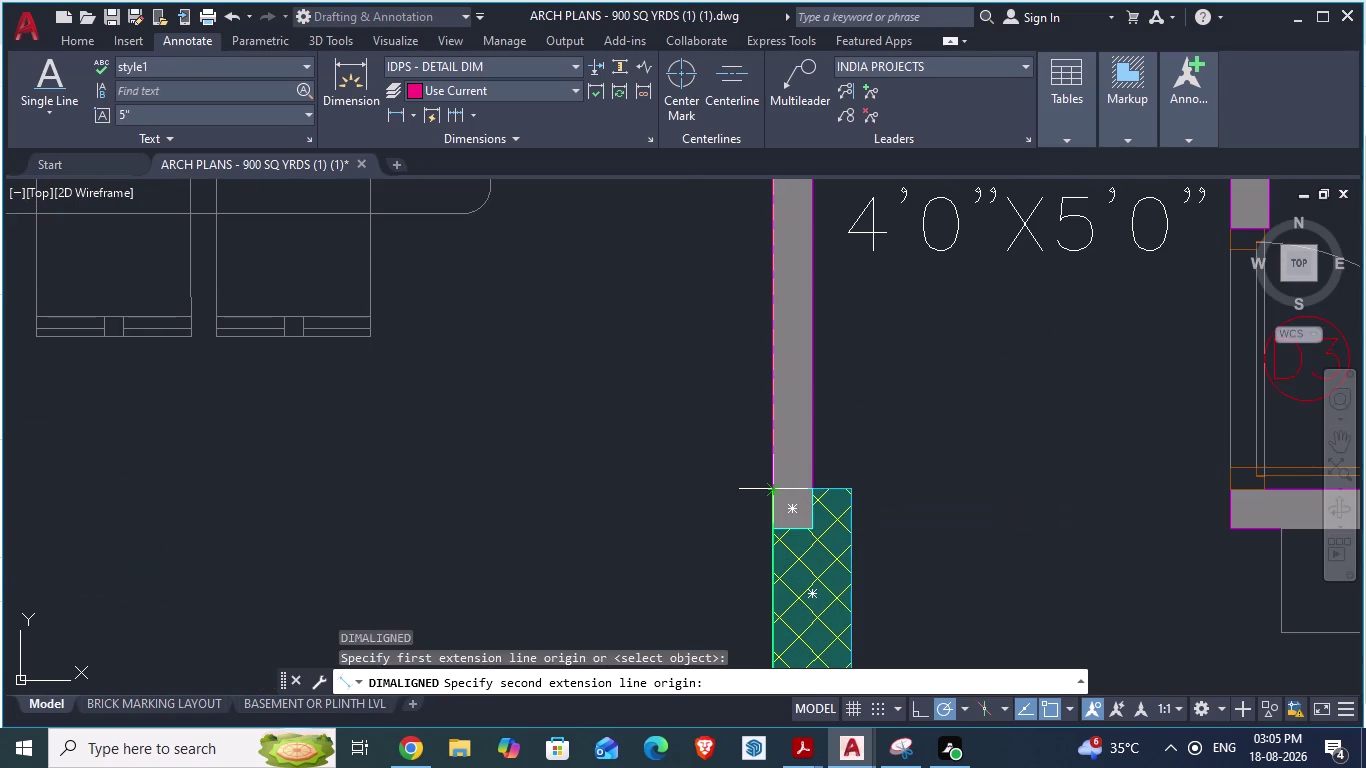
key(Escape)
scroll(down, 3)
key(alt+Tab)
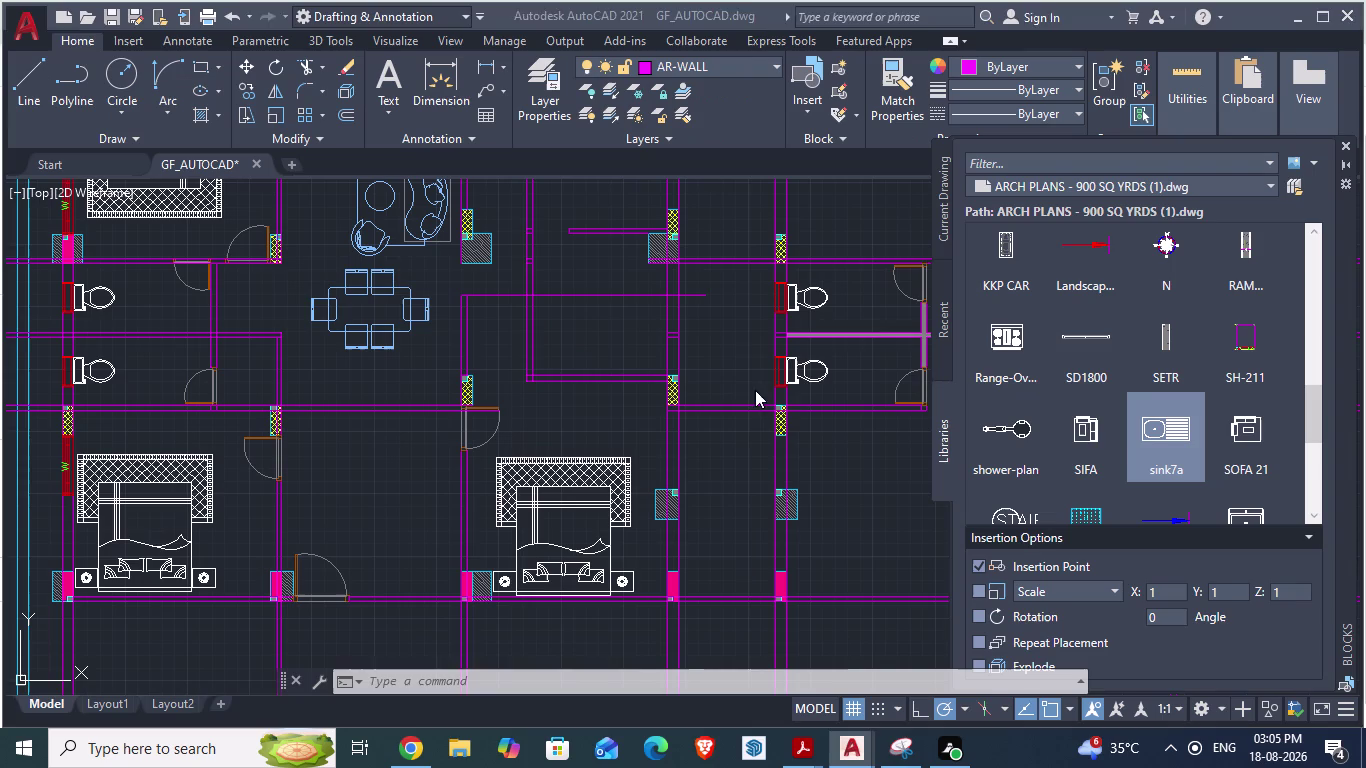
Offset the new horizontal wall line 4.5" downward to form the wall's second face.
scroll(up, 3)
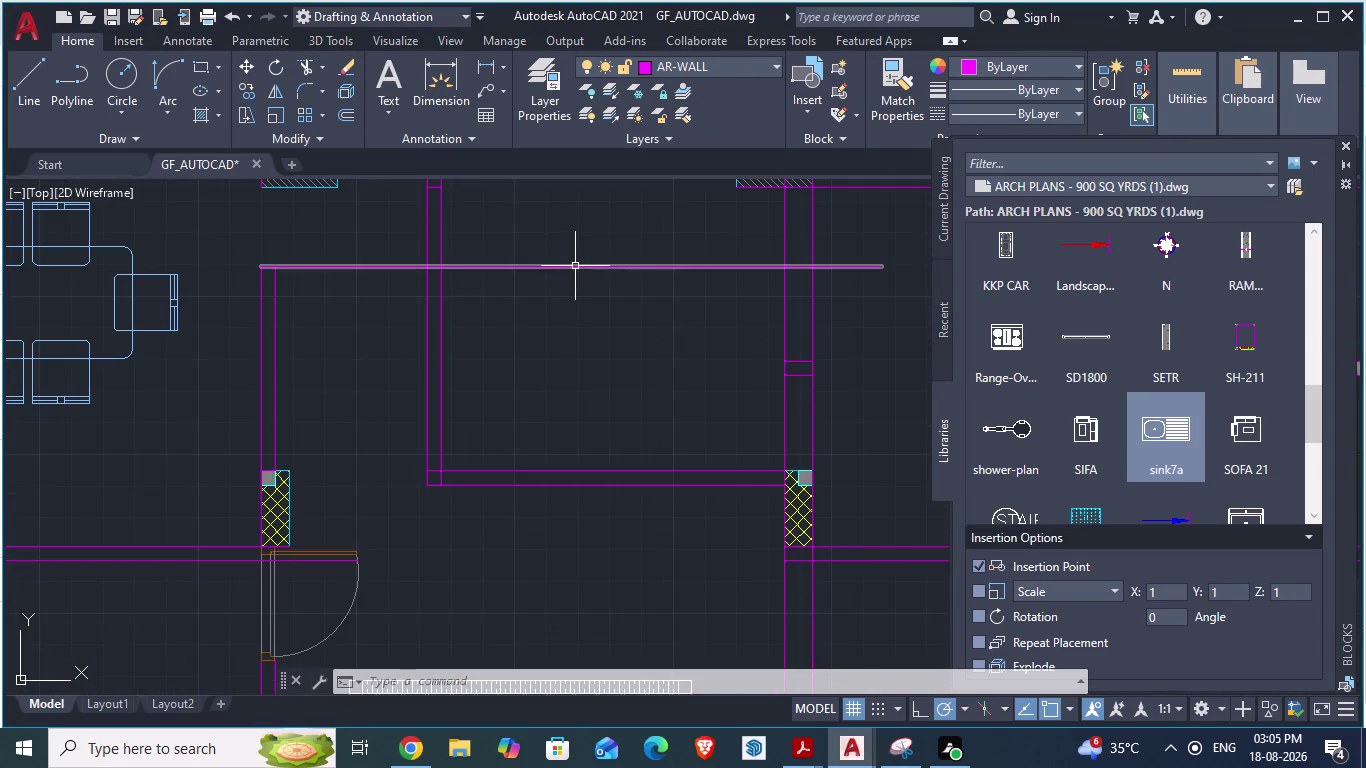
click(575, 266)
key(o)
key(Return)
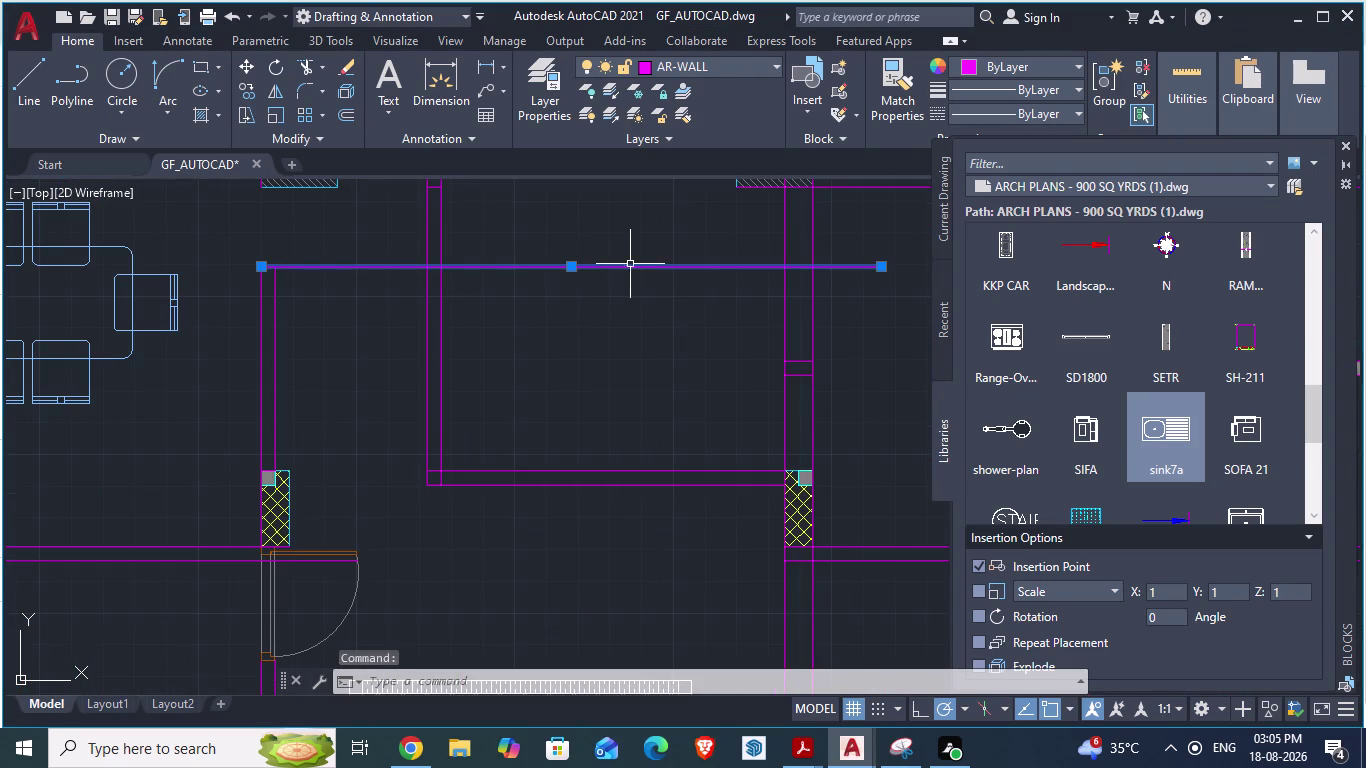
text(4.5")
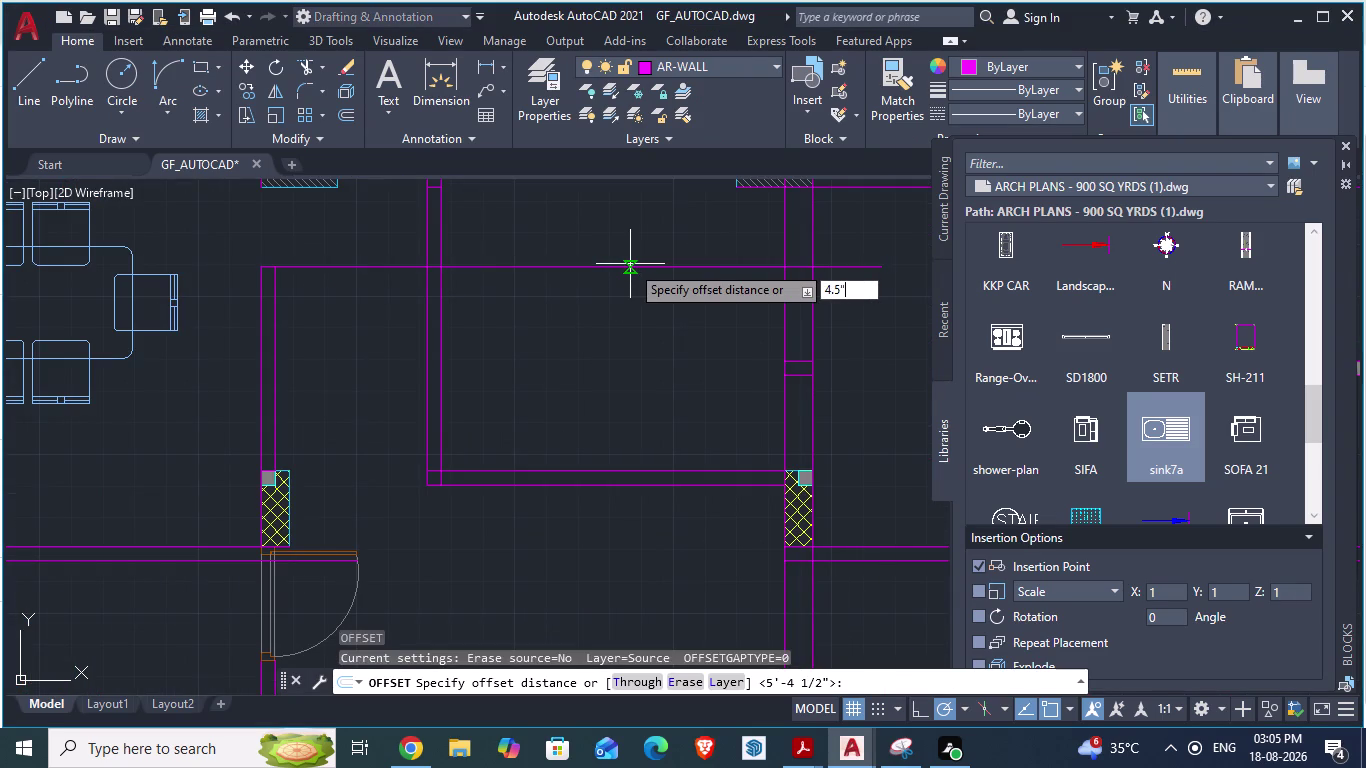
key(Return)
click(563, 418)
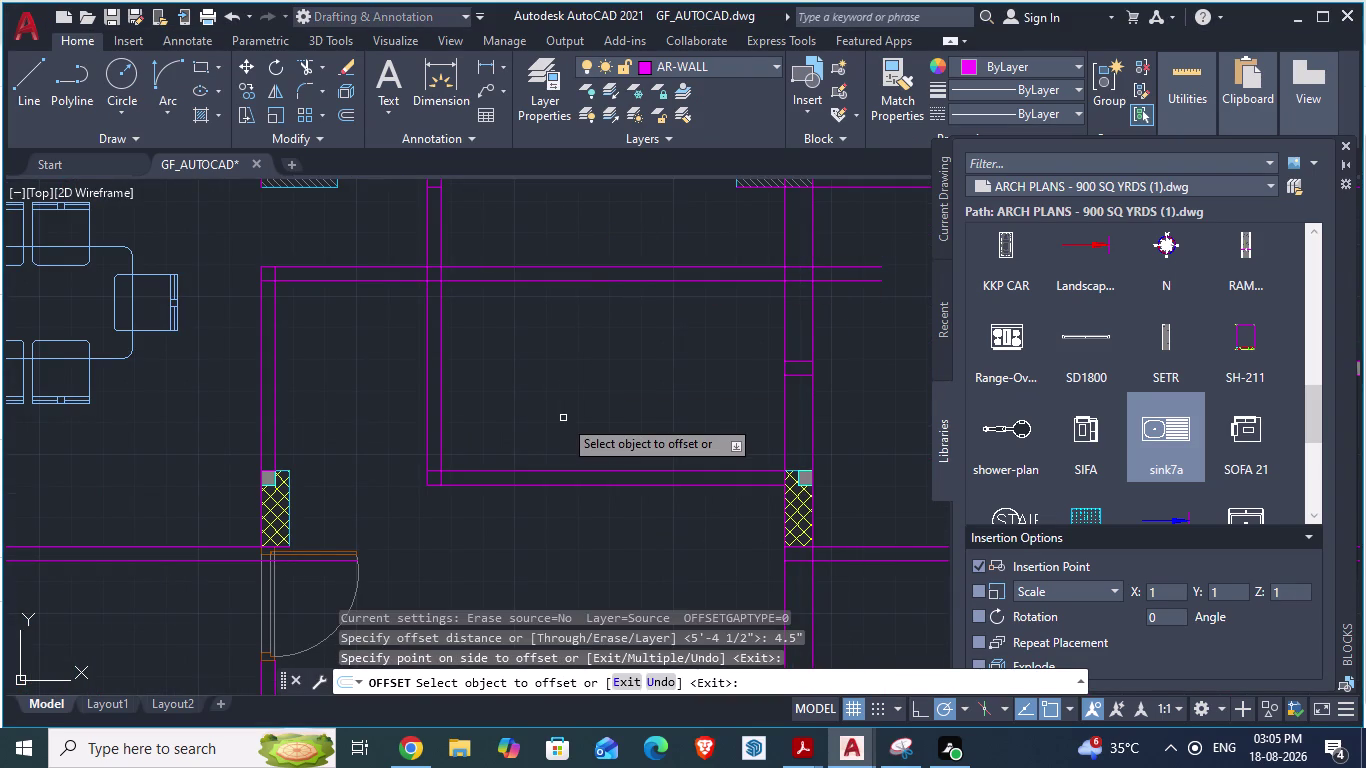
key(Escape)
Check the offset wall against the ARCH PLANS reference drawing, then return to the plan.
scroll(up, 3)
key(alt+Tab)
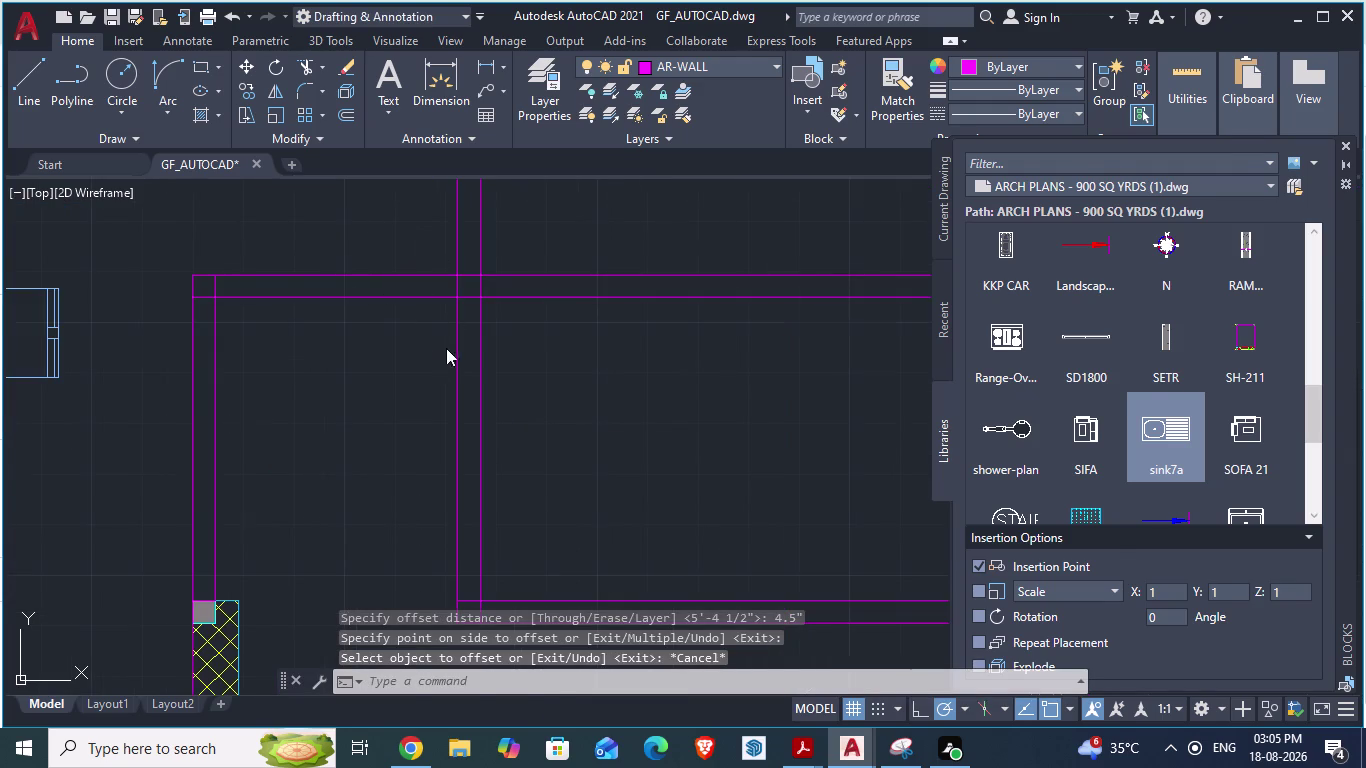
scroll(down, 3)
scroll(down, 3)
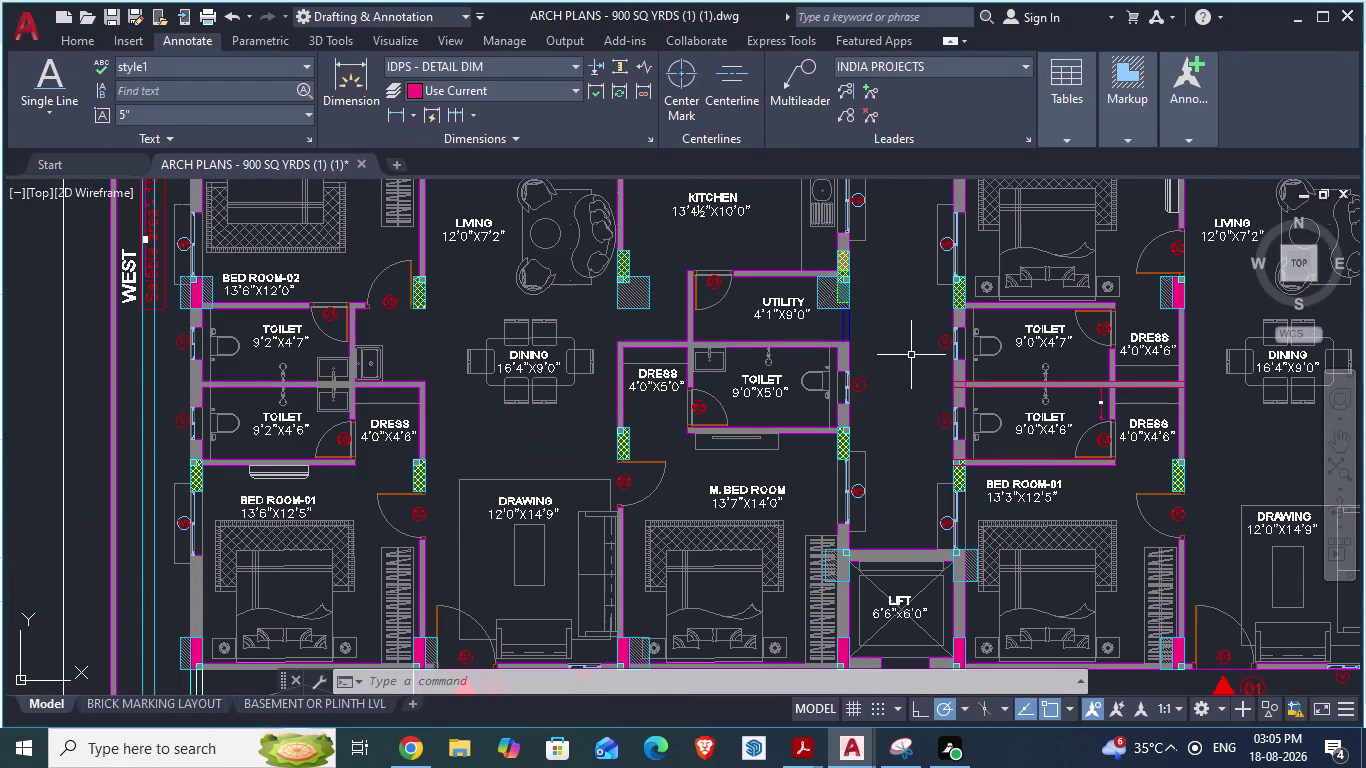
scroll(up, 3)
key(alt+Tab)
scroll(up, 3)
scroll(down, 3)
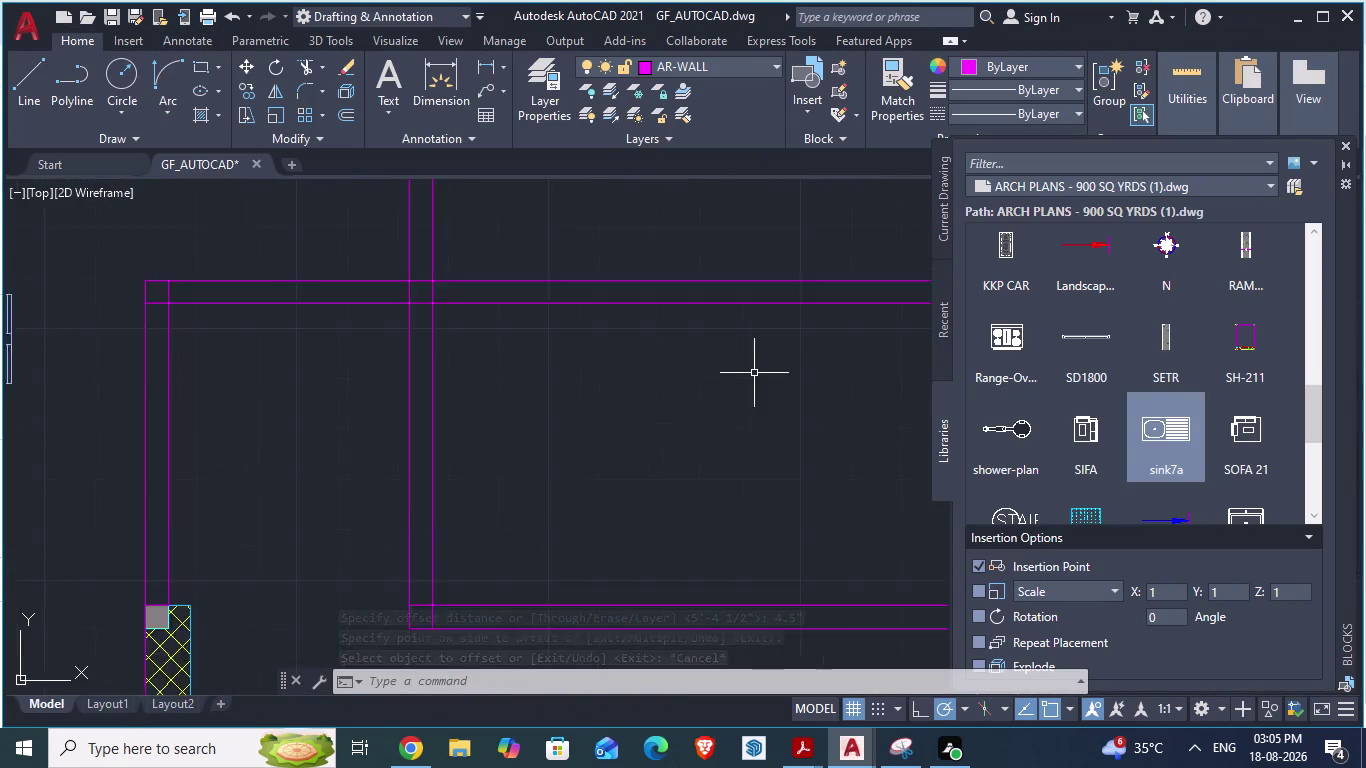
scroll(down, 3)
scroll(up, 3)
Trim the wall line ends overhanging the vertical wall with fence cuts.
key(t)
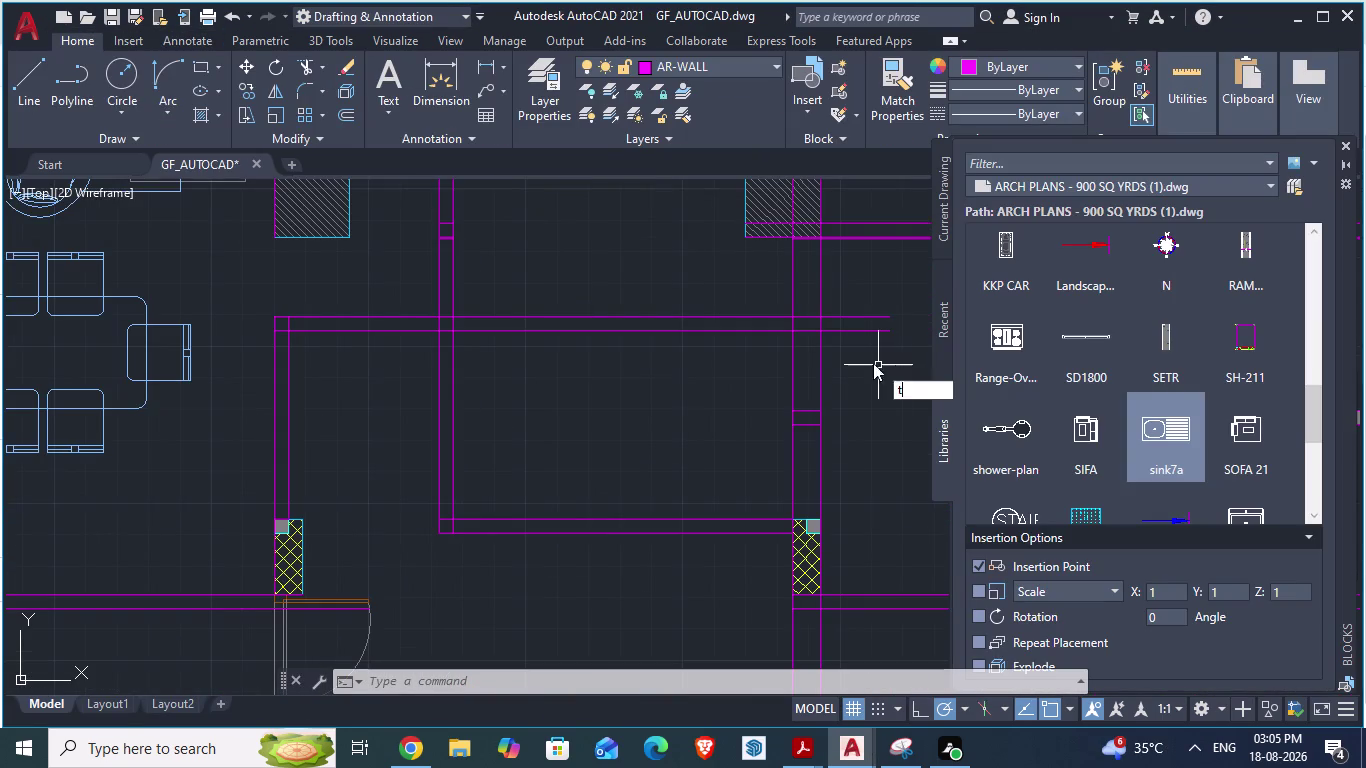
key(r)
key(Return)
drag(851, 305, 861, 327)
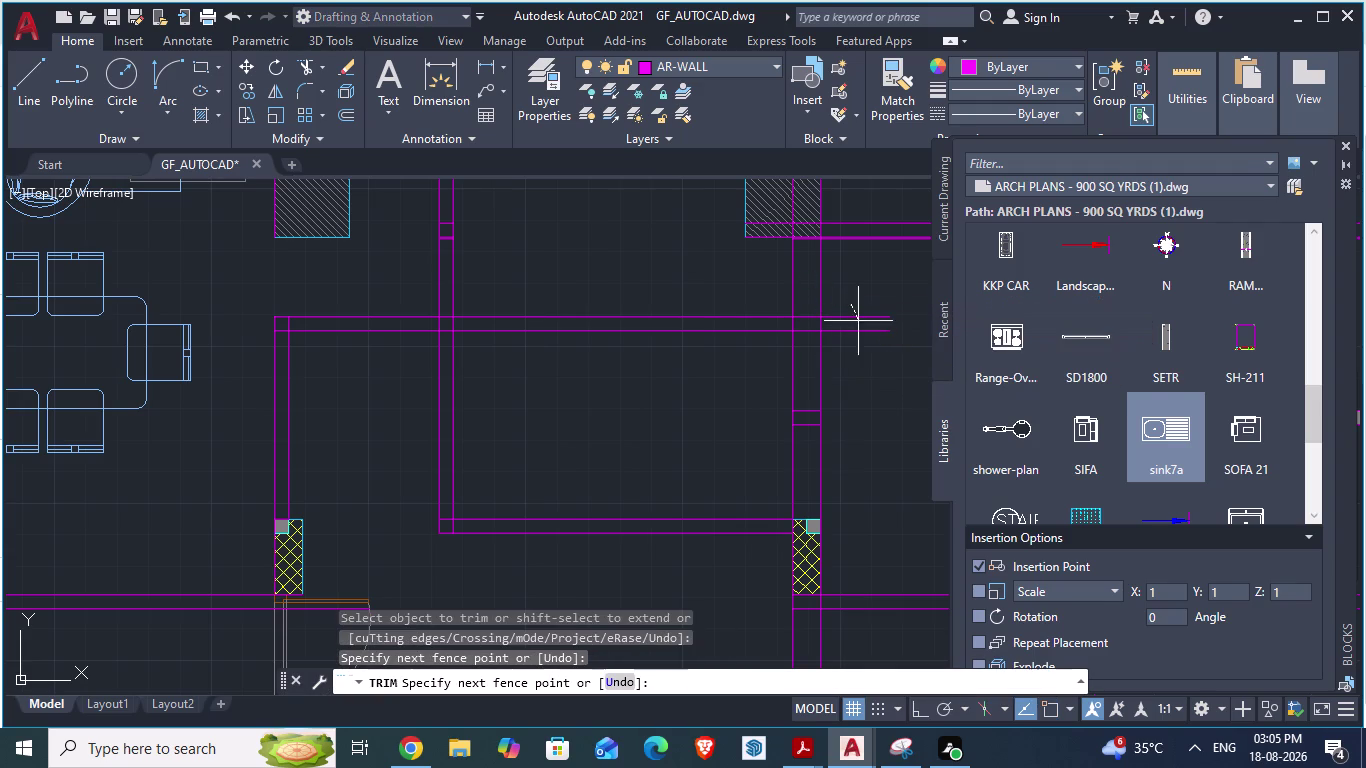
drag(861, 327, 868, 351)
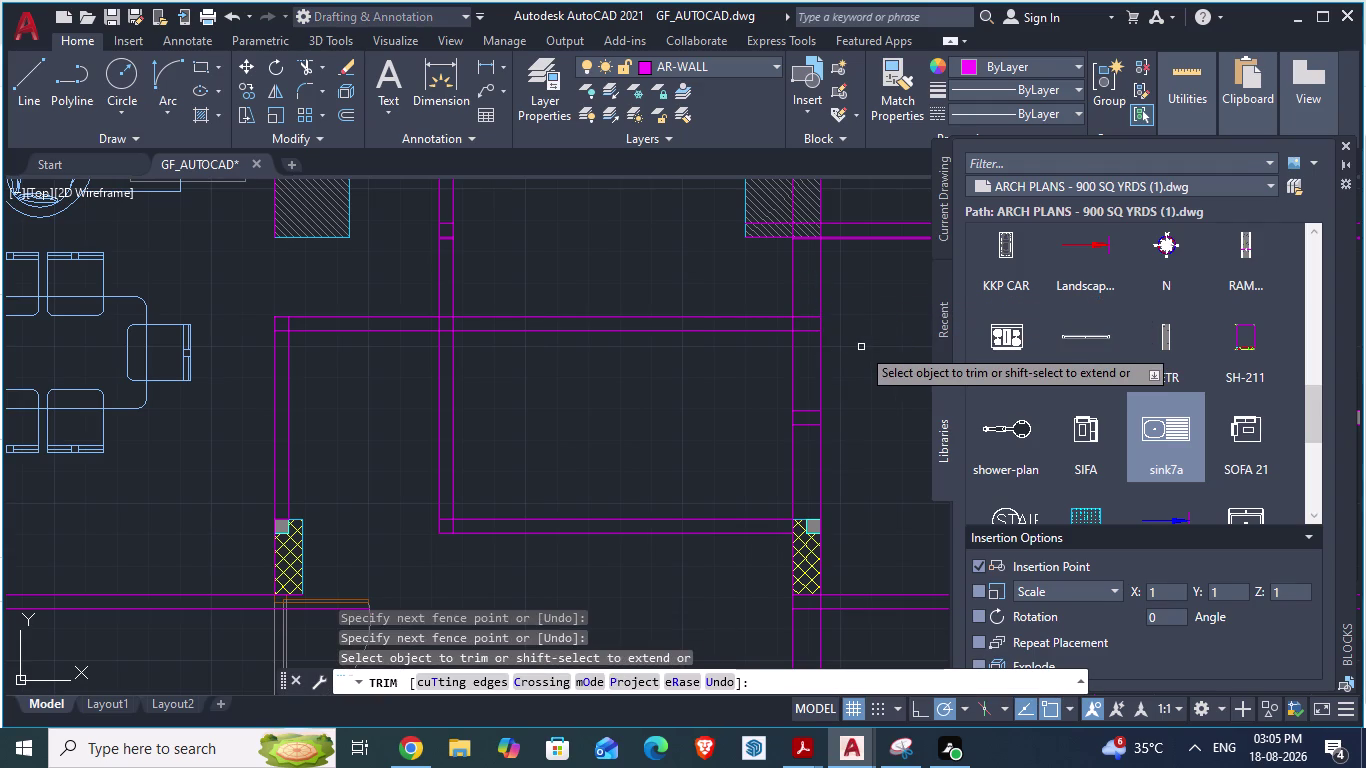
click(792, 326)
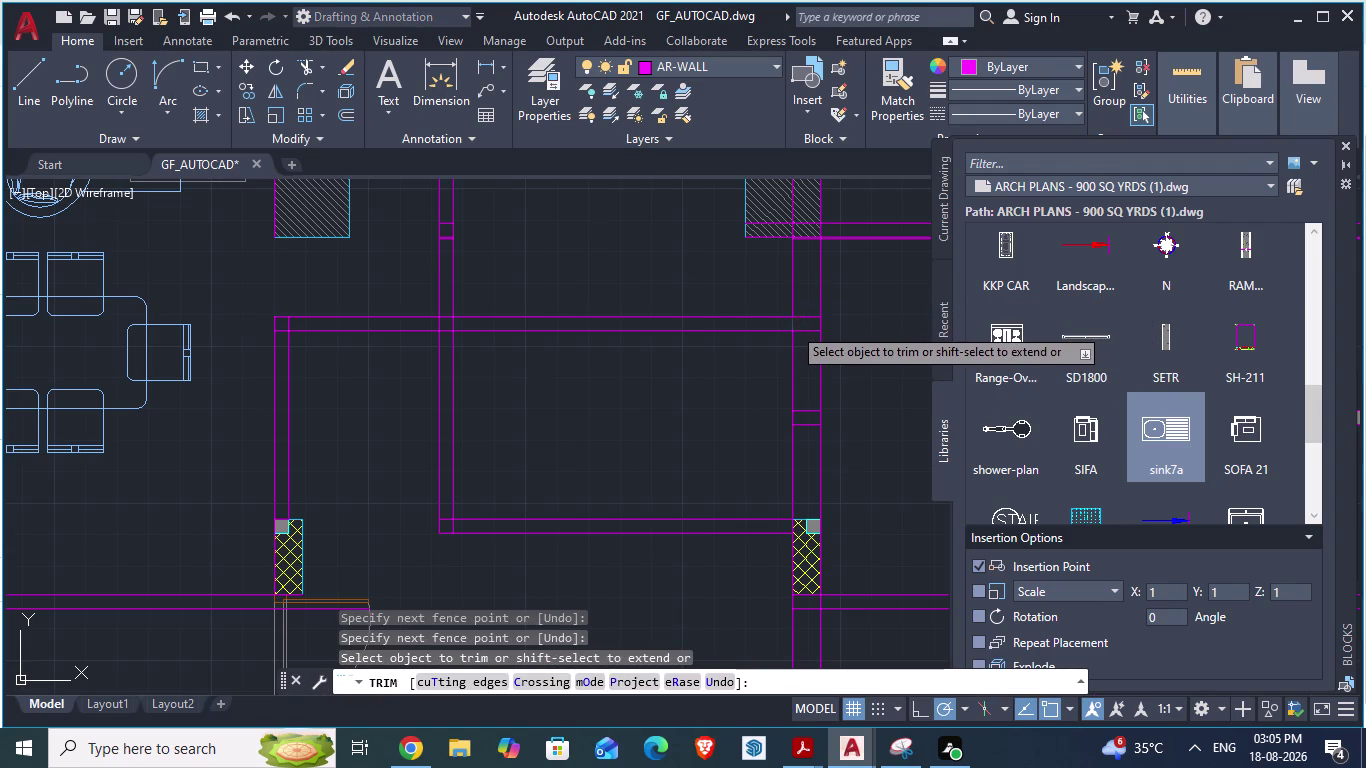
drag(805, 304, 809, 351)
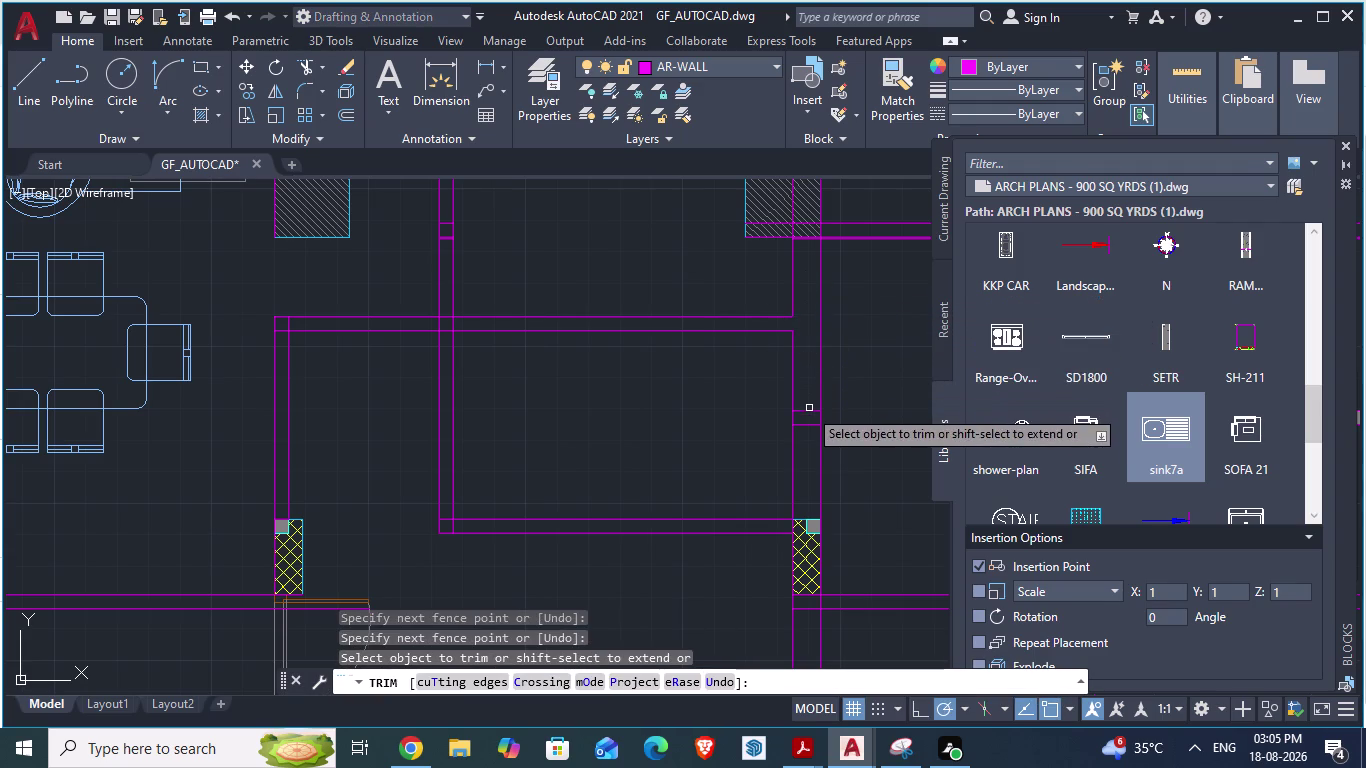
Compare the trimmed wall ends with the ARCH PLANS reference drawing.
key(alt+Tab)
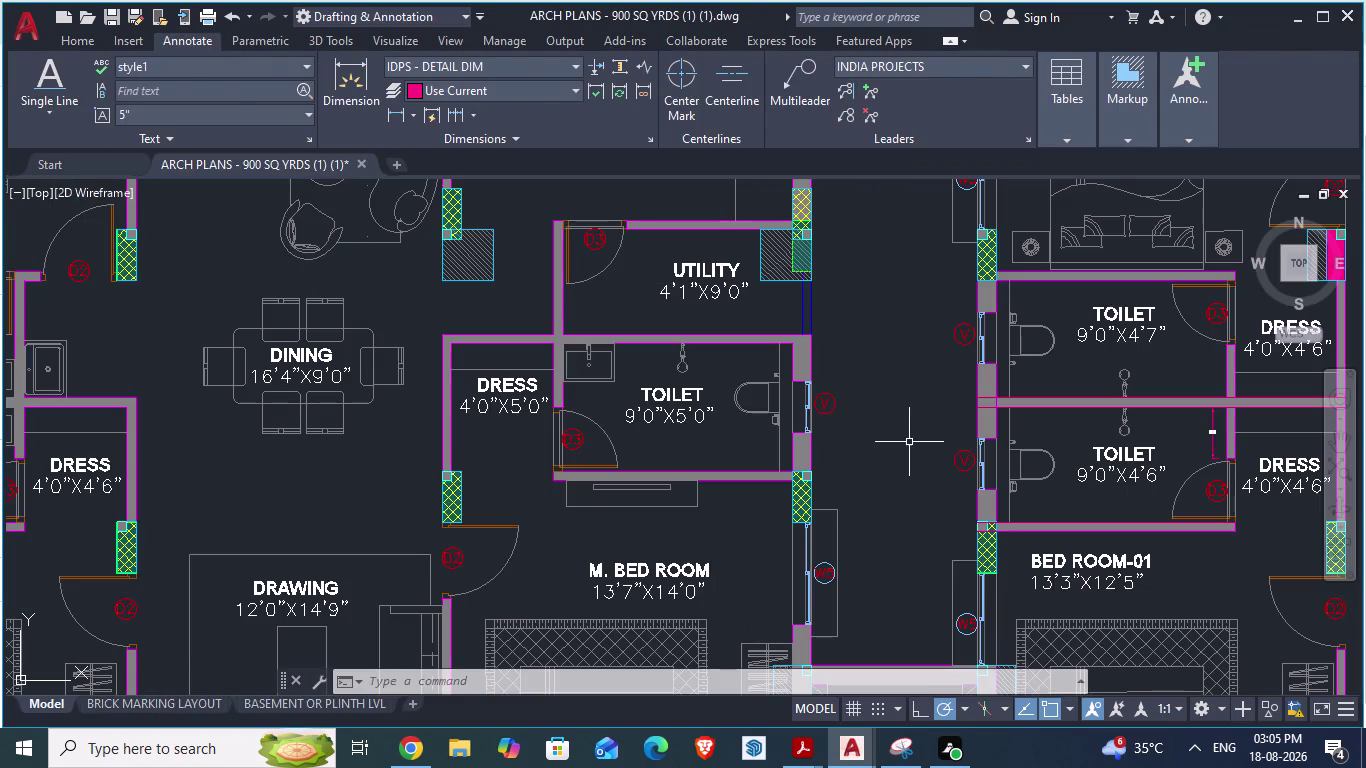
key(alt+Tab)
key(alt+Tab)
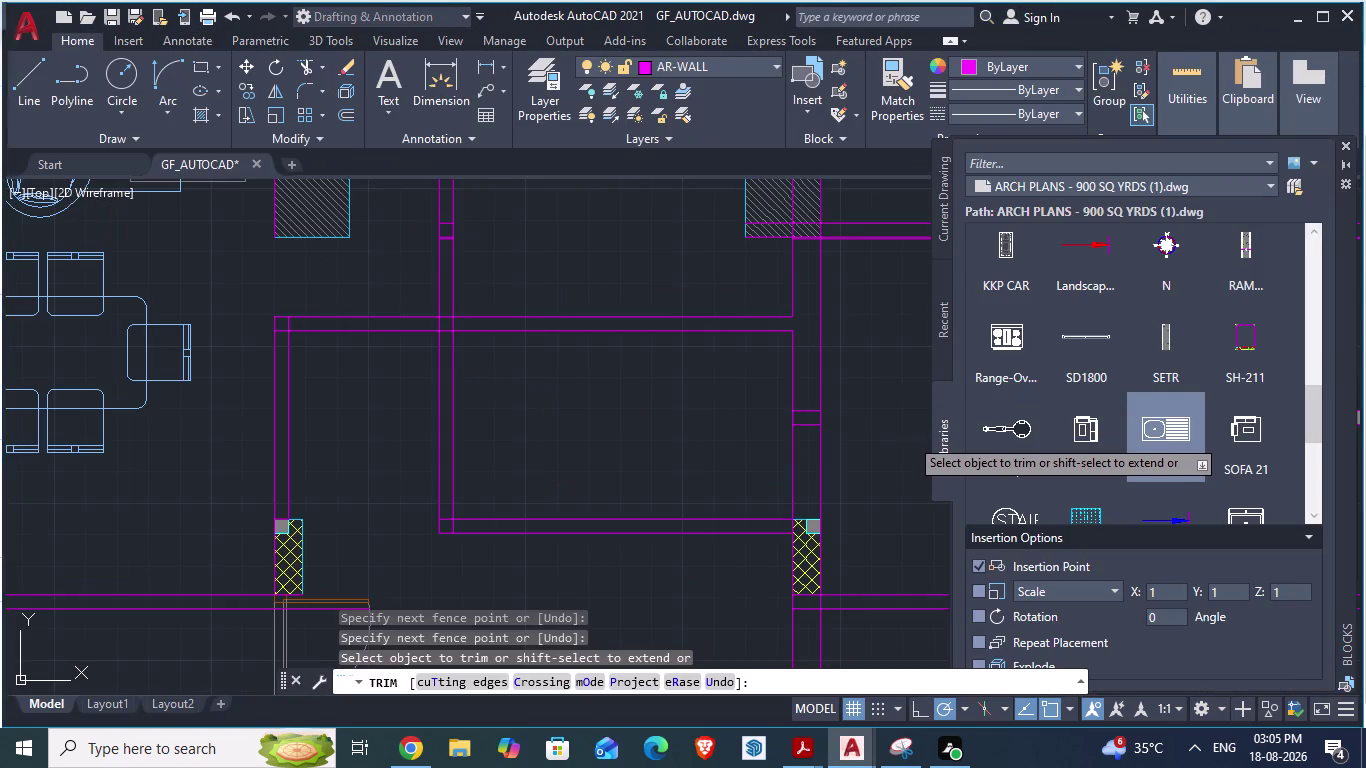
key(alt+Tab)
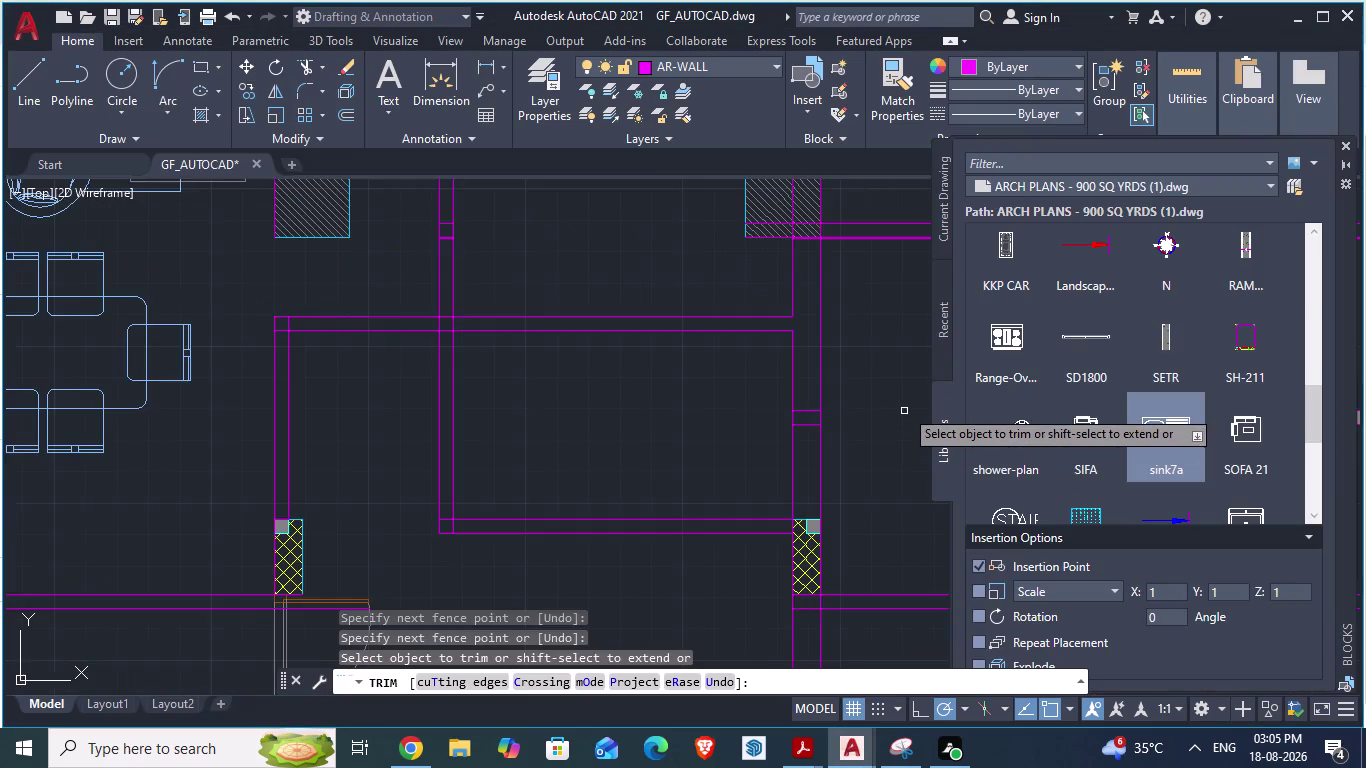
scroll(down, 3)
key(alt+Tab)
key(alt+Tab)
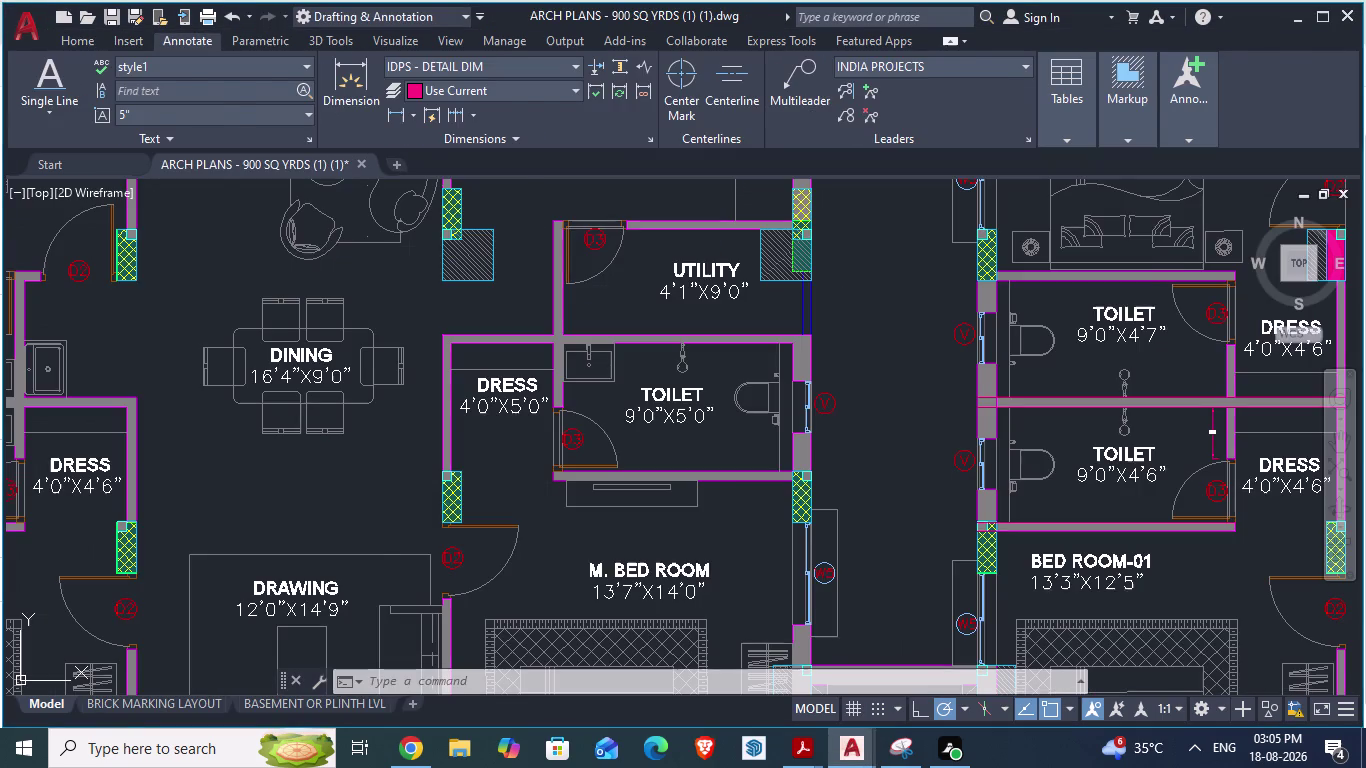
scroll(up, 3)
Cut the crossing wall lines open at the junction and remove leftover corner ends.
drag(552, 372, 634, 377)
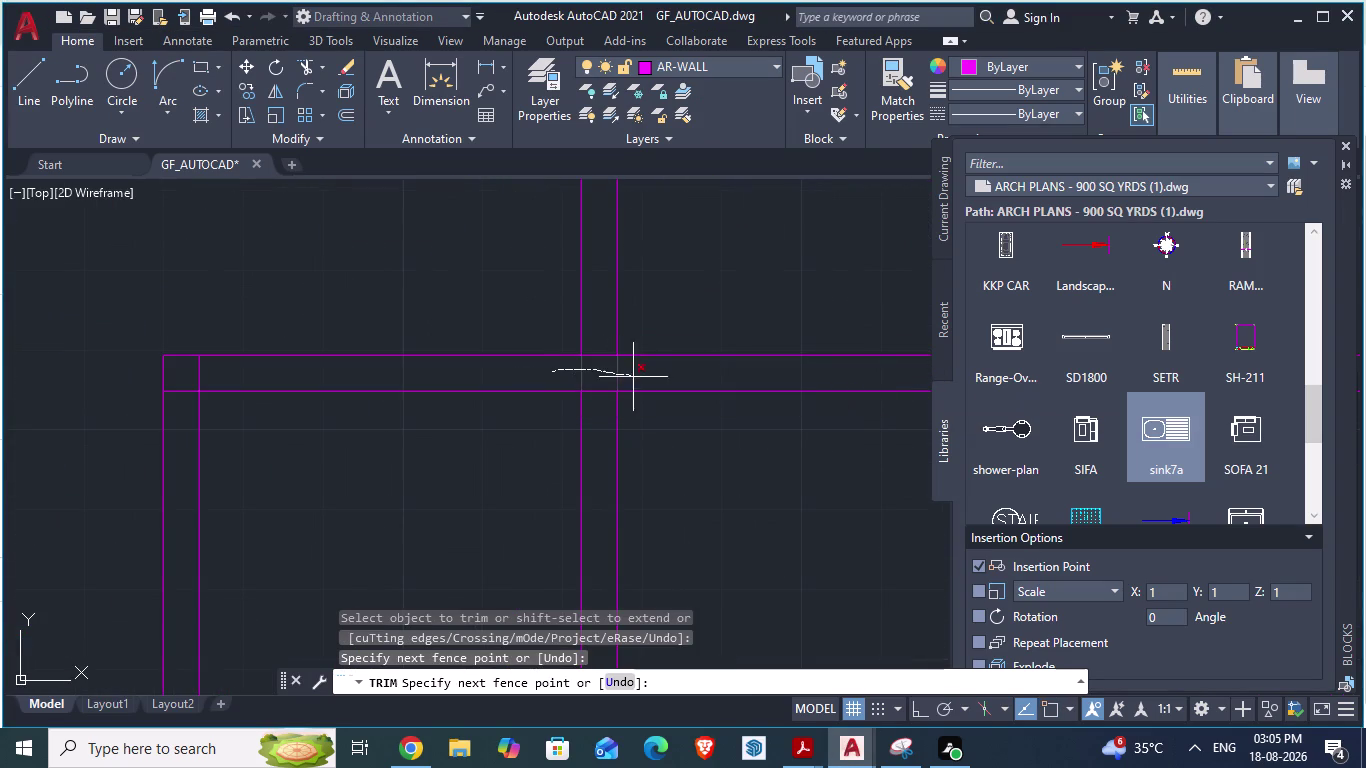
drag(634, 377, 640, 377)
drag(603, 330, 607, 402)
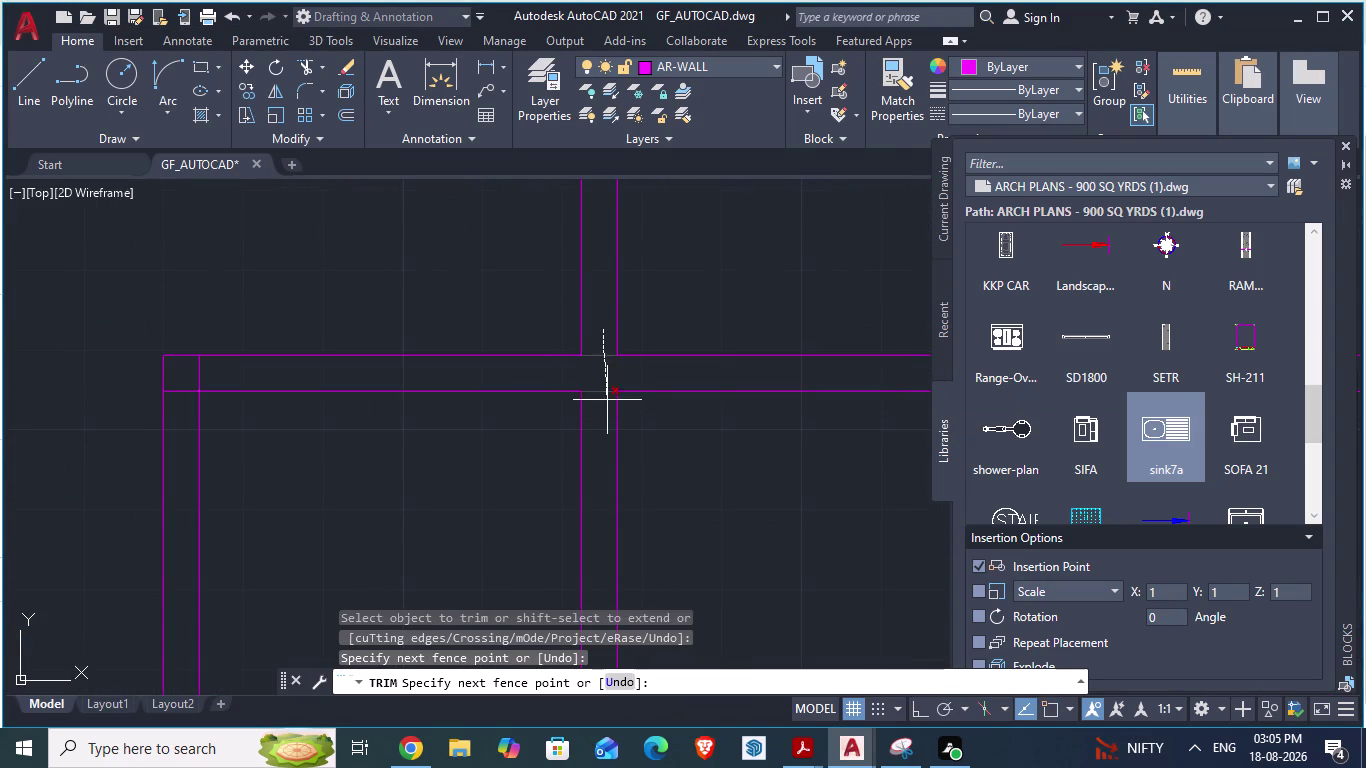
drag(607, 402, 607, 412)
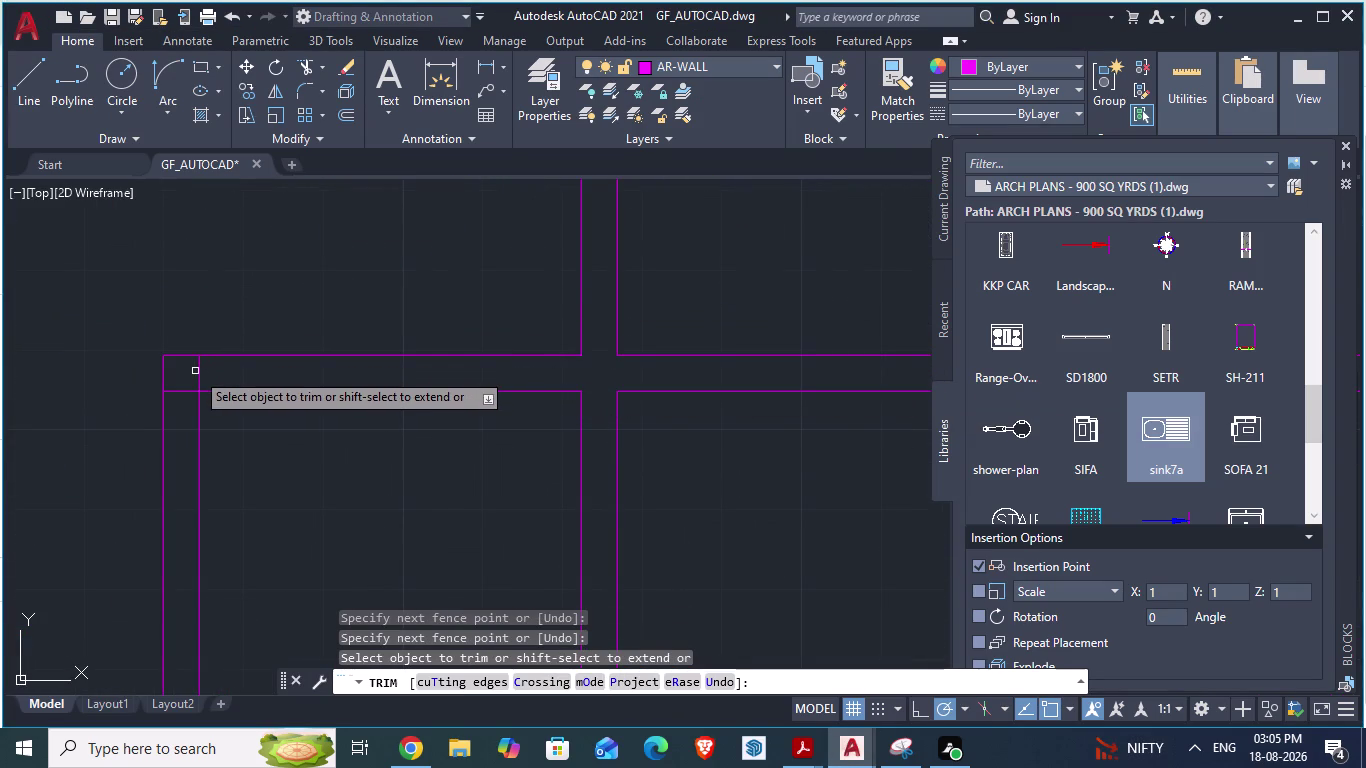
click(198, 370)
click(188, 390)
scroll(down, 3)
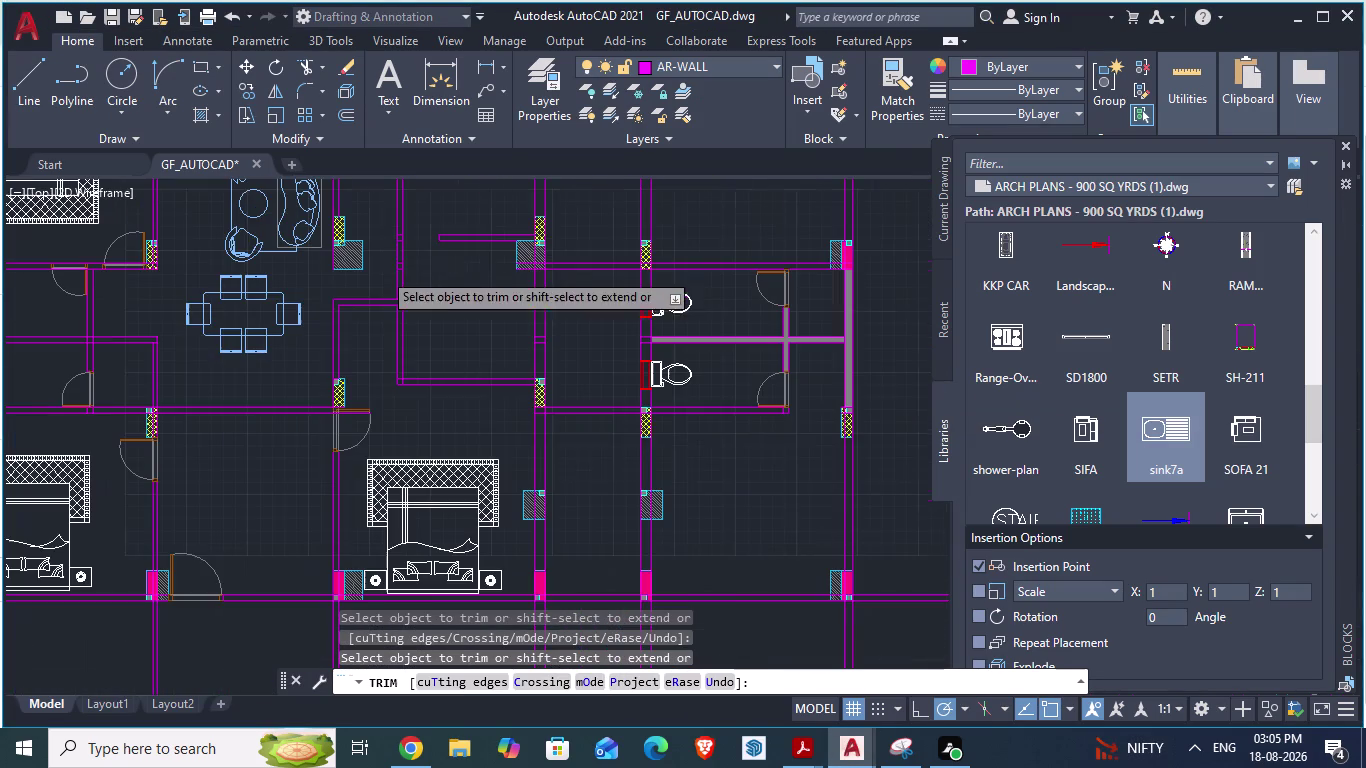
Recheck the junction against the ARCH PLANS reference, then return to the plan.
key(Tab)
key(alt+Tab)
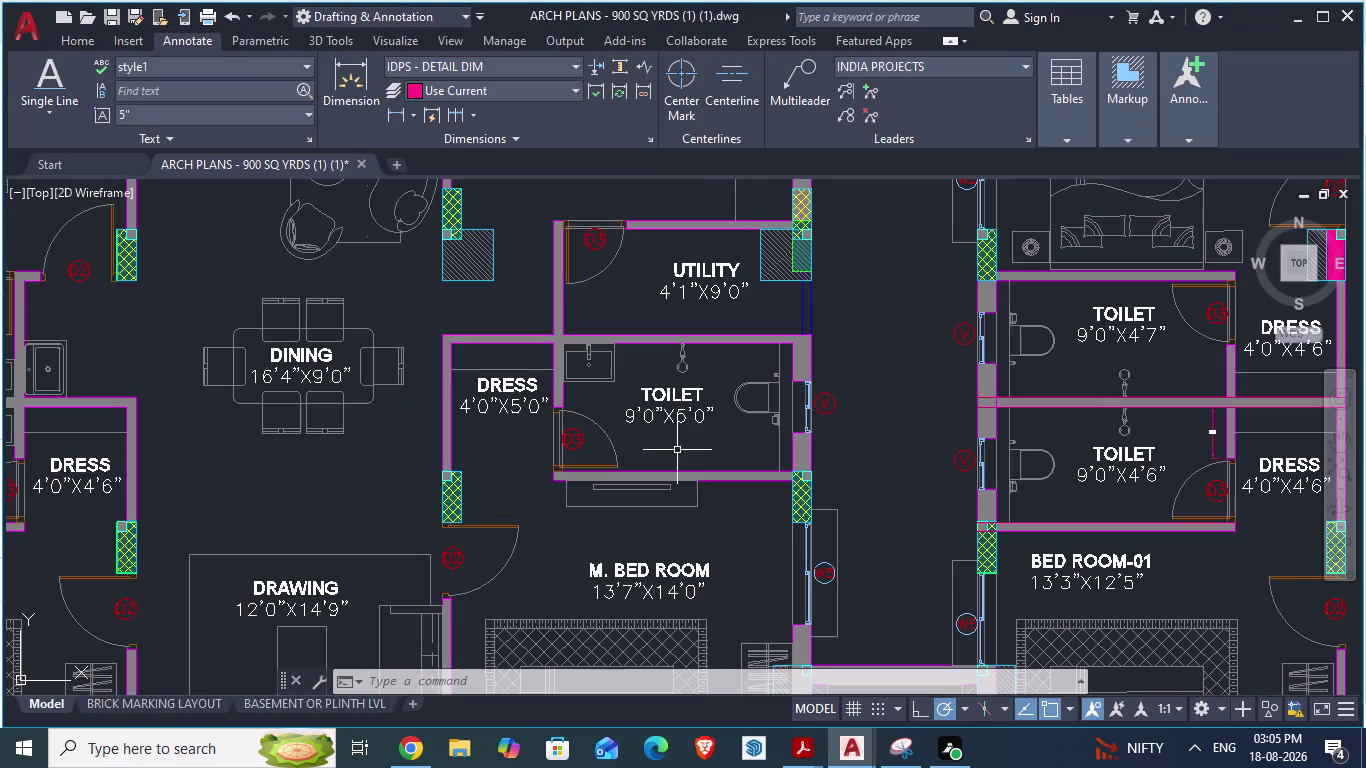
key(alt+Tab)
scroll(up, 3)
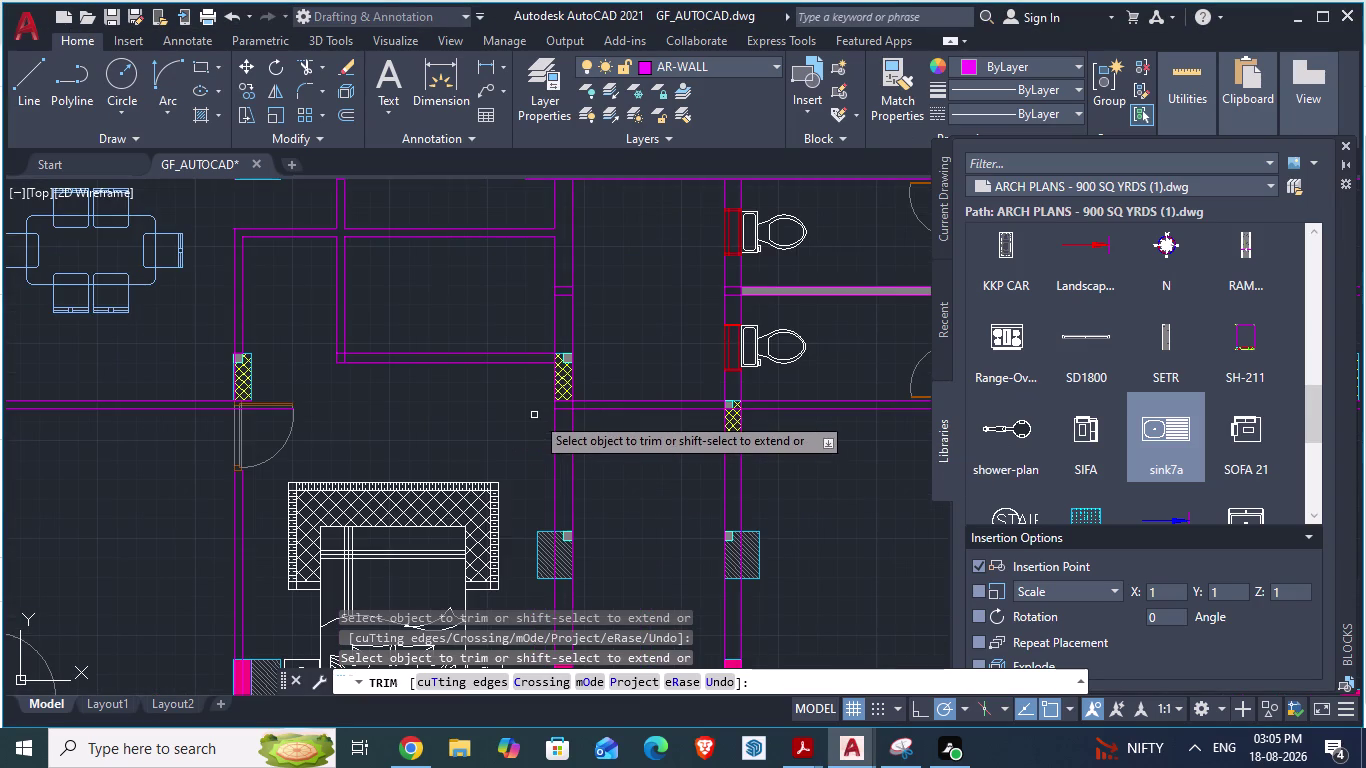
scroll(up, 3)
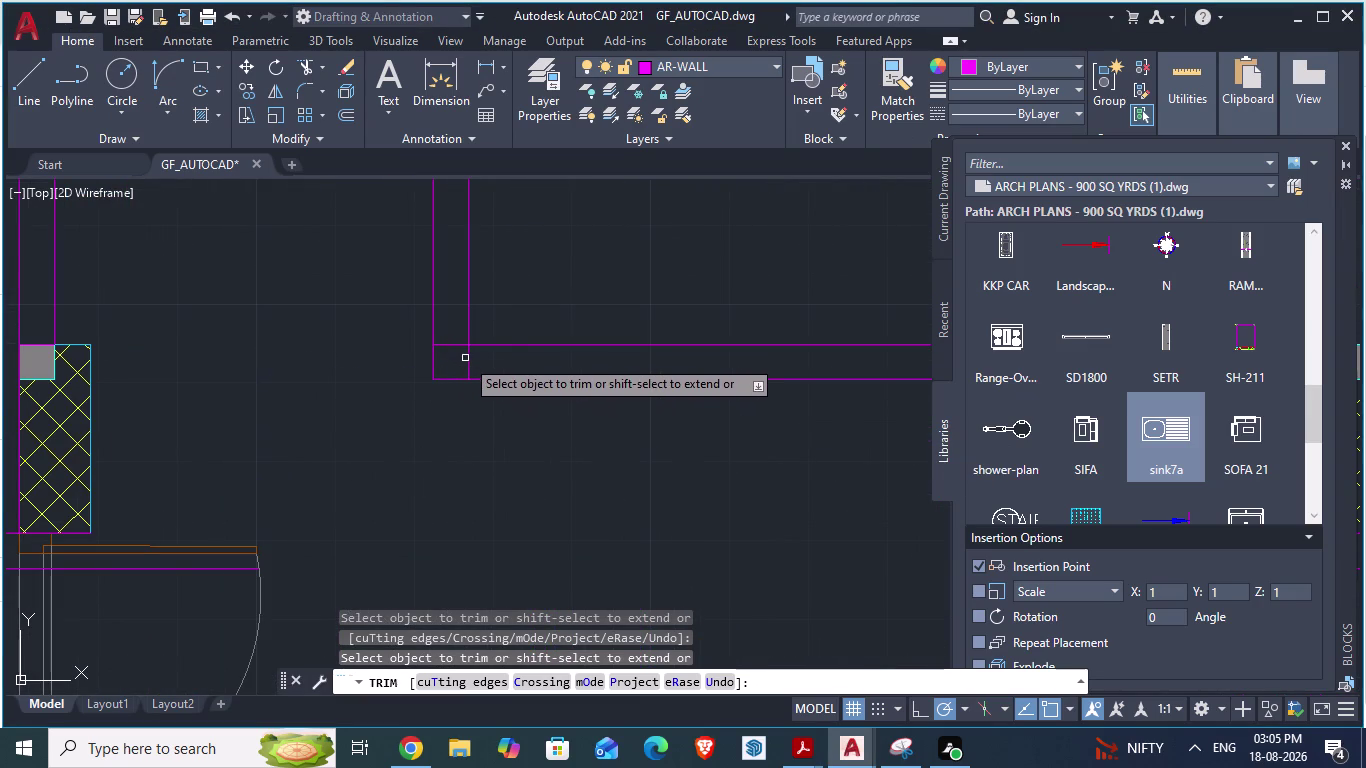
Trim the remaining wall line end at the corner and verify it against ARCH PLANS.
click(466, 360)
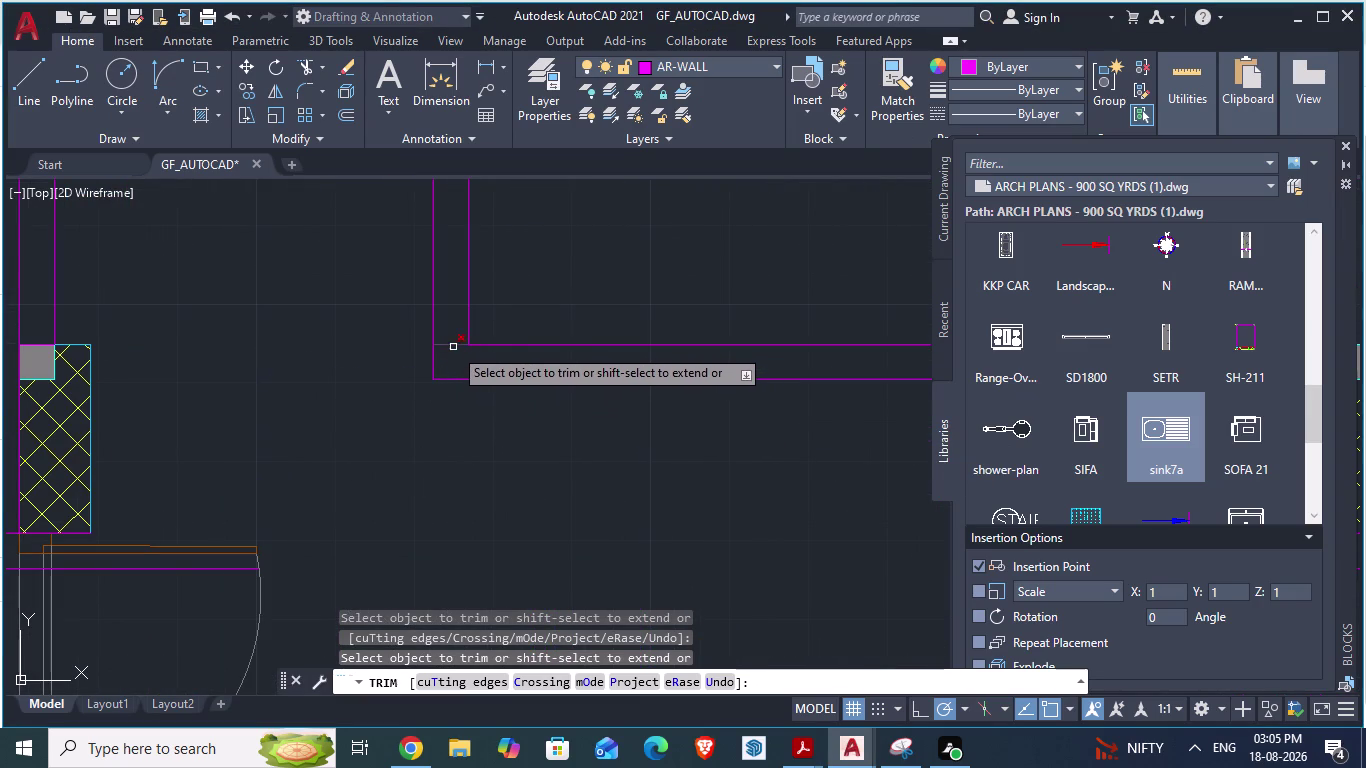
key(alt+Tab)
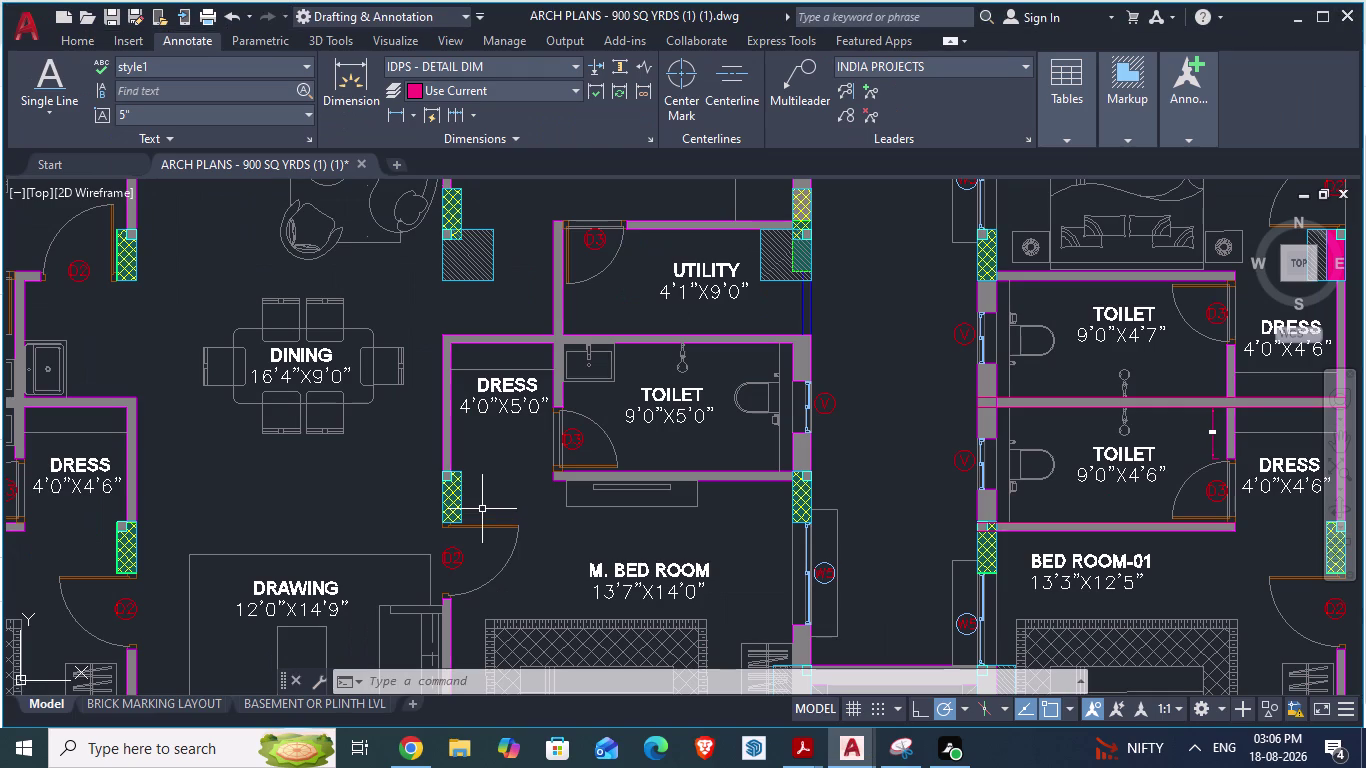
scroll(up, 3)
scroll(down, 3)
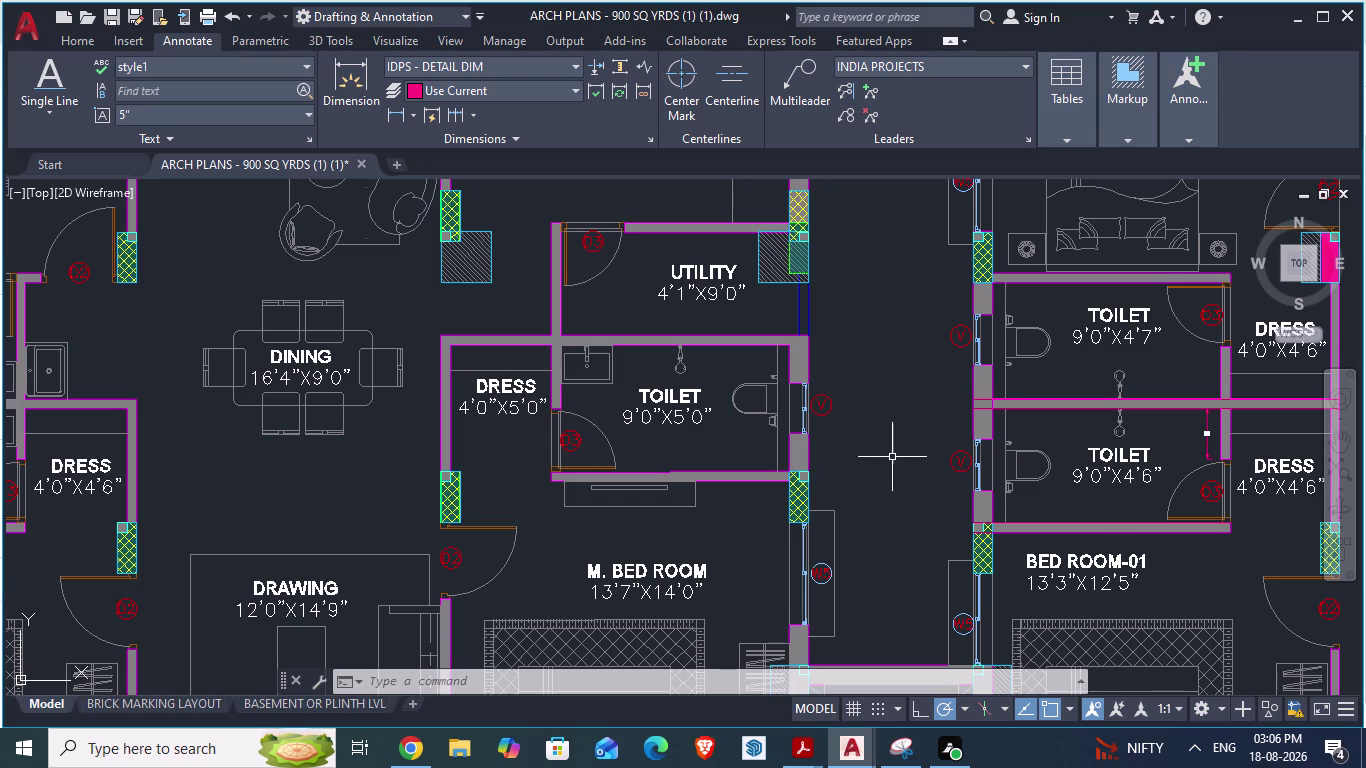
key(alt+Tab)
scroll(down, 3)
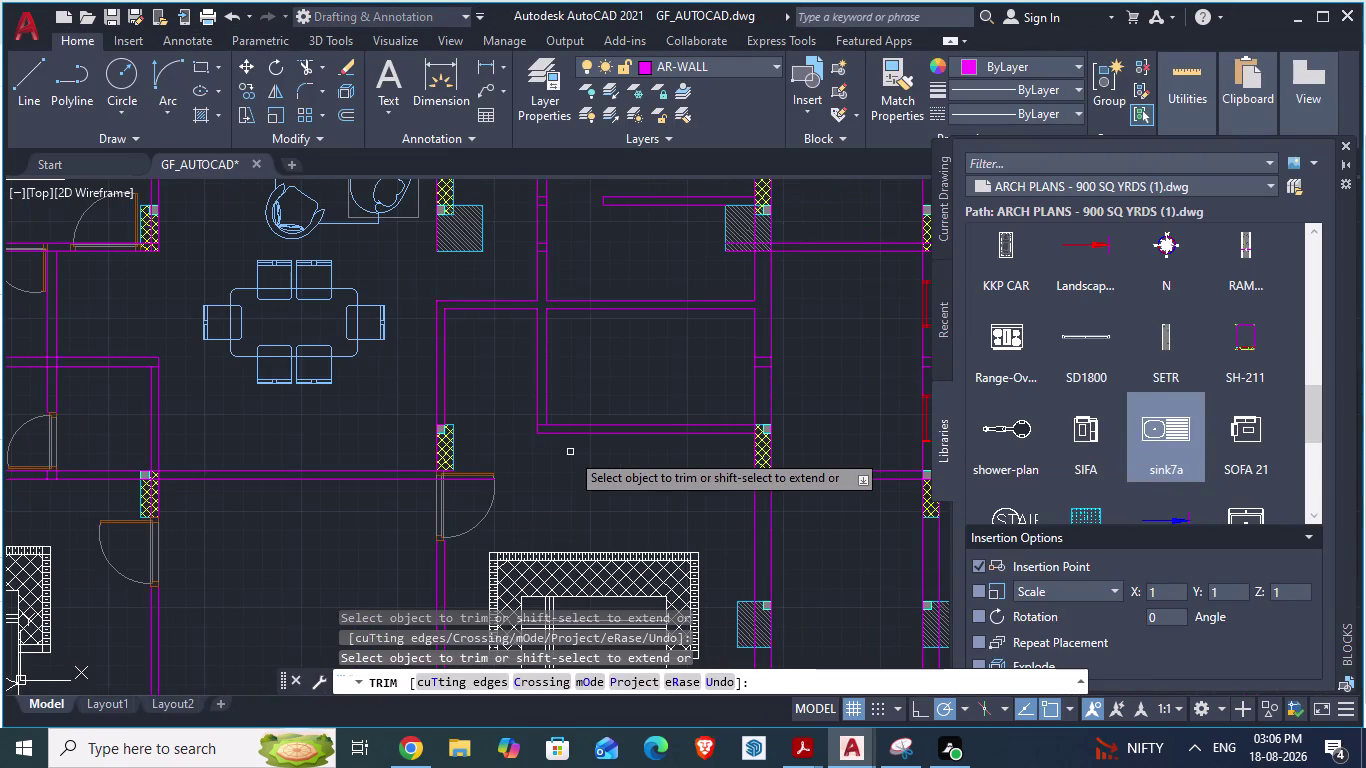
Save GF_AUTOCAD, zoom out, and bring the ARCH PLANS reference drawing back up.
key(ctrl+s)
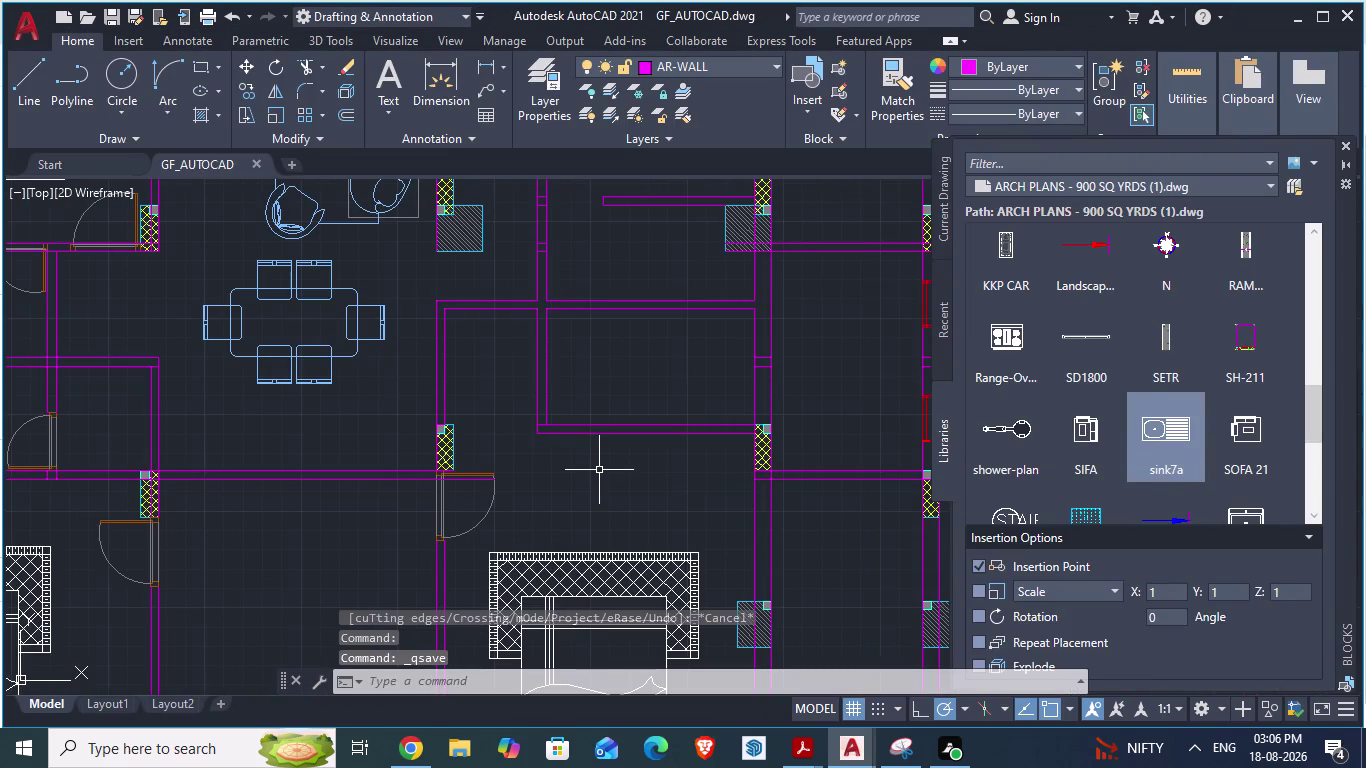
scroll(down, 3)
scroll(up, 3)
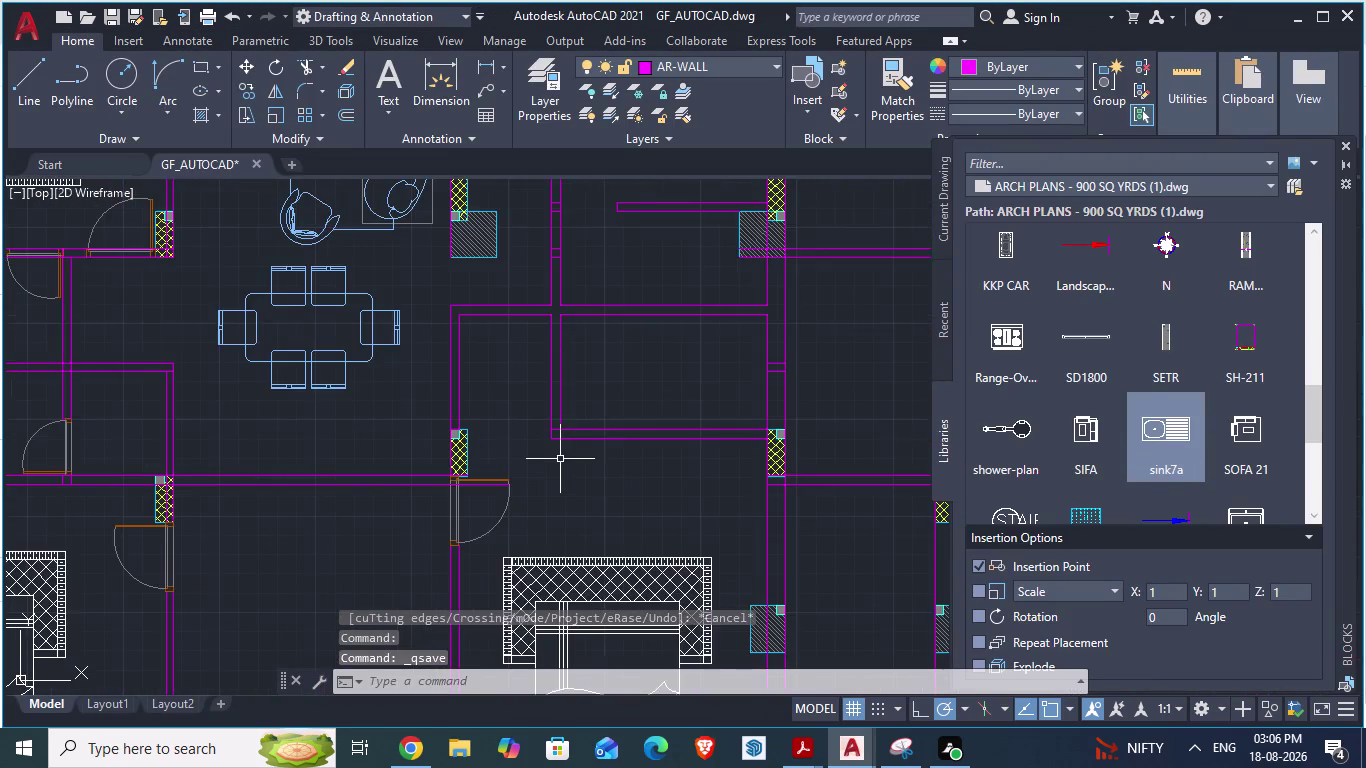
scroll(down, 3)
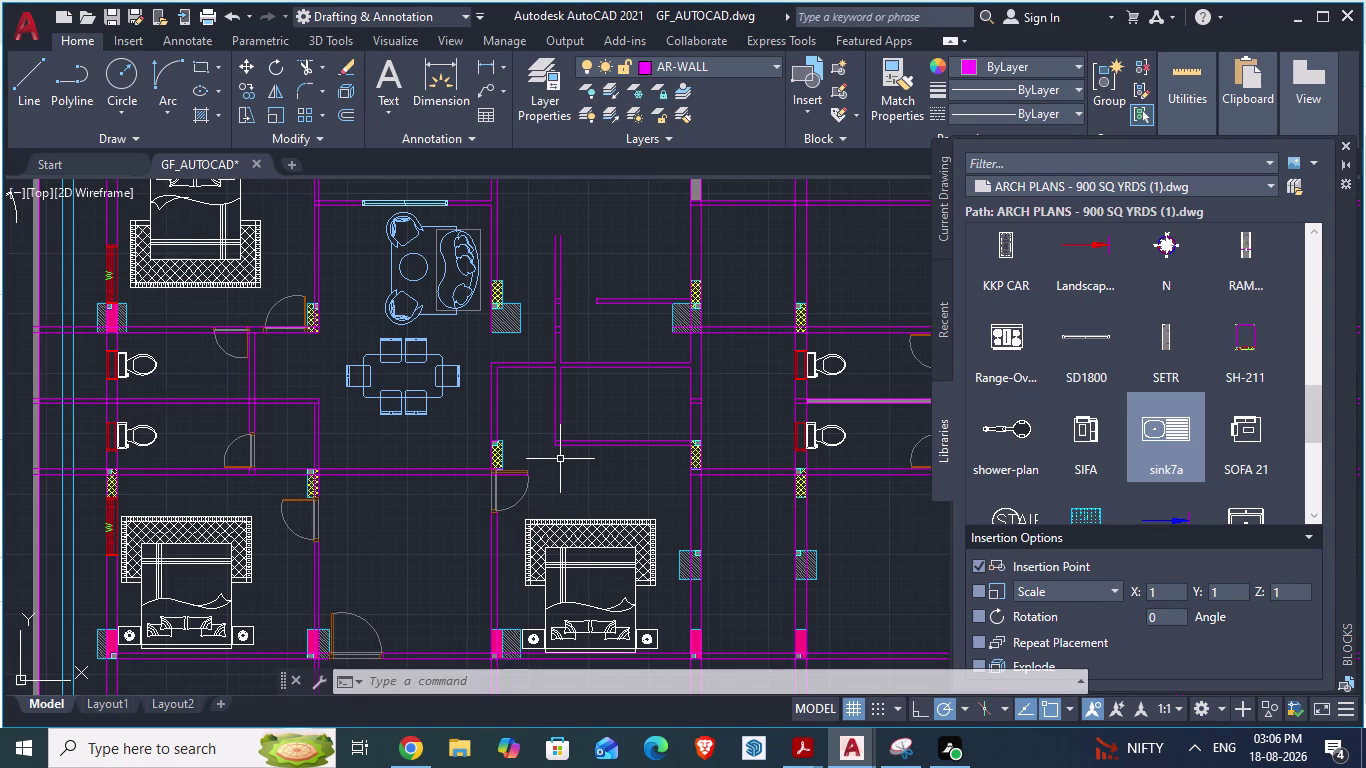
key(alt+Tab)
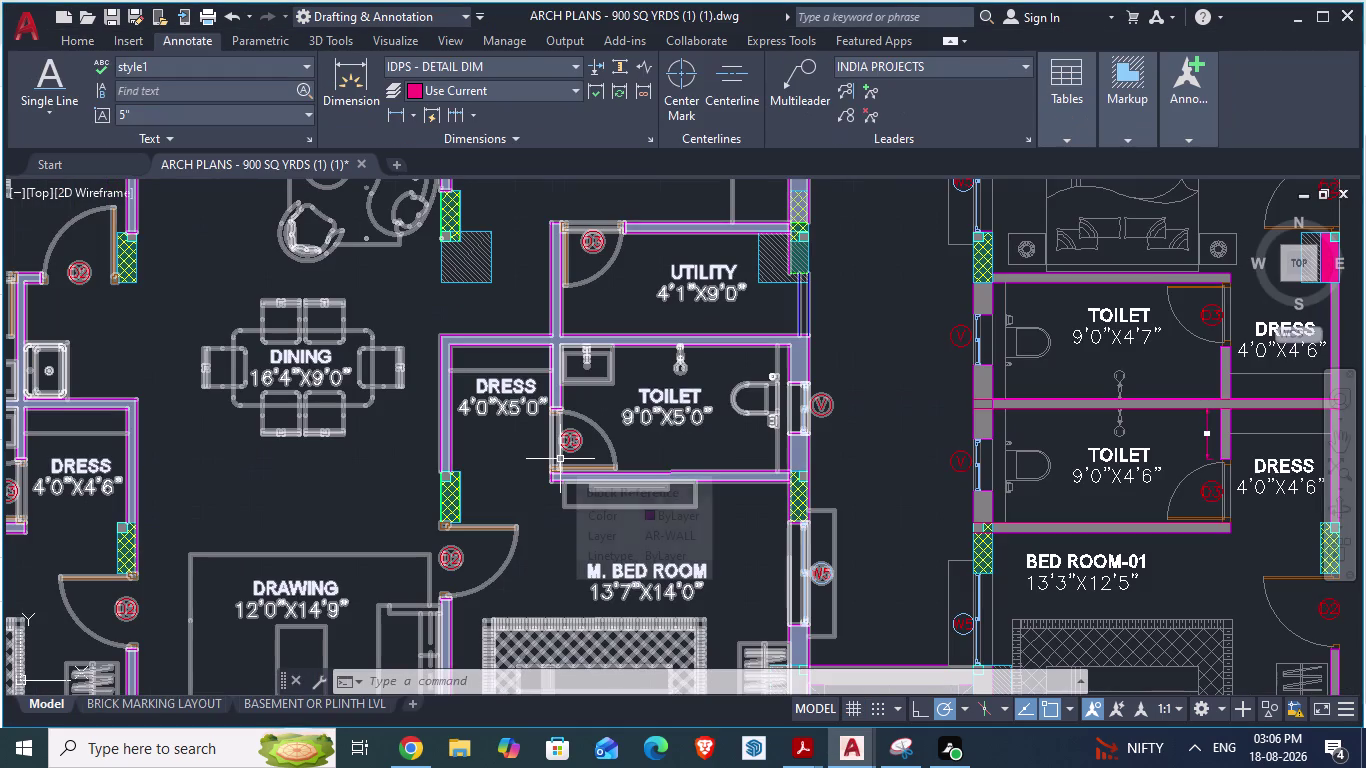